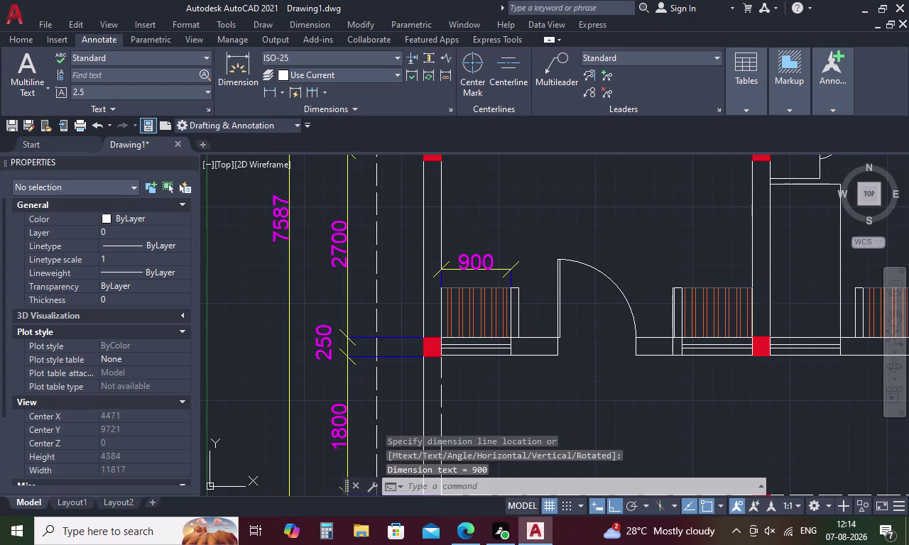
Add linear dimensions across the next two lower-wall windows, the second reading 900.
click(683, 290)
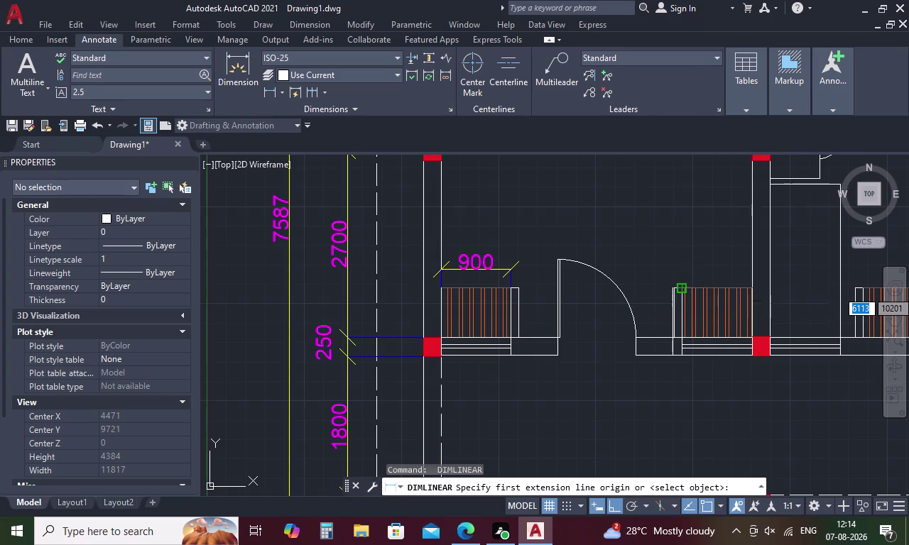
click(750, 288)
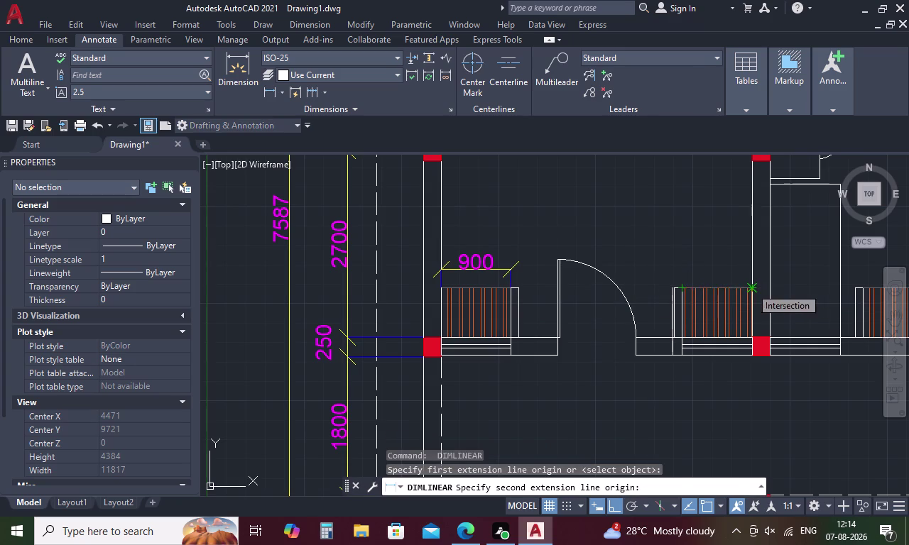
click(746, 269)
key(space)
middle_drag(730, 268, 541, 275)
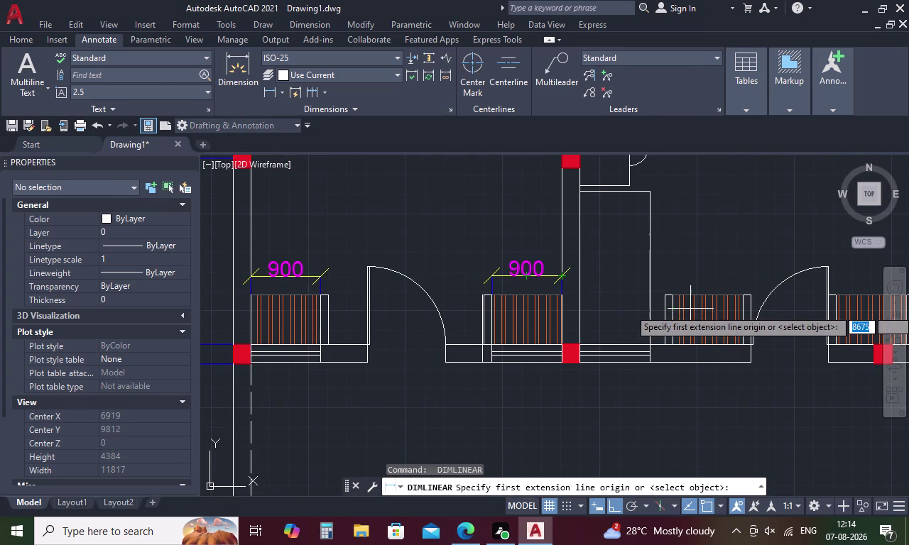
click(675, 299)
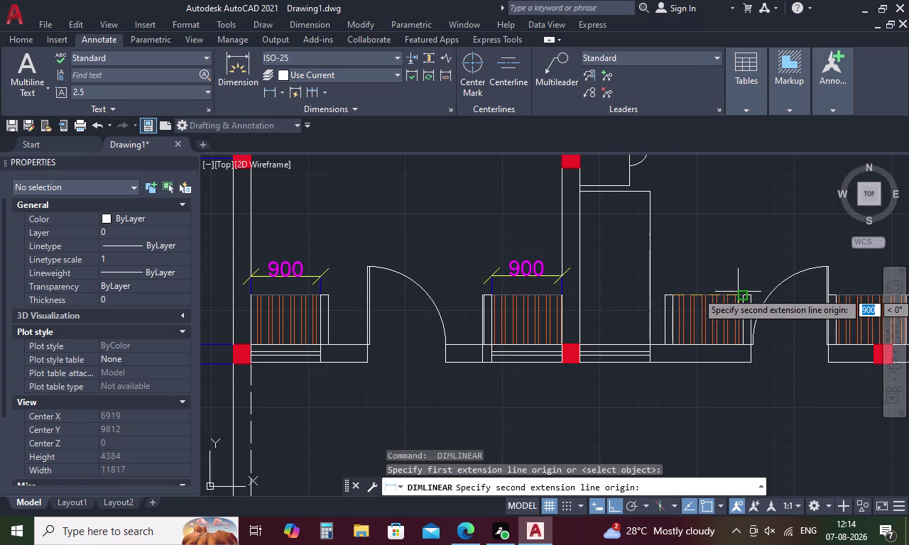
click(739, 292)
click(735, 268)
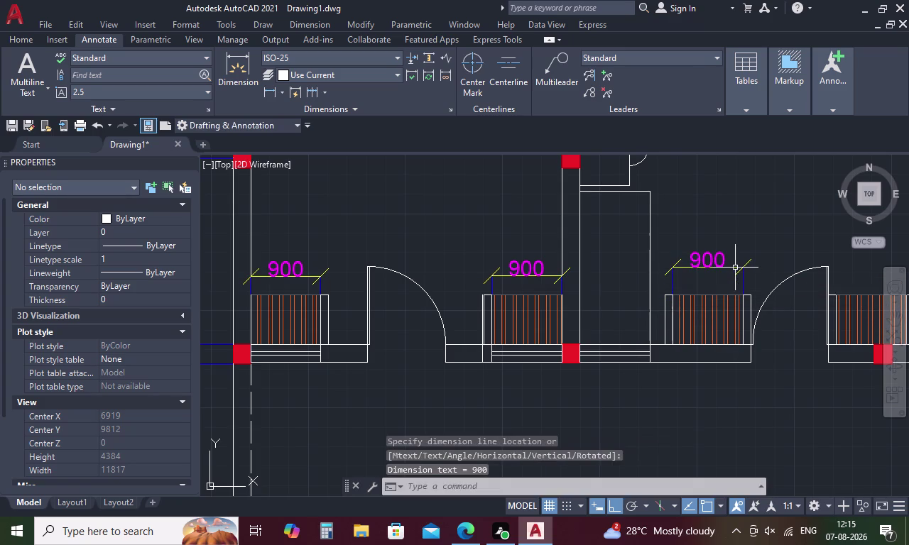
key(space)
Dimension the fourth window with a 900 dimension placed above it.
middle_drag(748, 274, 520, 289)
scroll(down, 3)
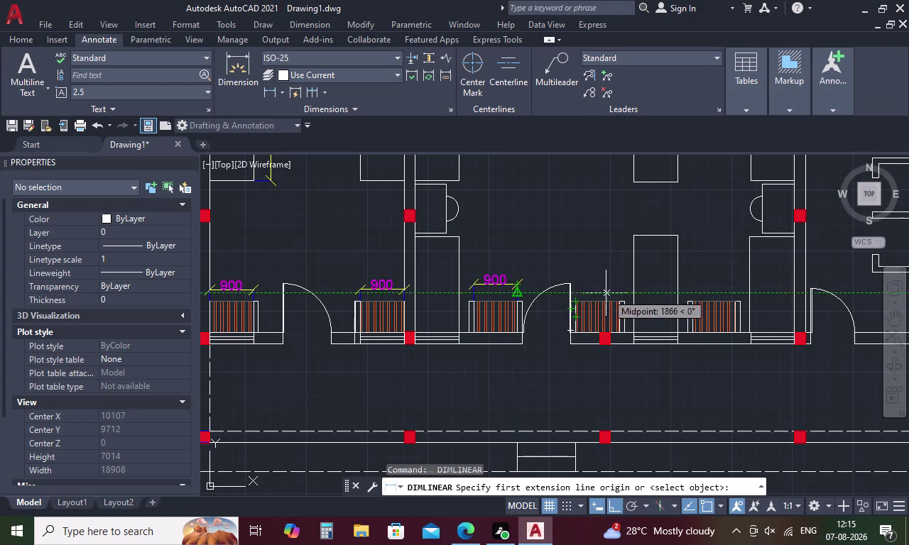
scroll(up, 3)
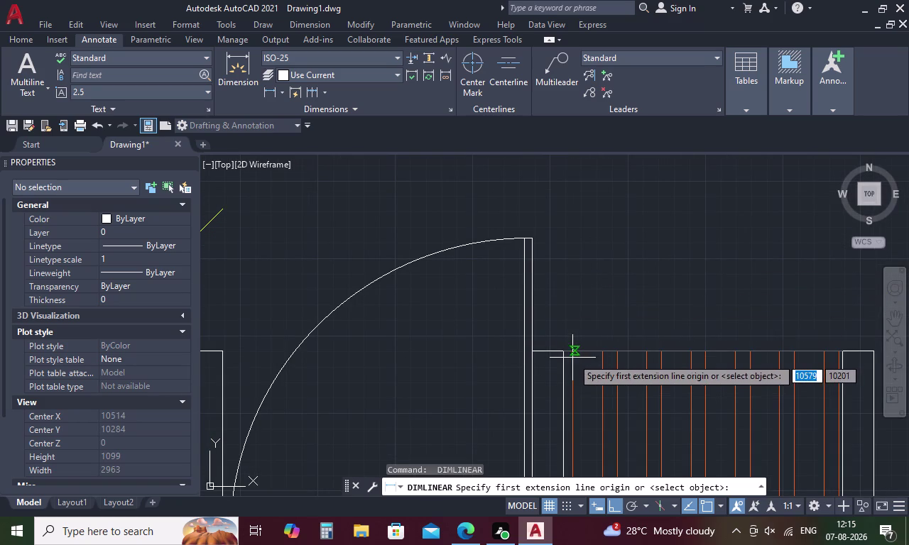
click(566, 352)
scroll(down, 3)
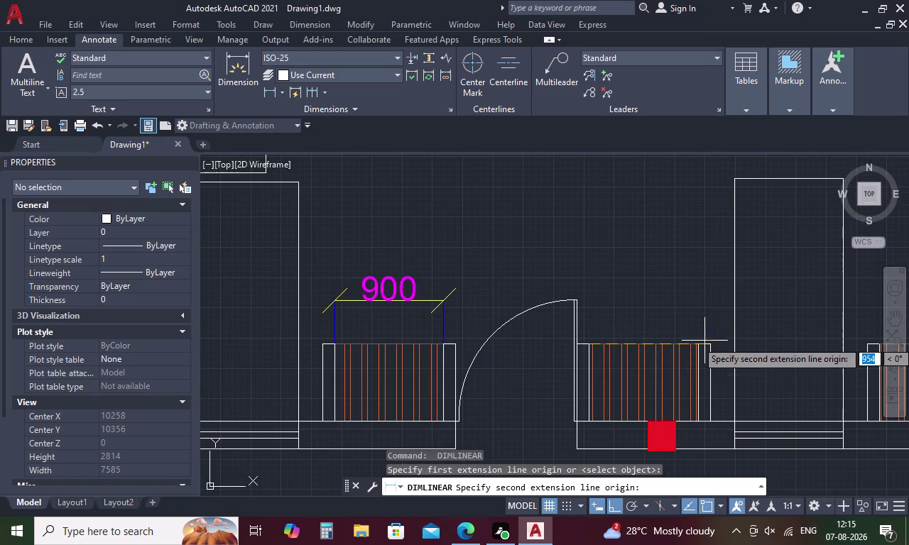
scroll(up, 3)
click(685, 358)
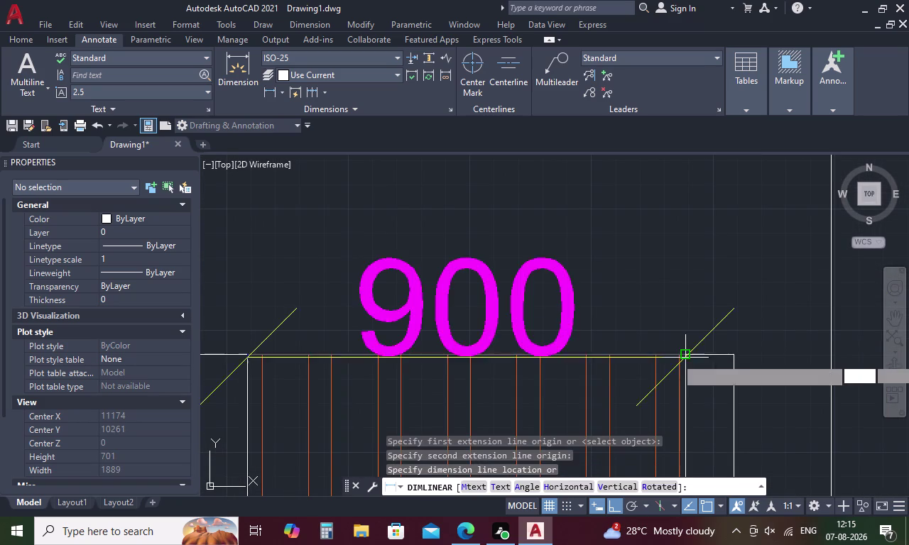
click(687, 302)
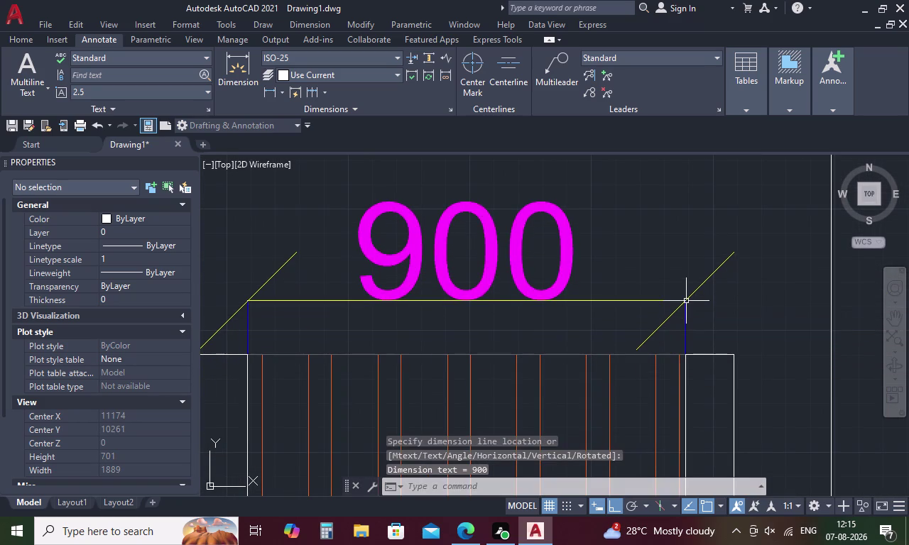
scroll(down, 3)
key(space)
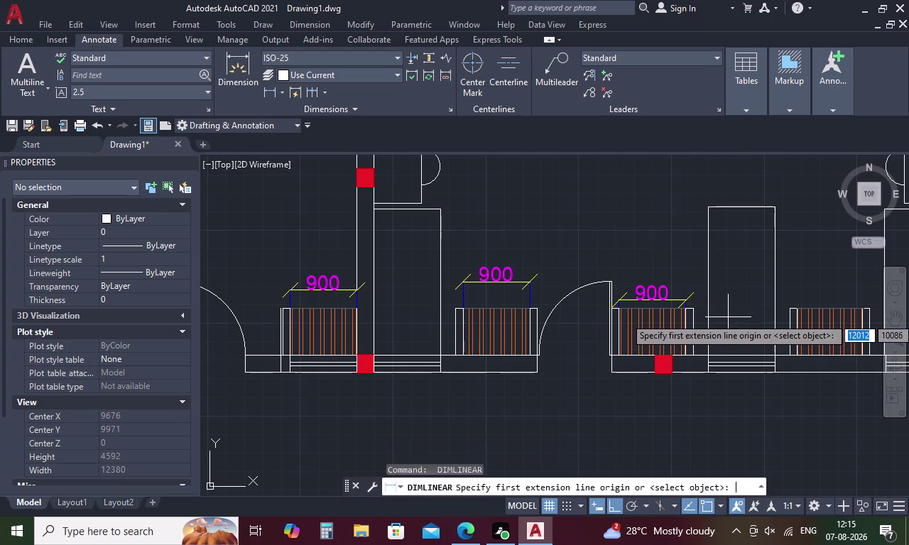
Add an 880 dimension above the next window and review the new dimensions.
middle_drag(781, 293, 581, 295)
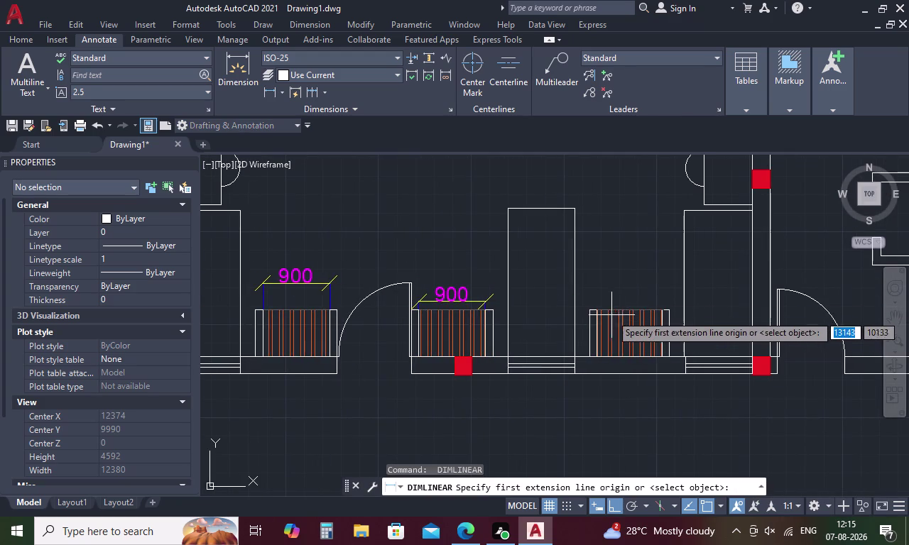
scroll(up, 3)
scroll(up, 3)
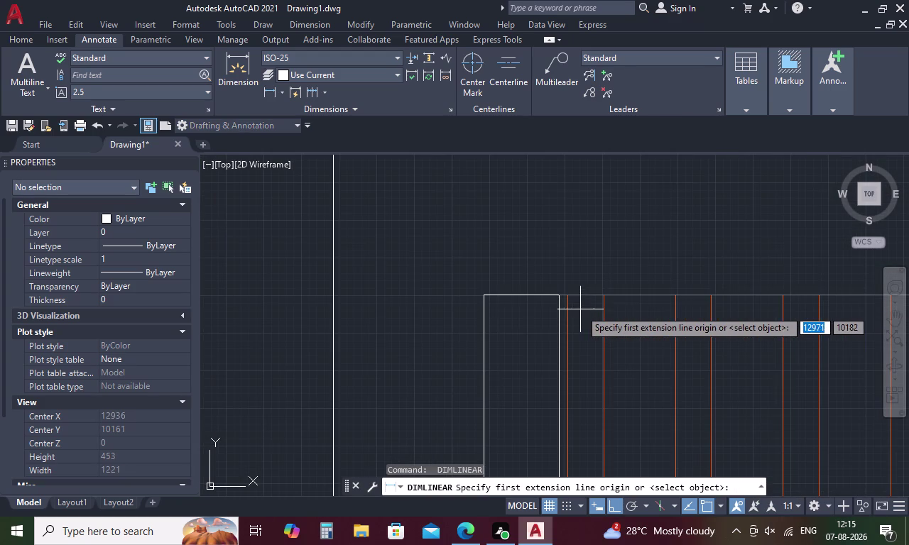
click(556, 294)
scroll(down, 3)
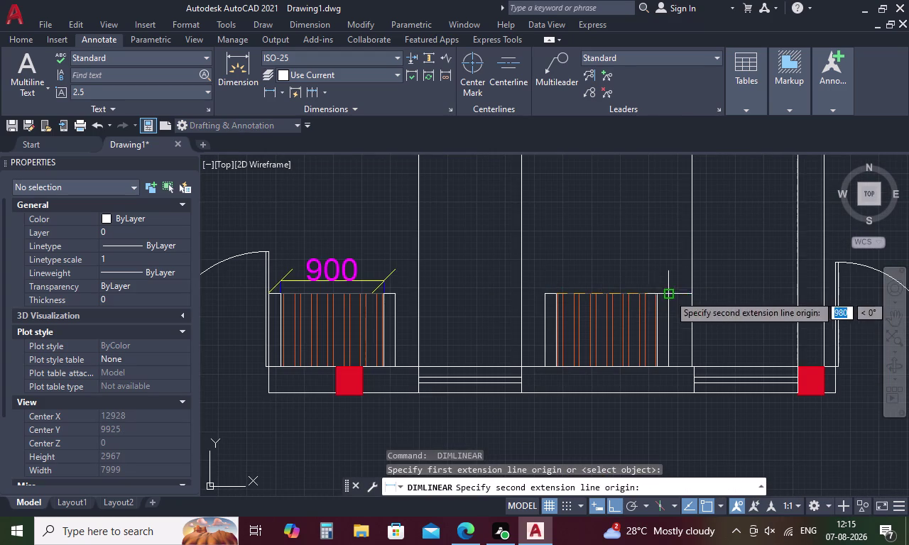
scroll(up, 3)
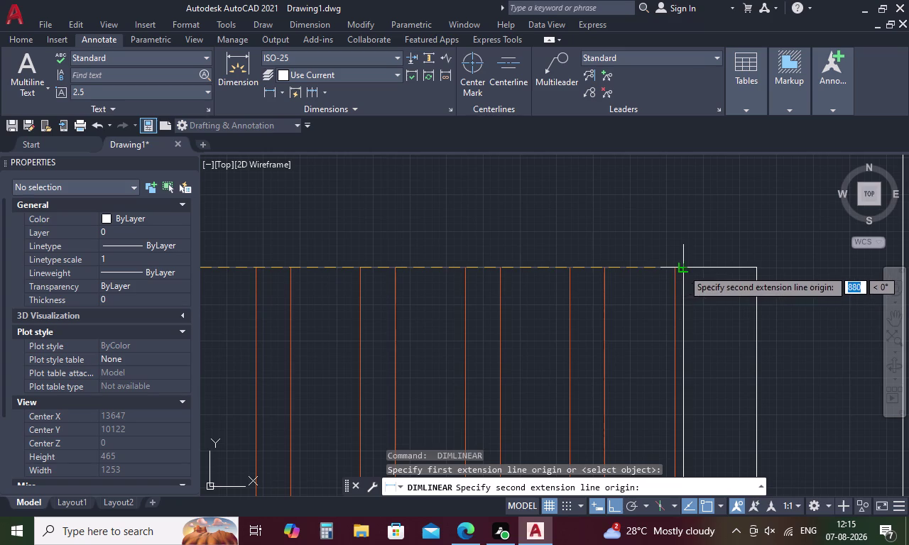
click(683, 269)
click(686, 199)
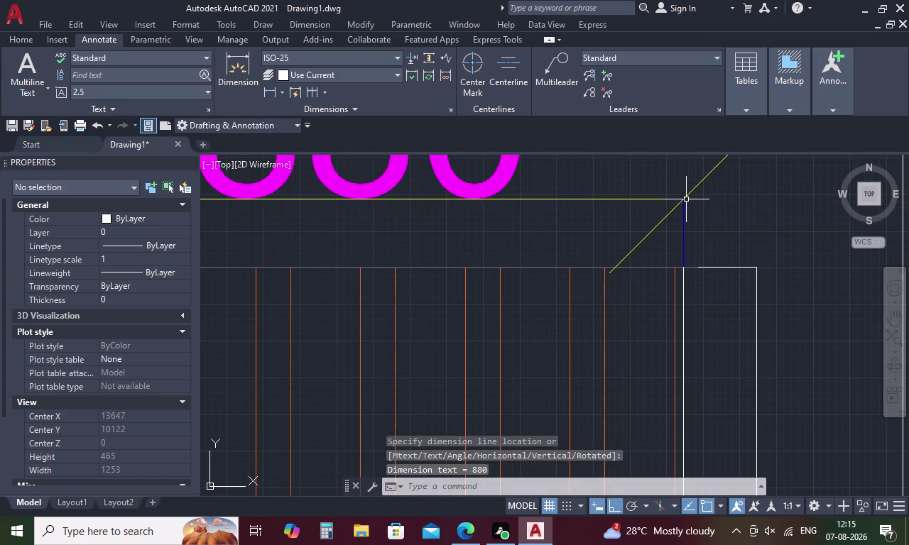
scroll(down, 3)
middle_drag(691, 203, 516, 242)
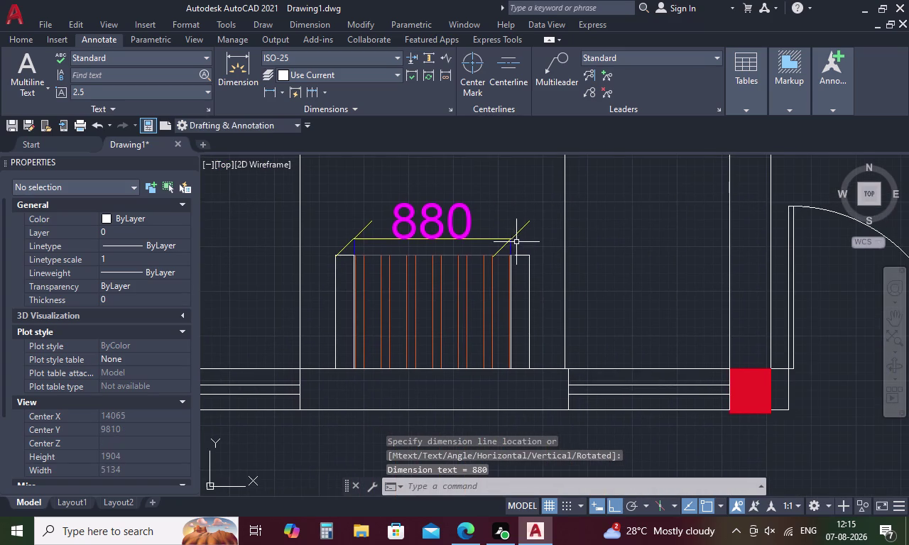
middle_drag(652, 269, 555, 255)
scroll(down, 3)
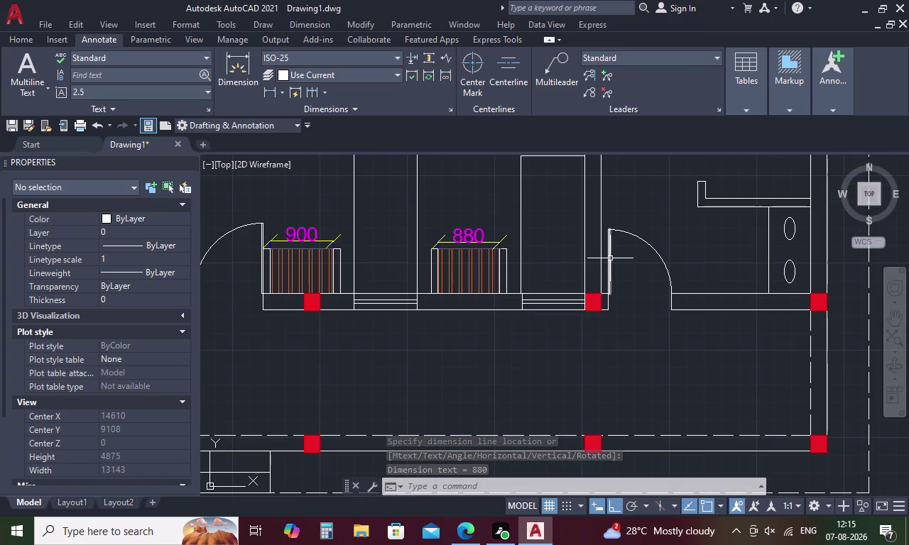
scroll(down, 3)
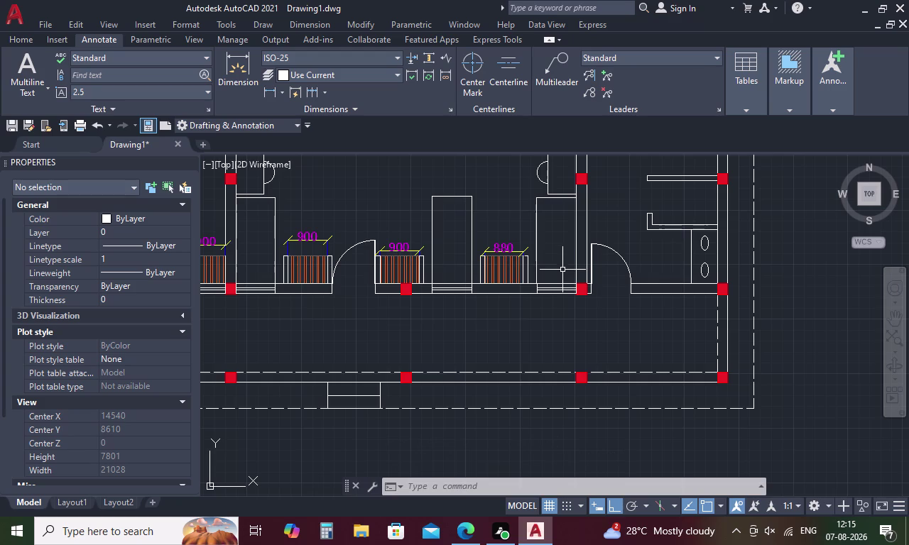
scroll(up, 3)
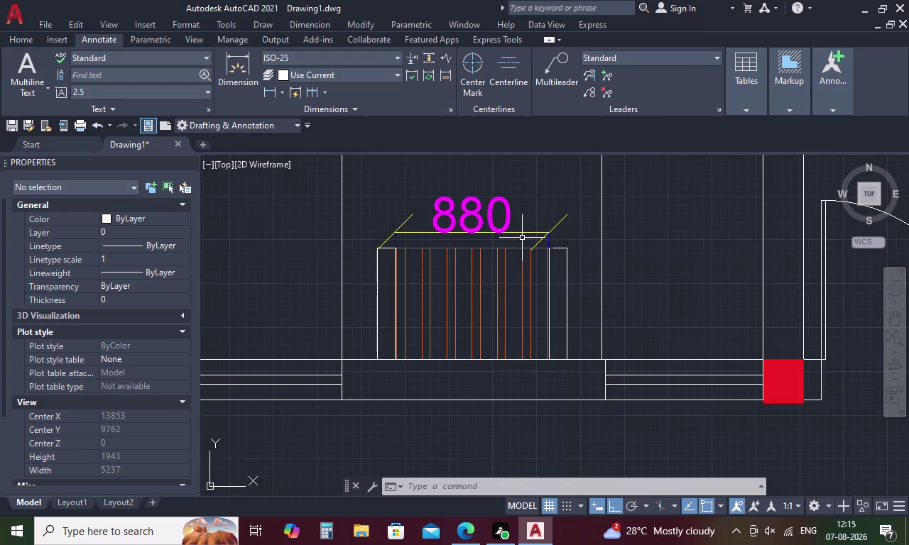
Change the 880 window dimension text to 900.
double_click(488, 213)
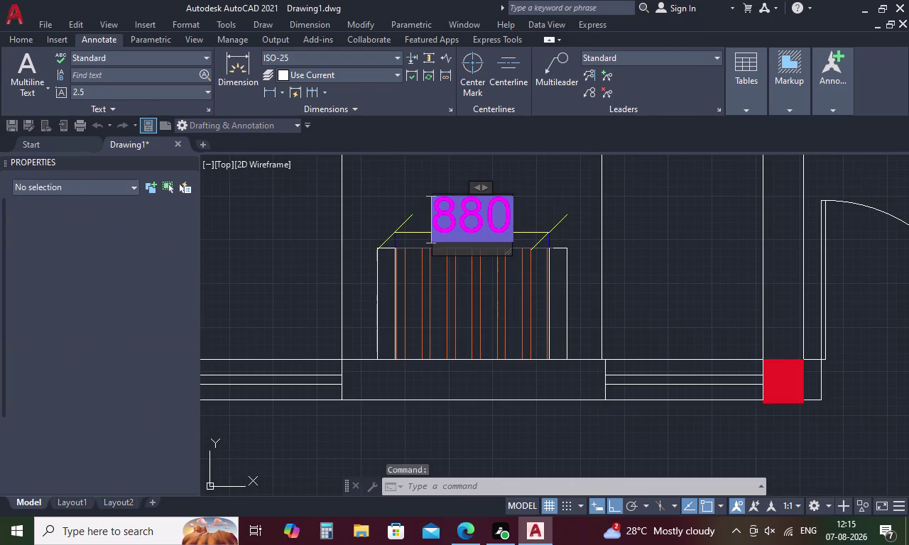
key(Right)
key(BackSpace)
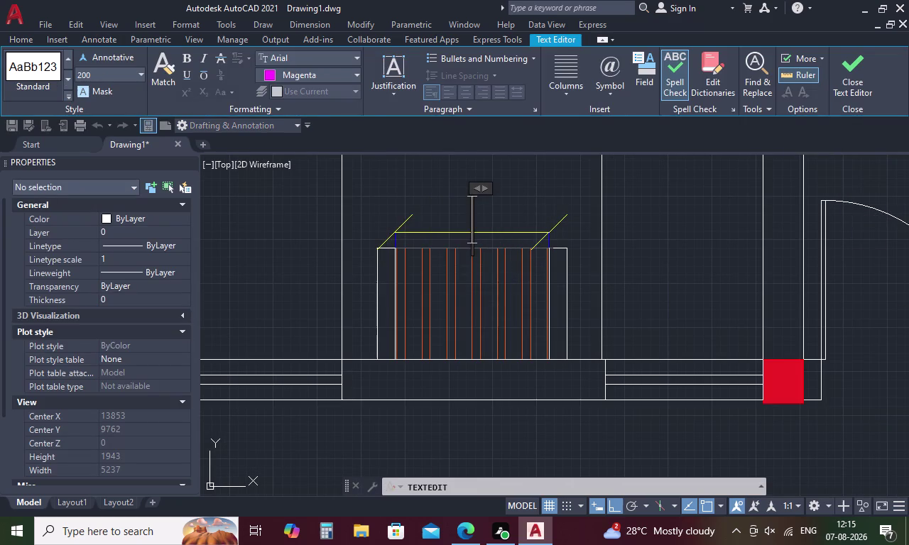
text(900)
click(554, 204)
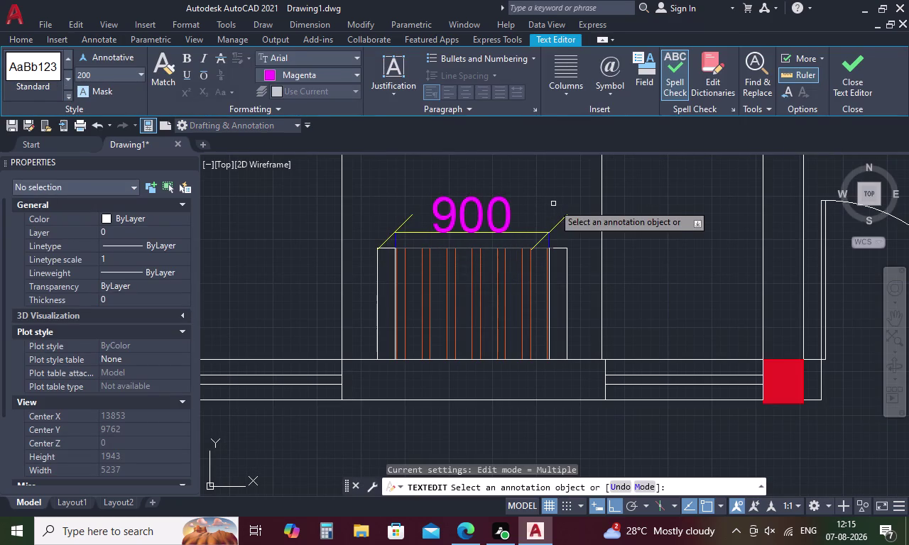
Zoom out to show the whole floor plan.
scroll(down, 3)
scroll(down, 3)
middle_drag(481, 269, 564, 288)
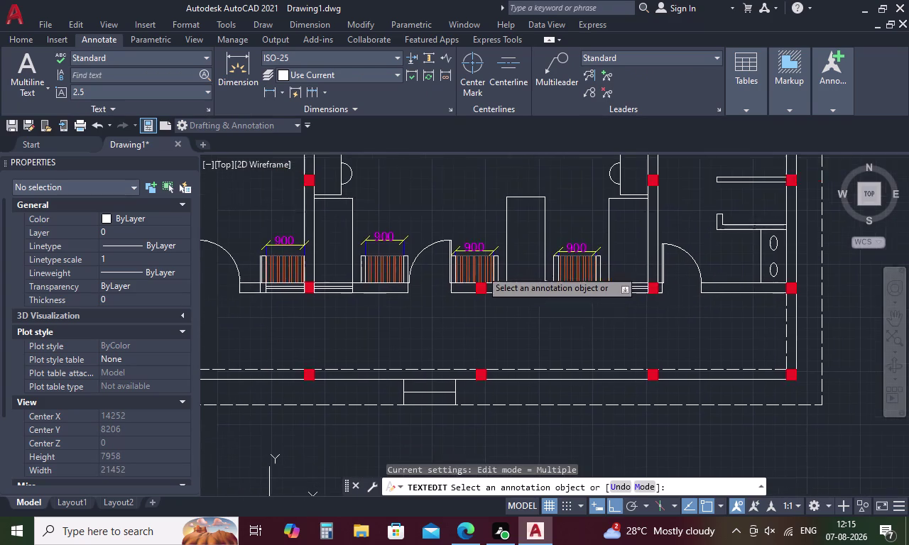
middle_drag(563, 288, 572, 291)
scroll(down, 3)
scroll(down, 3)
scroll(down, 3)
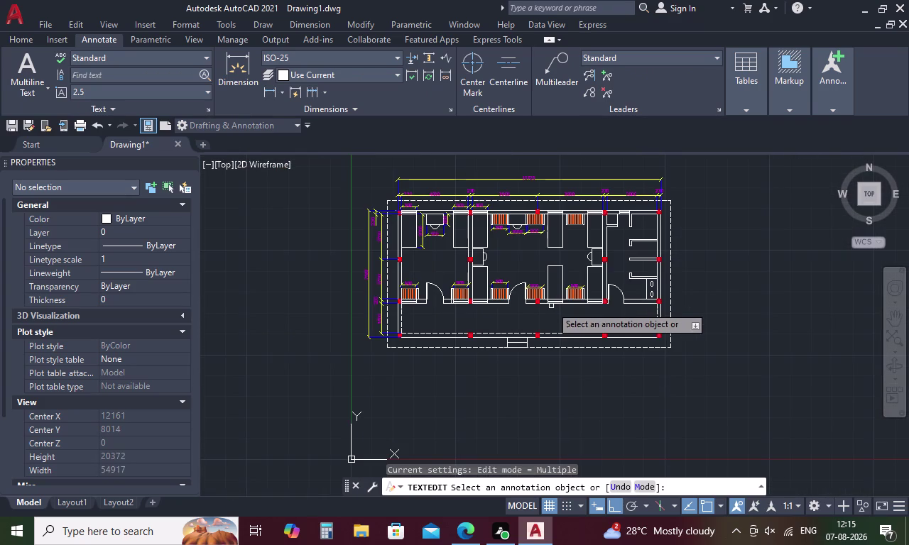
scroll(up, 3)
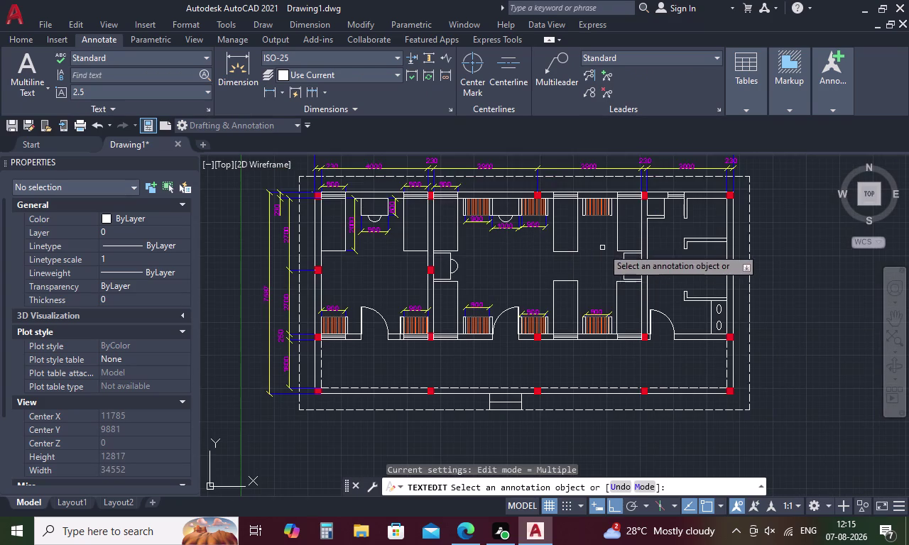
click(268, 87)
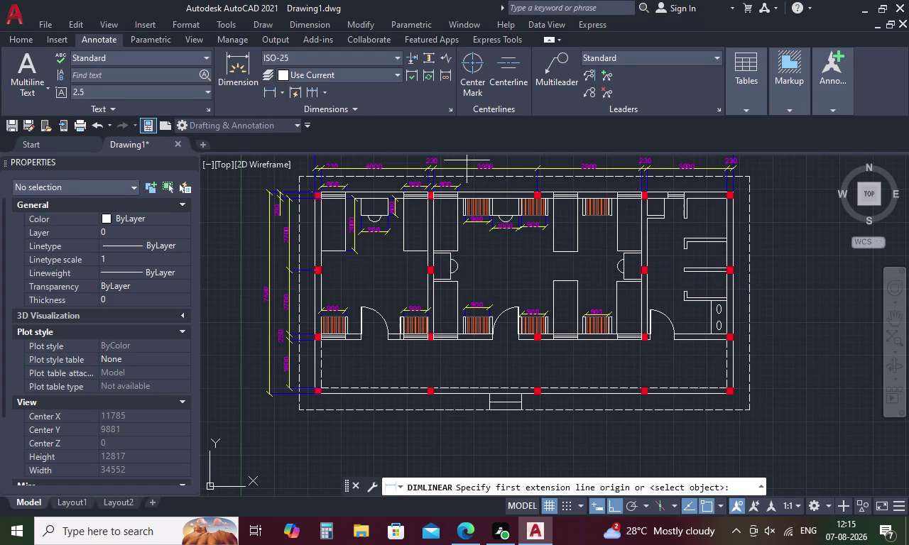
Place the 880 dimension across the upper-wall window, below the hatched block.
scroll(up, 3)
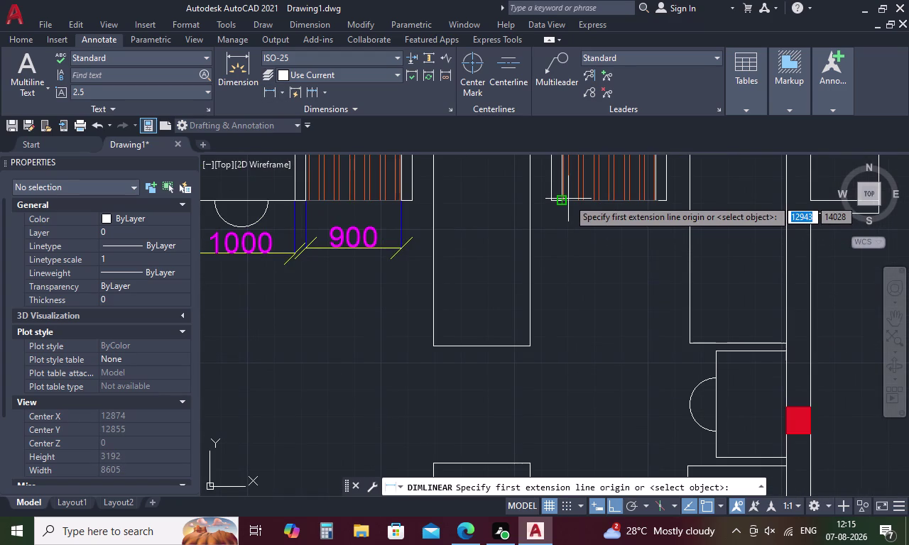
click(565, 201)
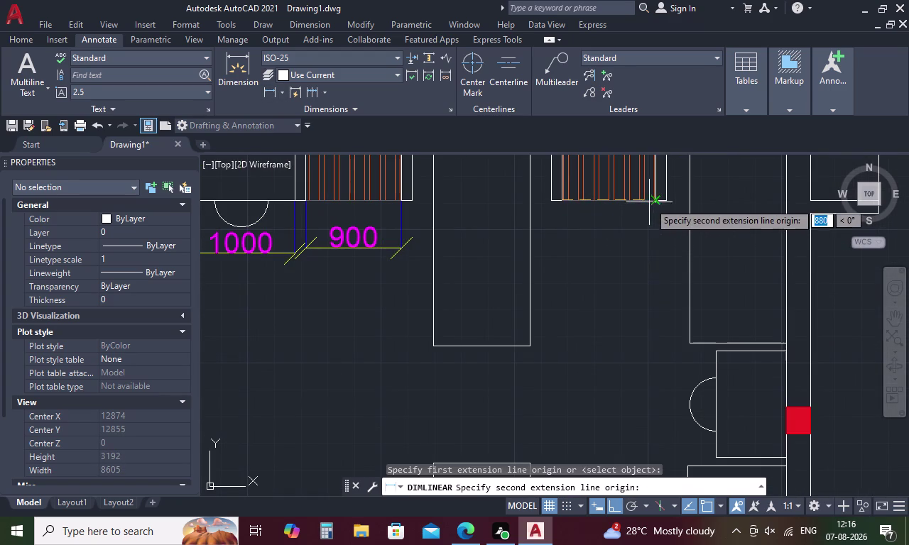
click(655, 200)
click(655, 230)
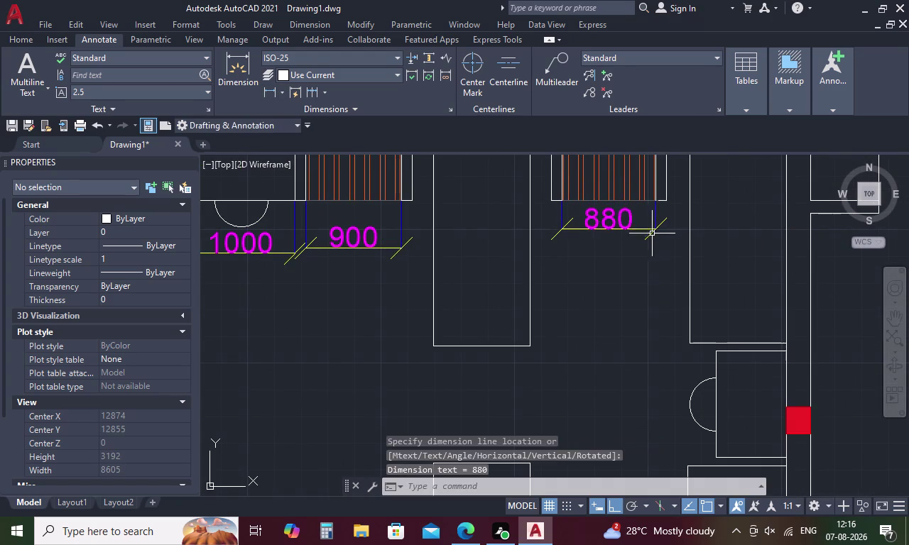
double_click(619, 200)
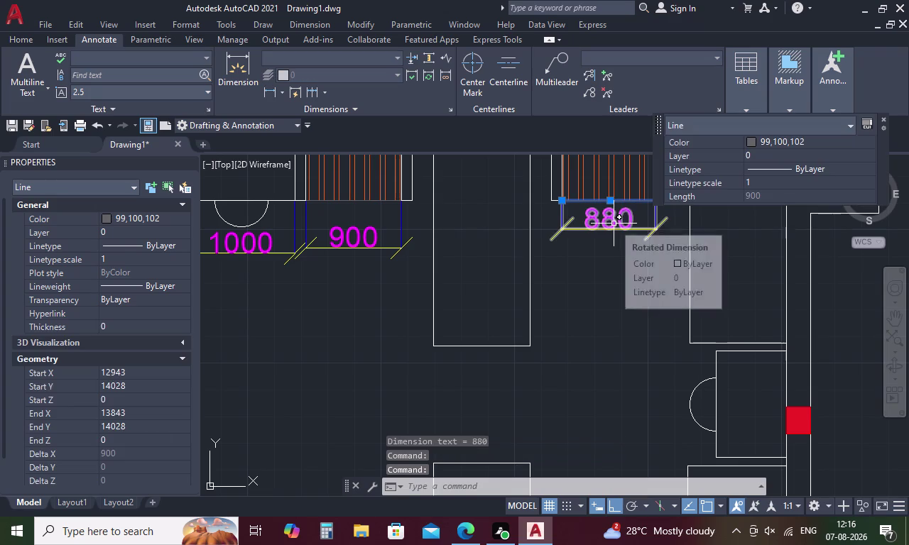
Clear the stray selections and select the 880 dimension.
key(Escape)
key(Escape)
key(Escape)
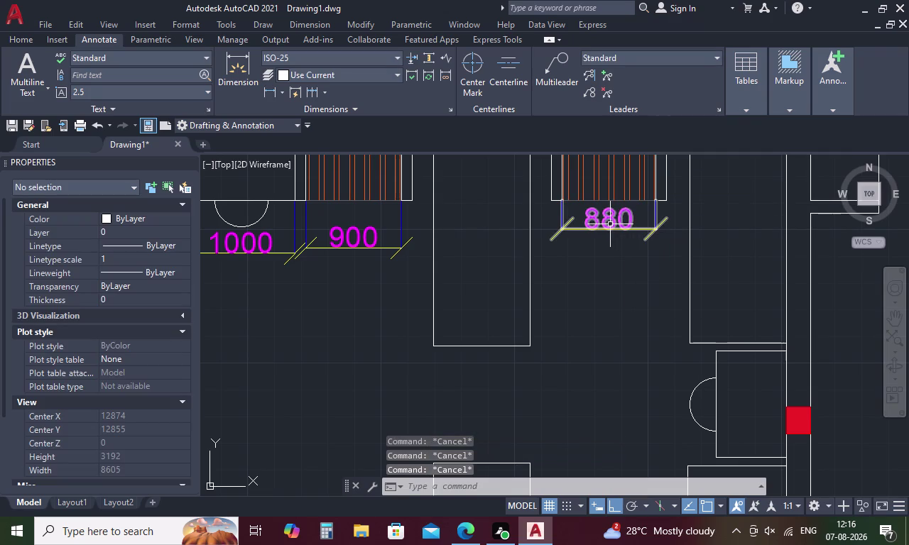
key(Escape)
key(Escape)
double_click(611, 222)
double_click(610, 221)
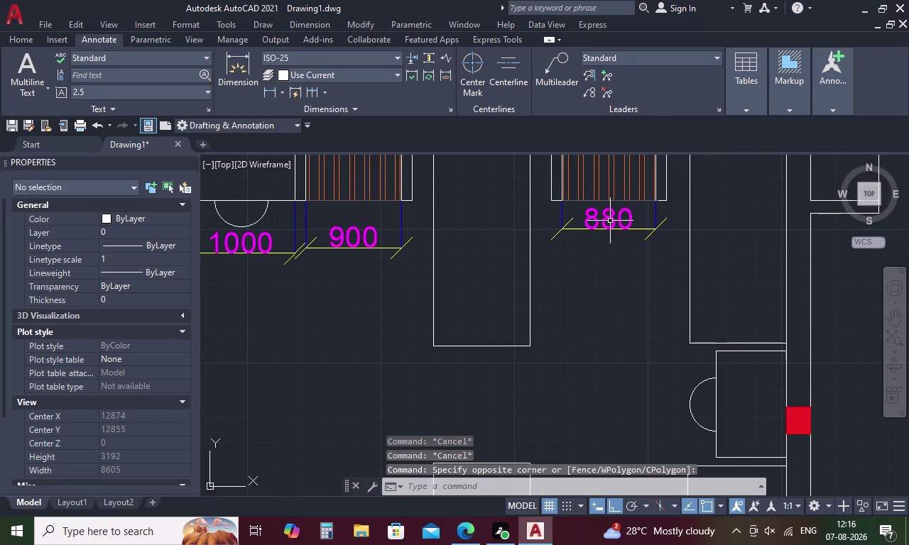
click(600, 221)
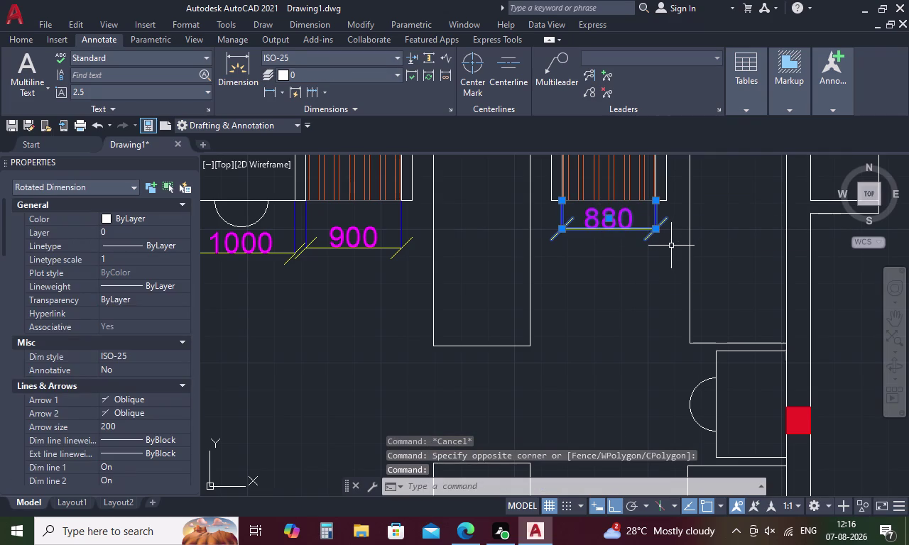
Replace the 880 label under the hatched block with 900.
double_click(623, 220)
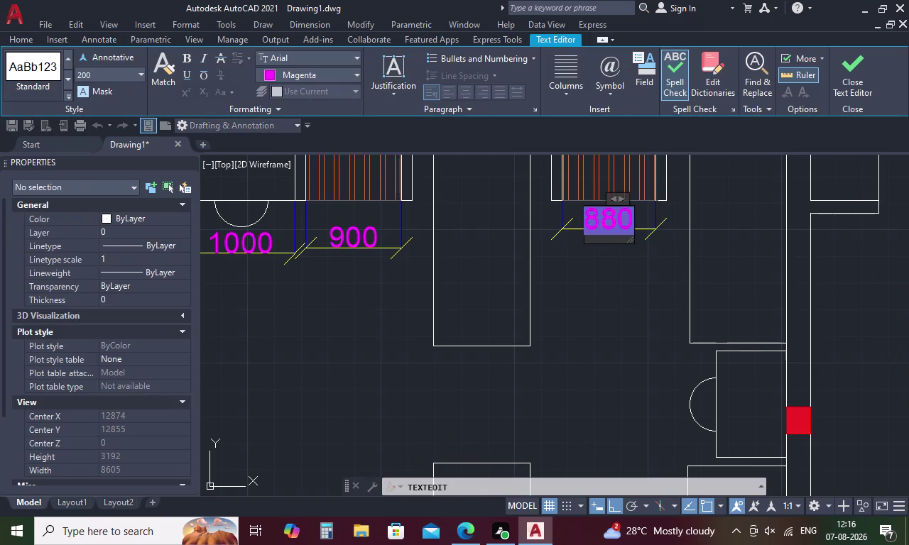
key(Right)
key(BackSpace)
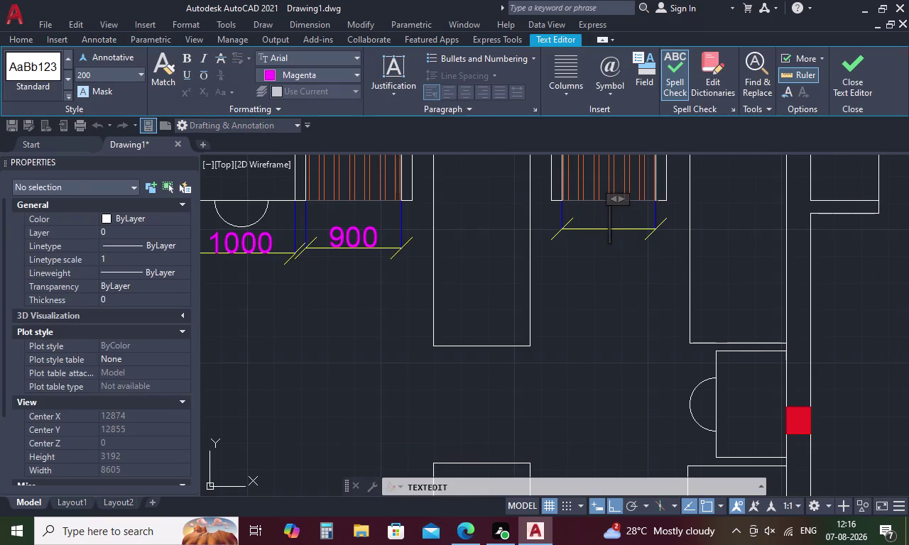
text(900)
click(602, 294)
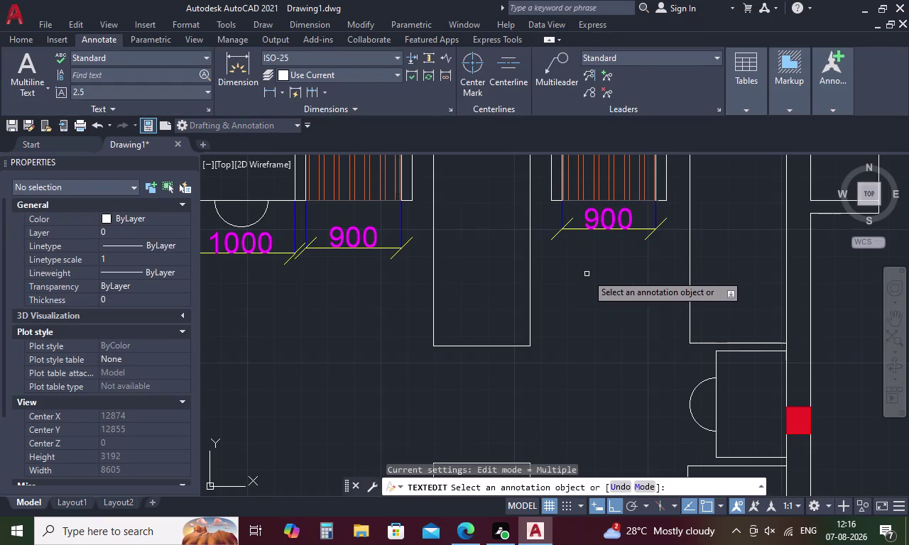
scroll(down, 3)
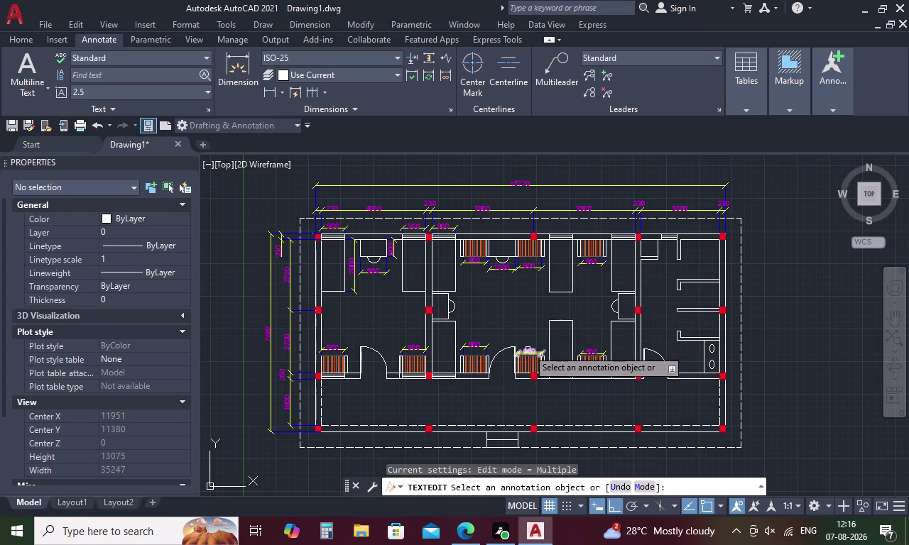
key(space)
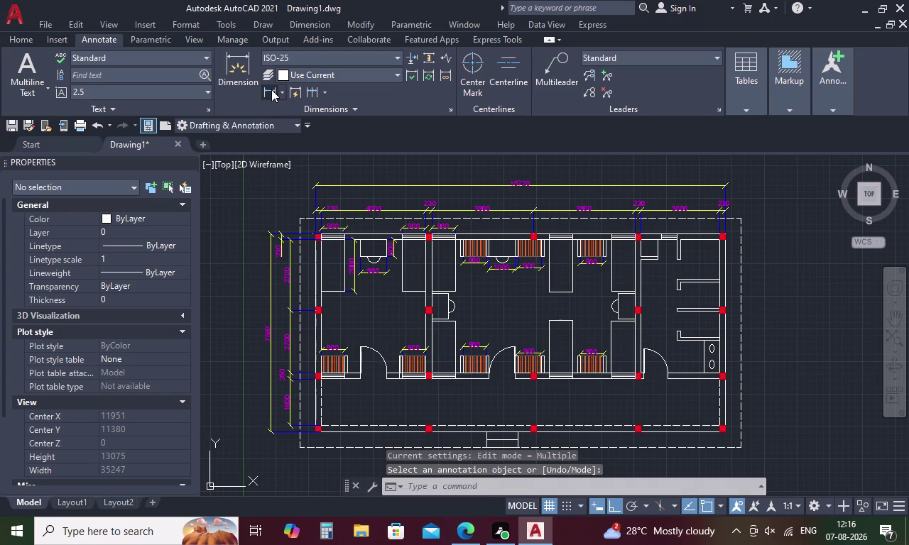
Dimension the first door opening with a 1000 dimension below the wall.
click(272, 90)
scroll(up, 3)
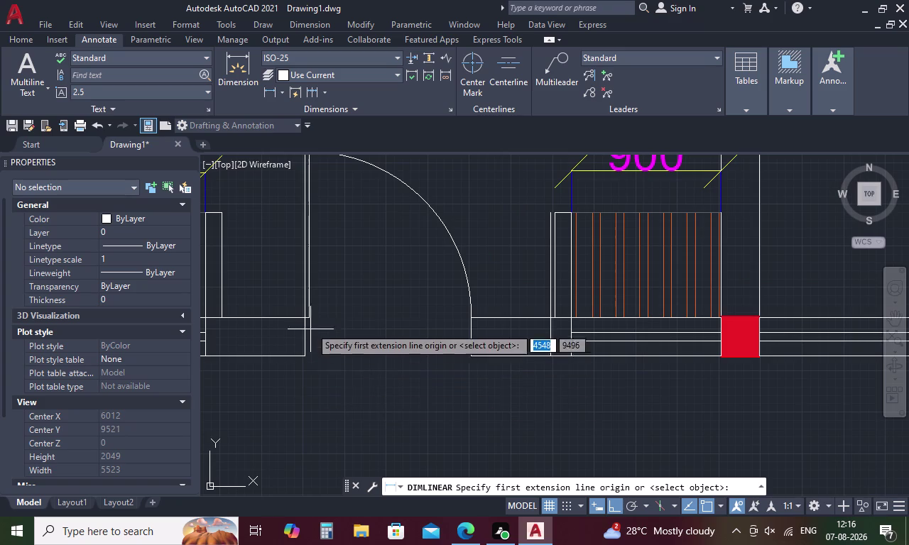
click(309, 315)
key(Escape)
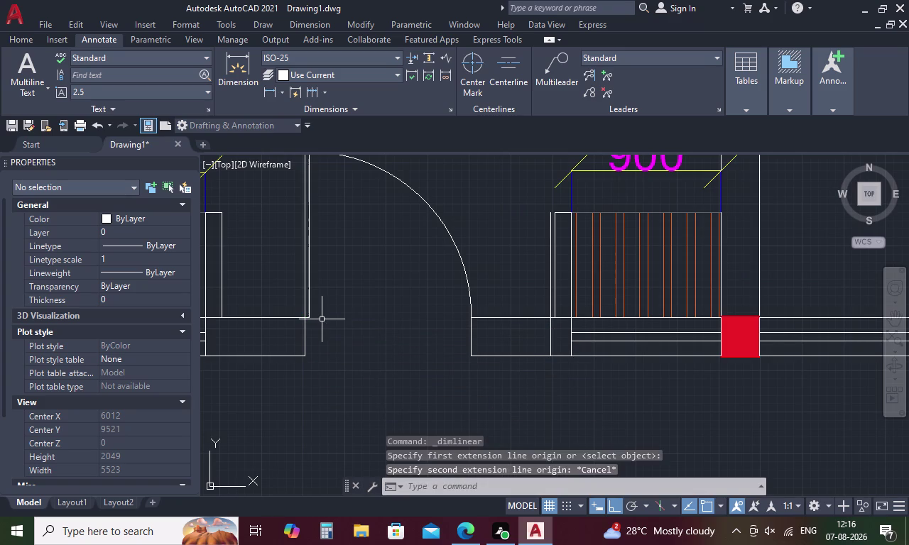
click(275, 85)
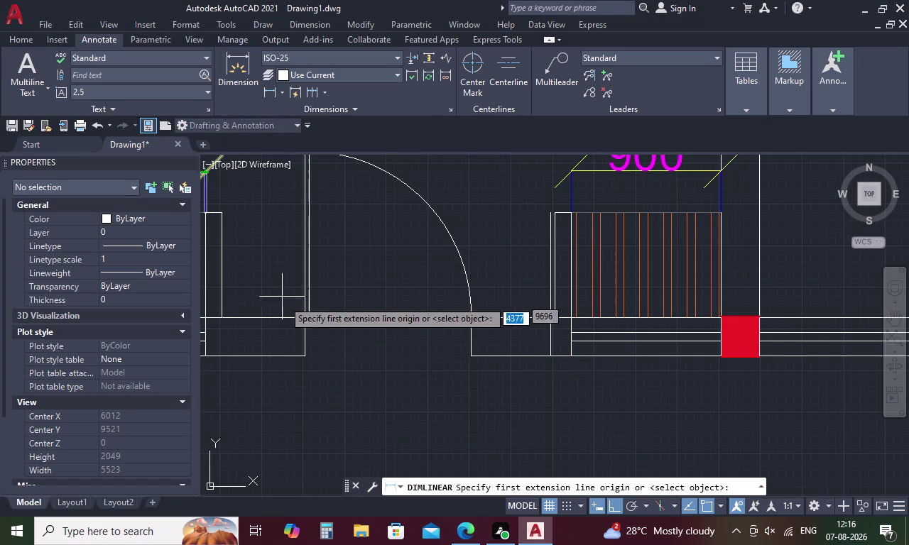
click(304, 317)
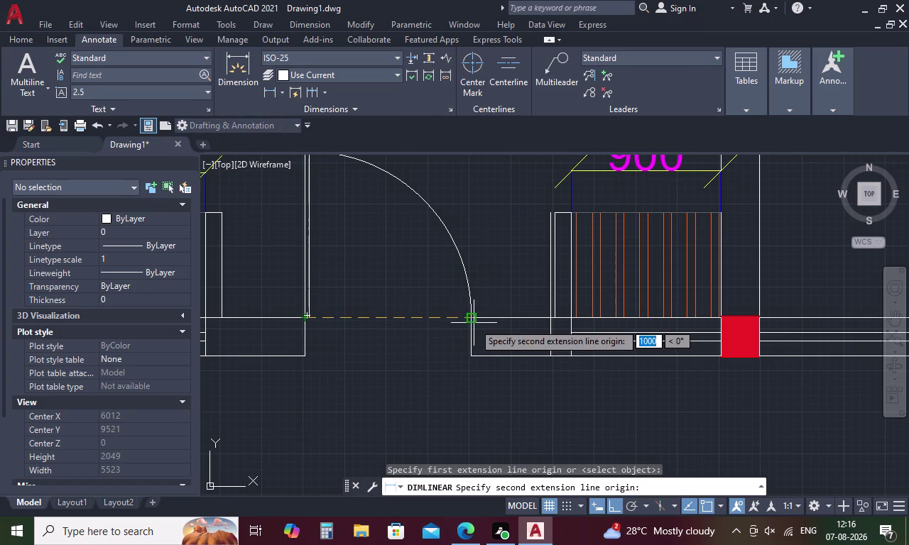
click(468, 318)
click(452, 404)
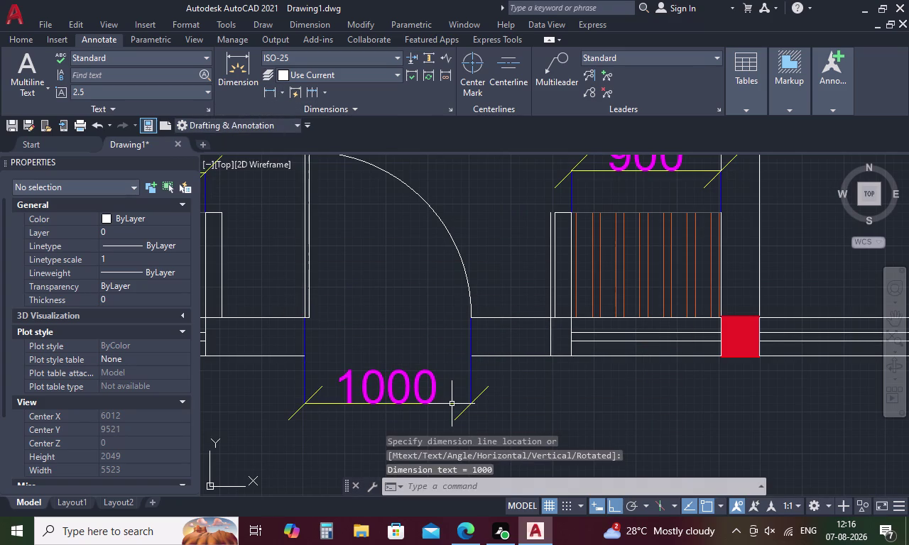
Dimension the next door opening with a second 1000 dimension.
key(space)
scroll(down, 3)
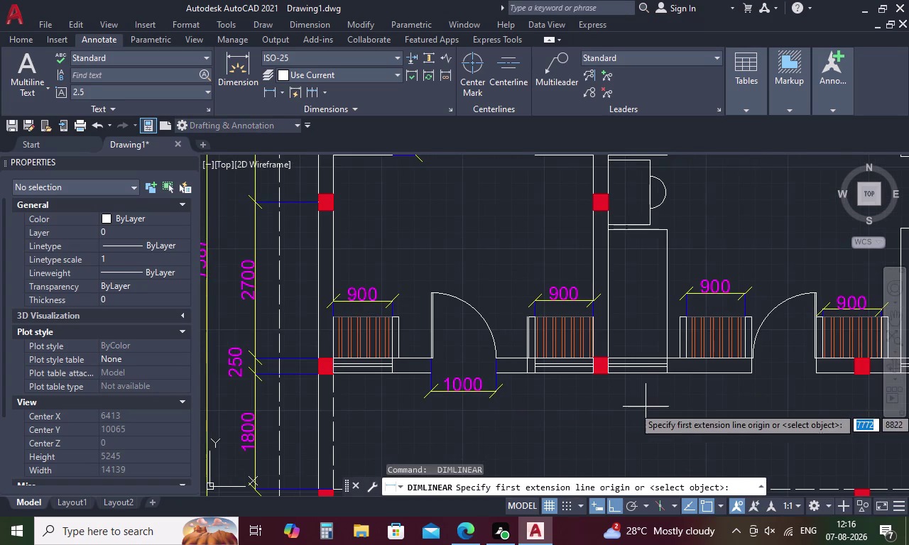
middle_drag(687, 394, 386, 367)
scroll(up, 3)
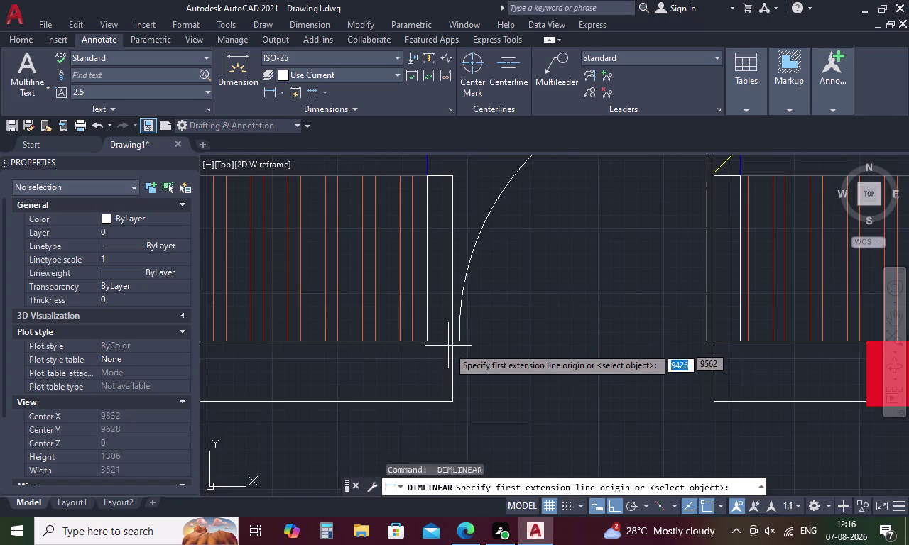
click(453, 343)
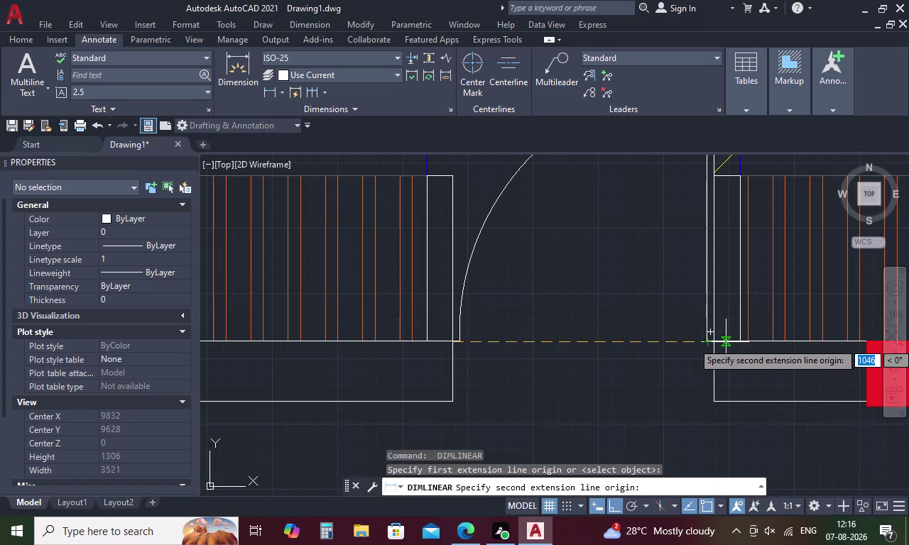
click(715, 341)
click(679, 416)
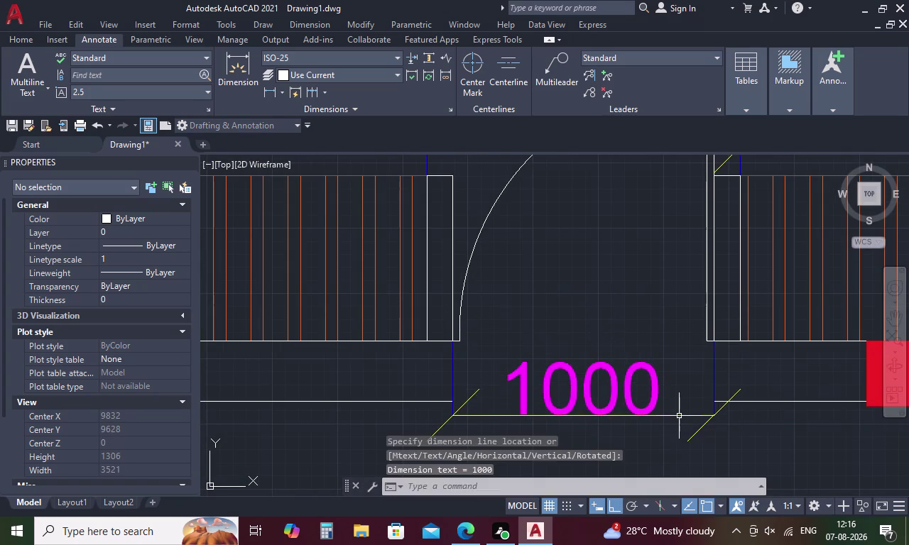
scroll(down, 3)
middle_drag(692, 409, 365, 335)
Place an 885 dimension across the next door's jambs, below the door.
key(space)
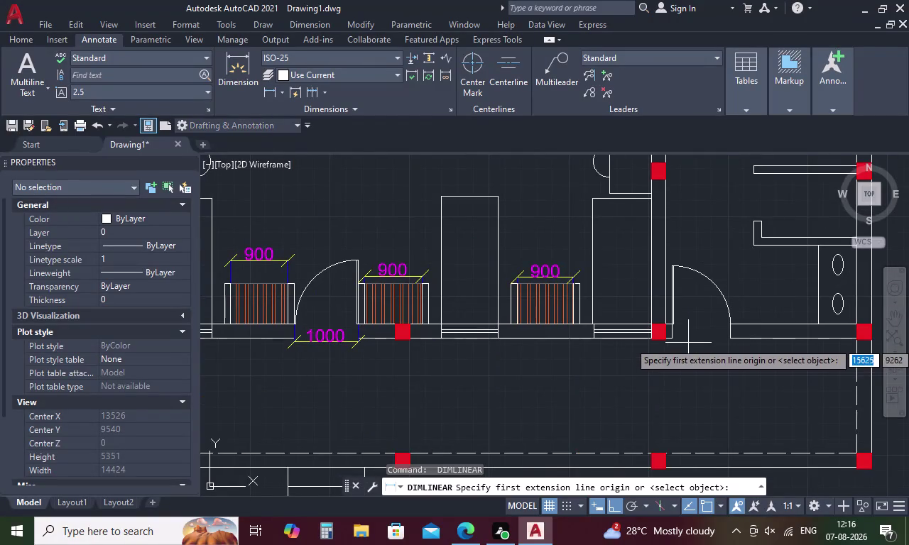
scroll(up, 3)
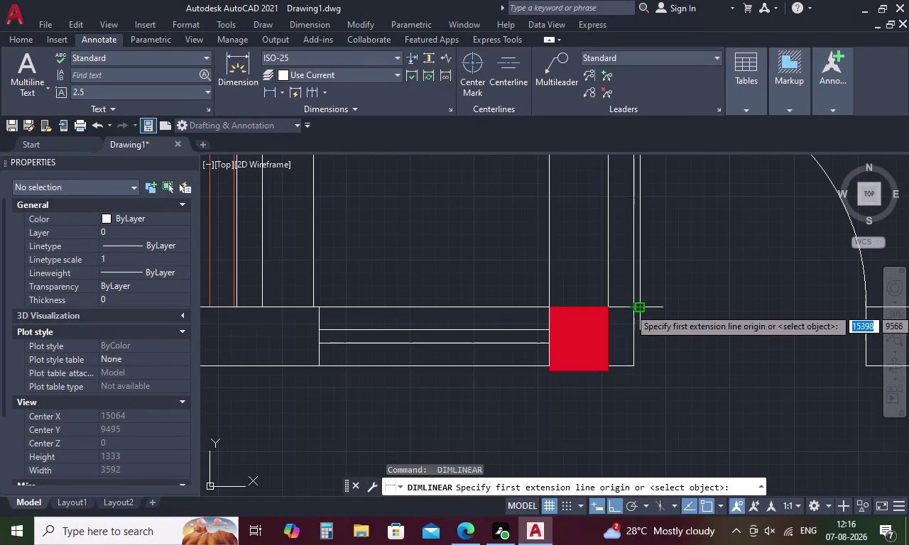
click(643, 306)
middle_drag(750, 304, 620, 309)
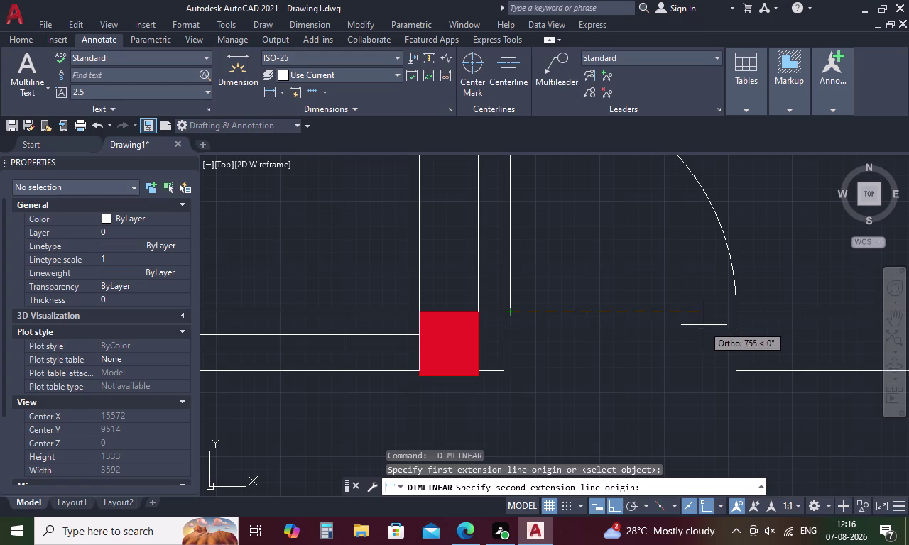
click(734, 316)
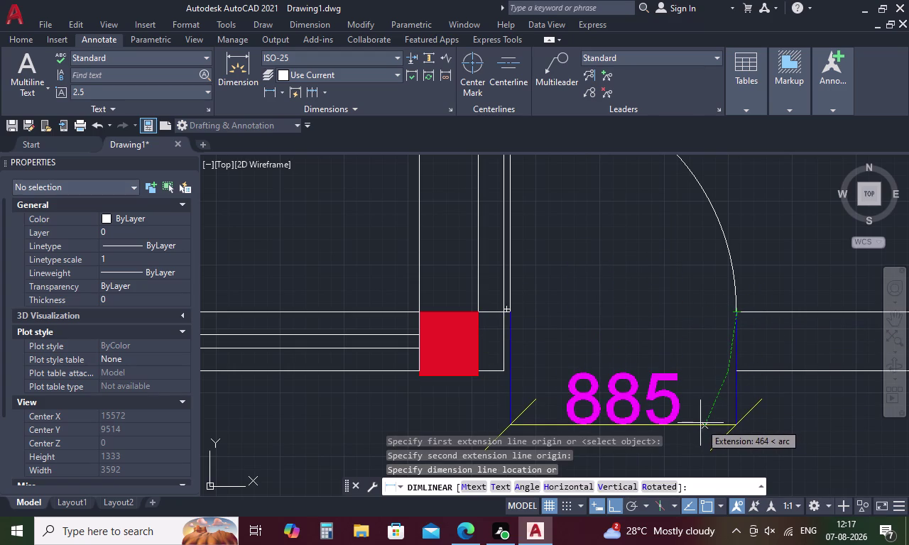
click(701, 423)
Change the 885 dimension label to 910.
double_click(653, 403)
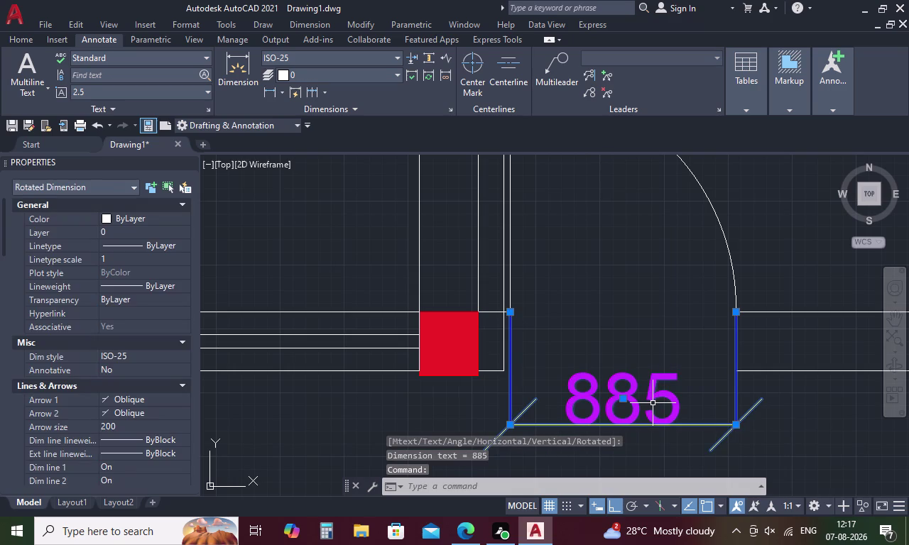
double_click(619, 405)
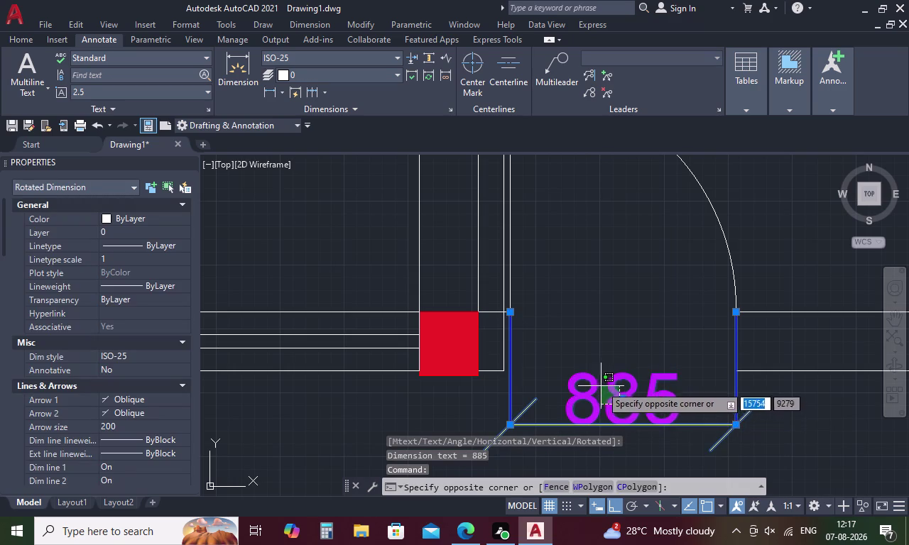
click(605, 384)
double_click(612, 381)
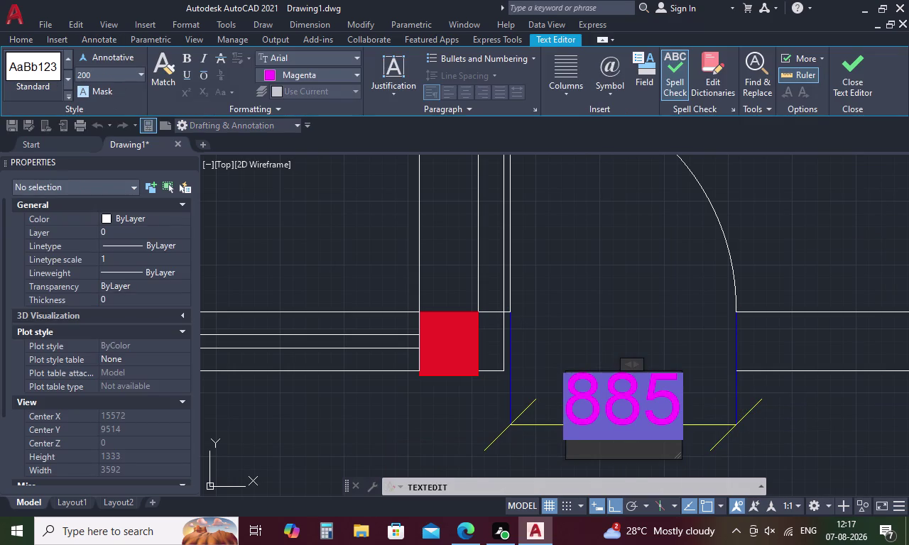
key(Right)
key(BackSpace)
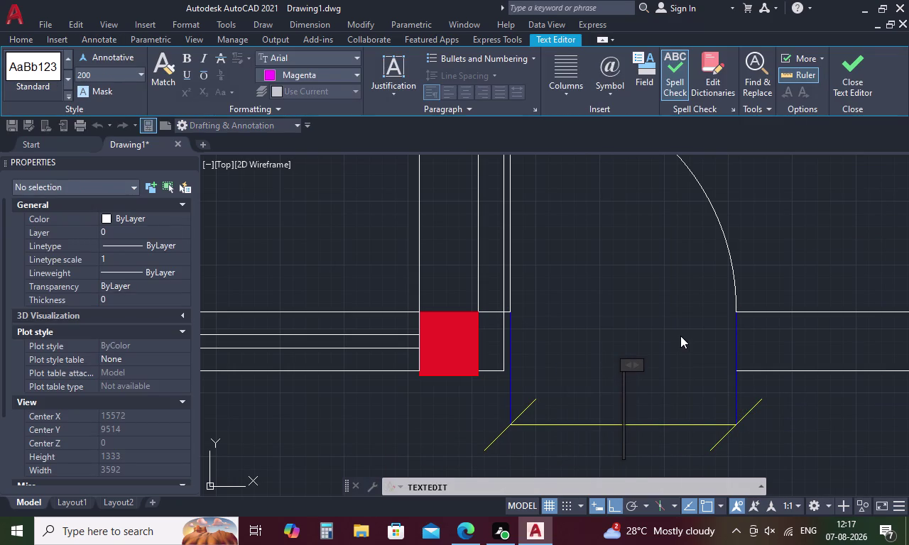
text(910)
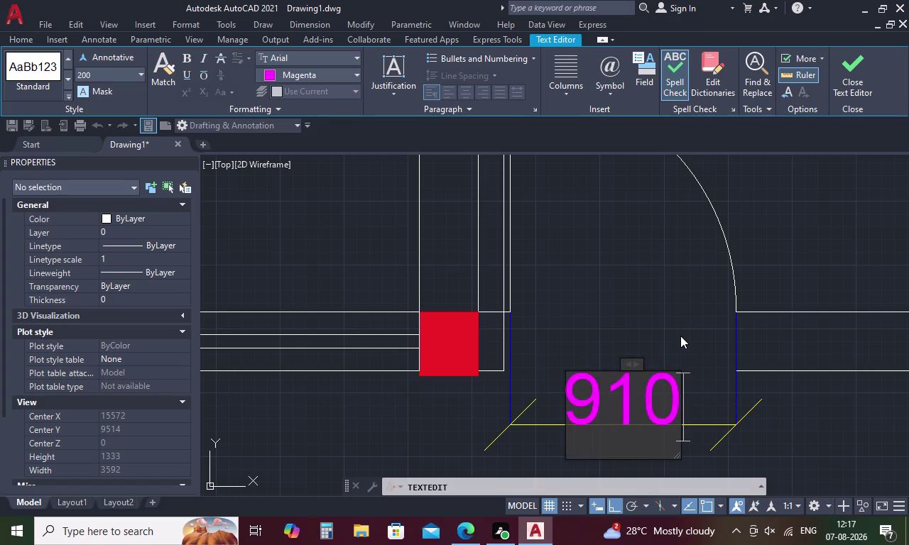
click(637, 292)
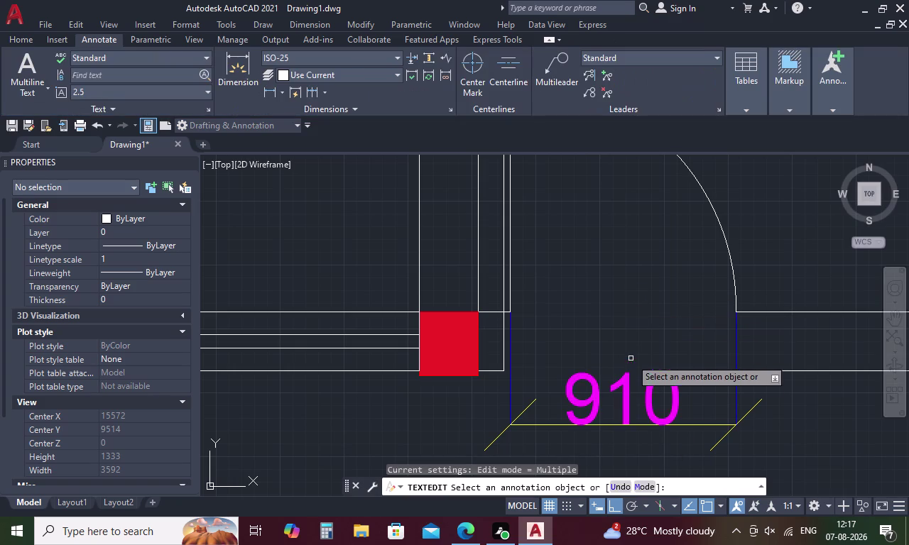
scroll(down, 3)
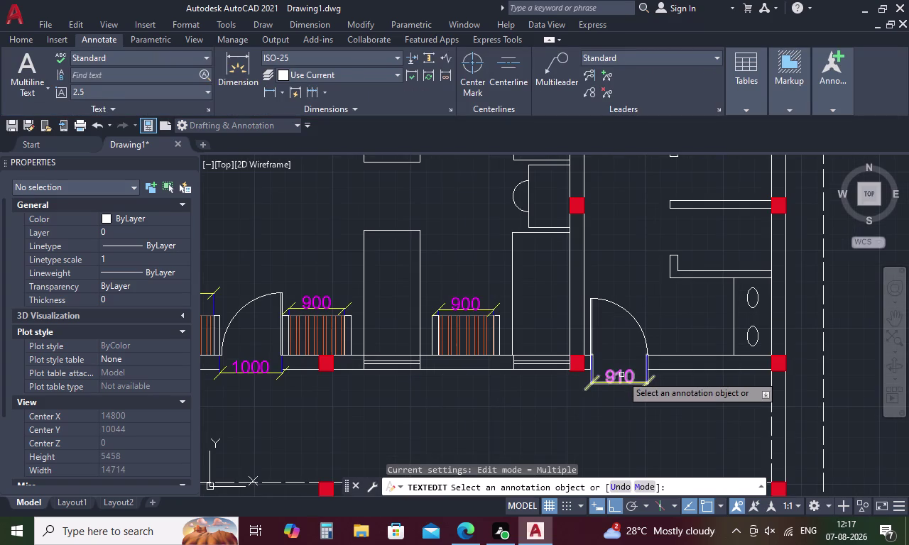
scroll(down, 3)
middle_drag(569, 417, 634, 404)
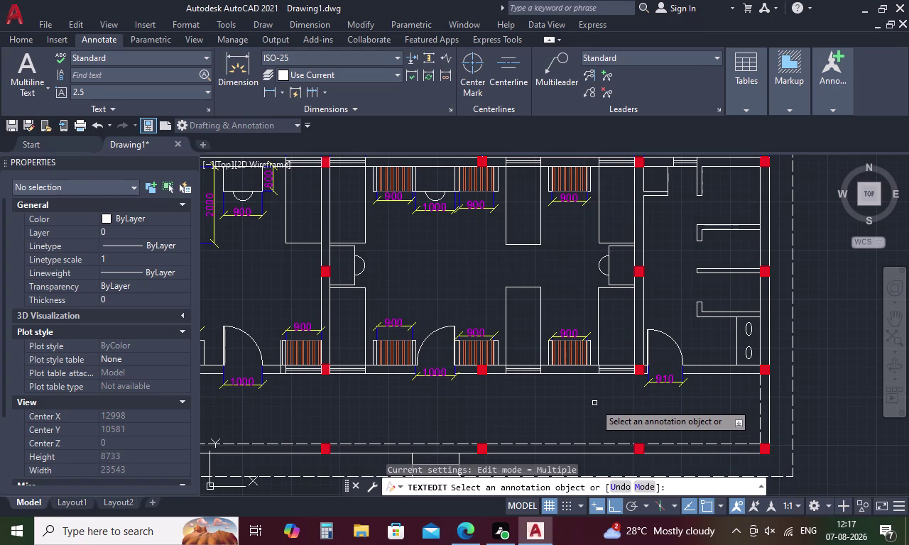
scroll(down, 3)
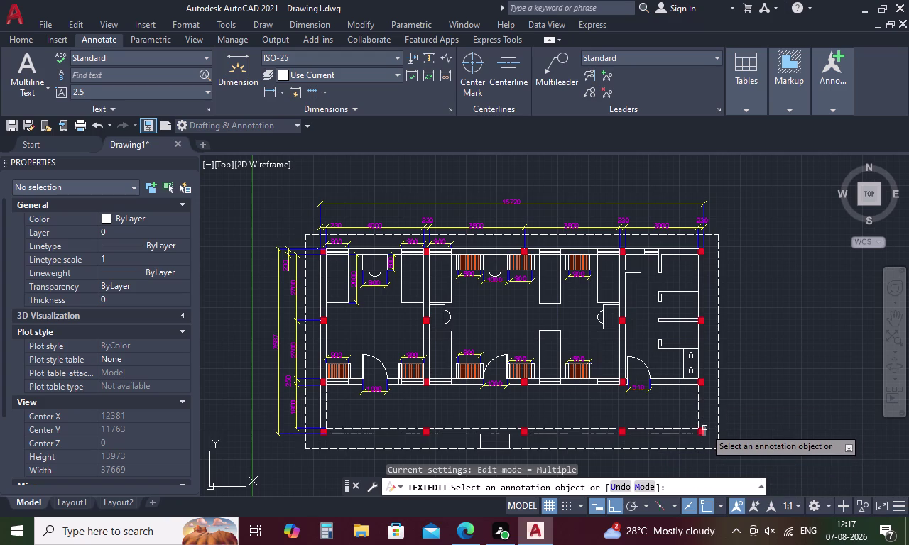
scroll(up, 3)
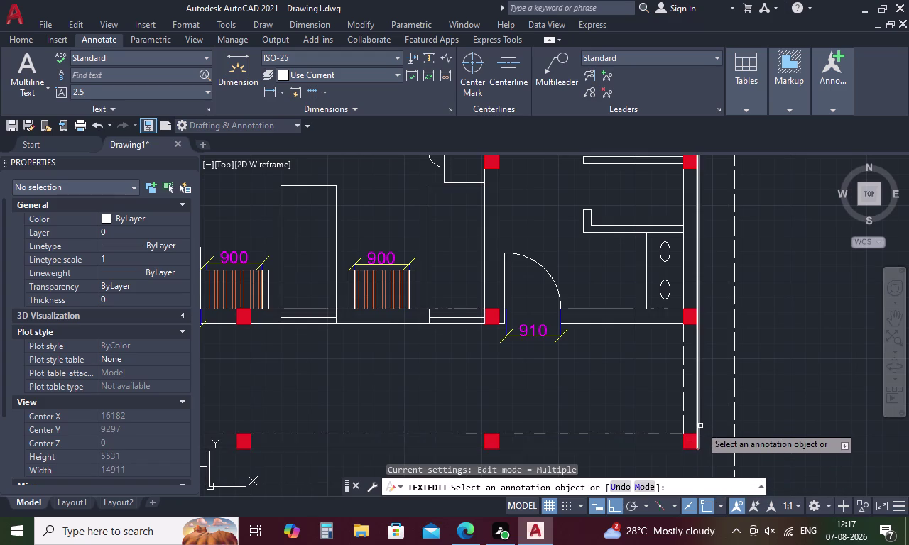
scroll(down, 3)
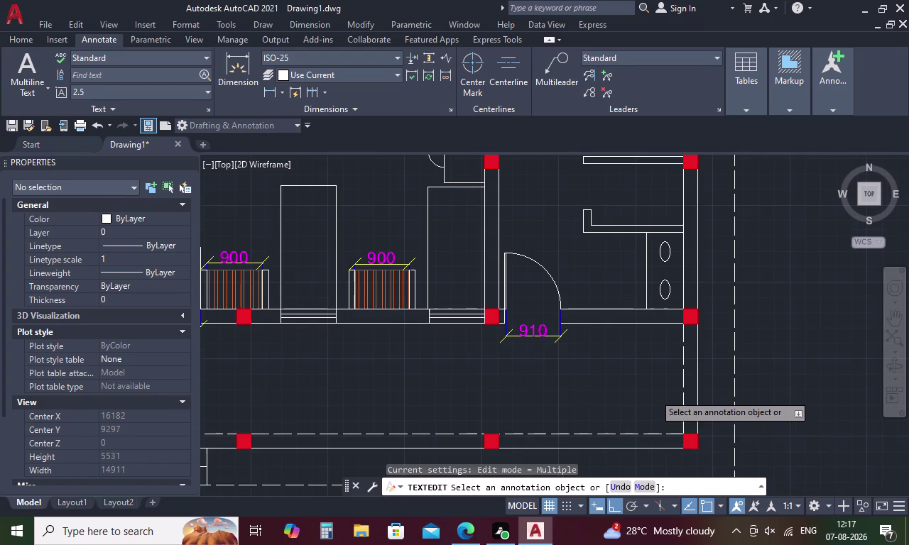
scroll(down, 3)
middle_drag(621, 278, 618, 316)
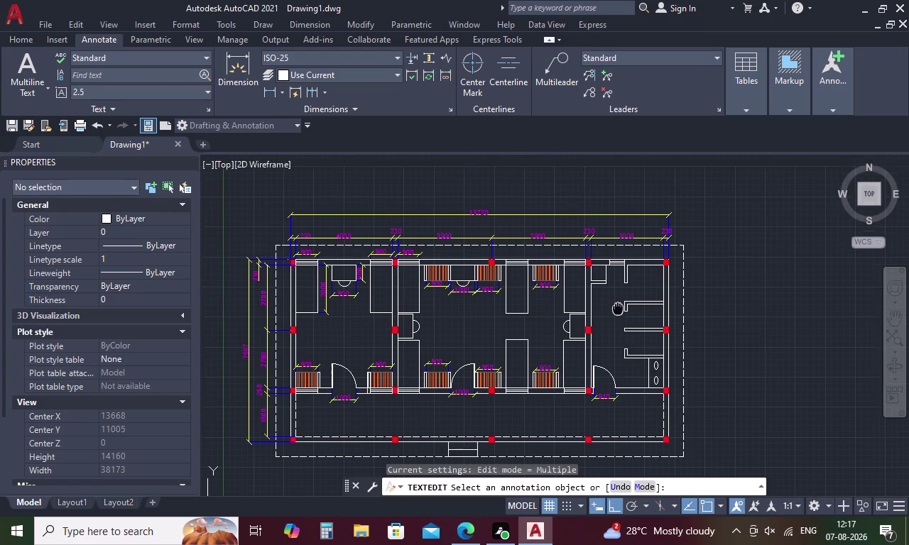
middle_drag(618, 316, 619, 330)
scroll(up, 3)
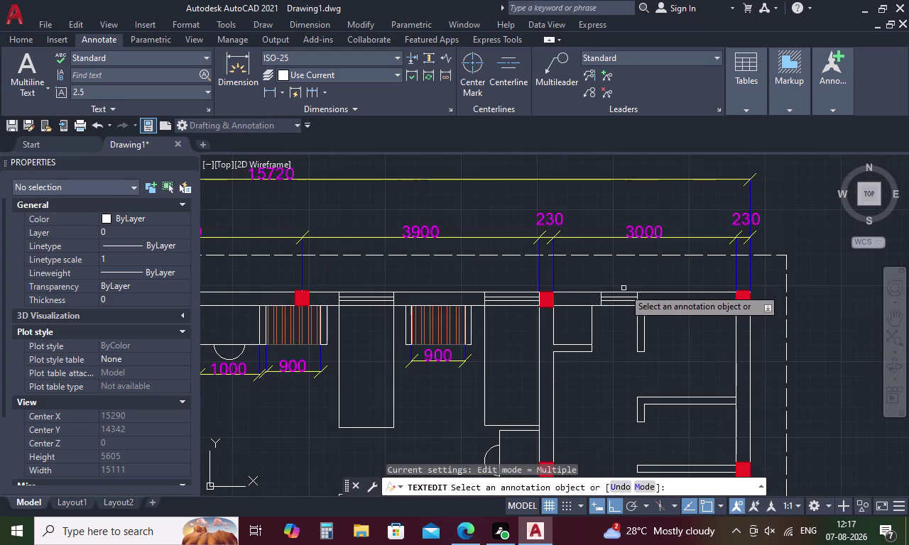
scroll(up, 3)
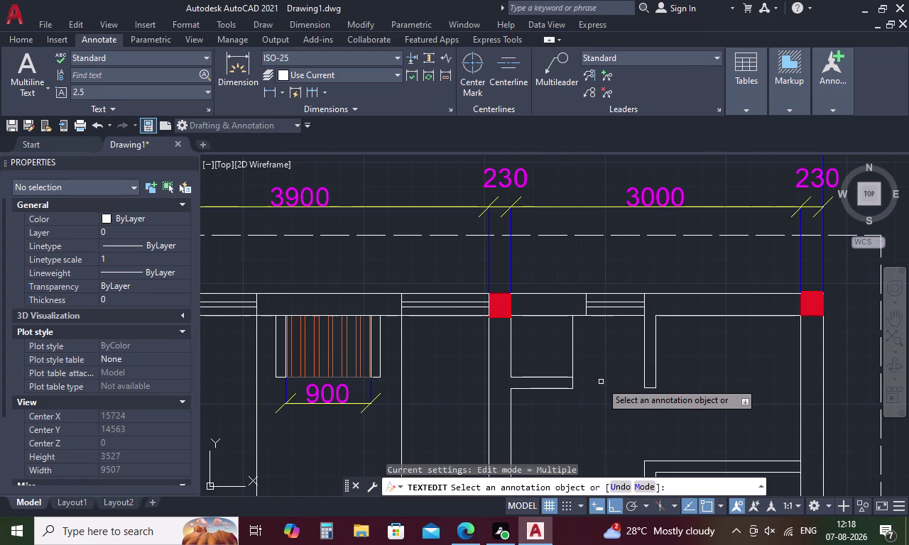
key(Escape)
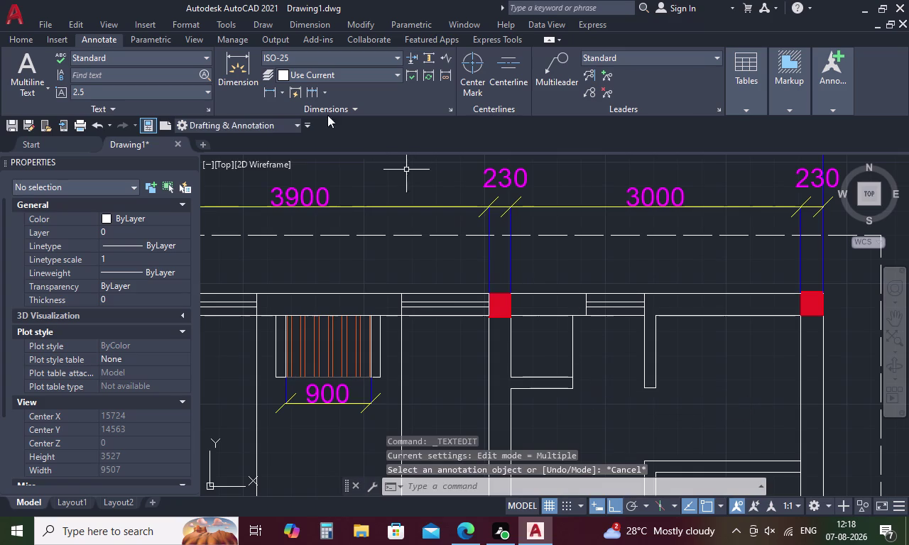
Place a 600 dimension above the narrow top-wall opening.
click(269, 90)
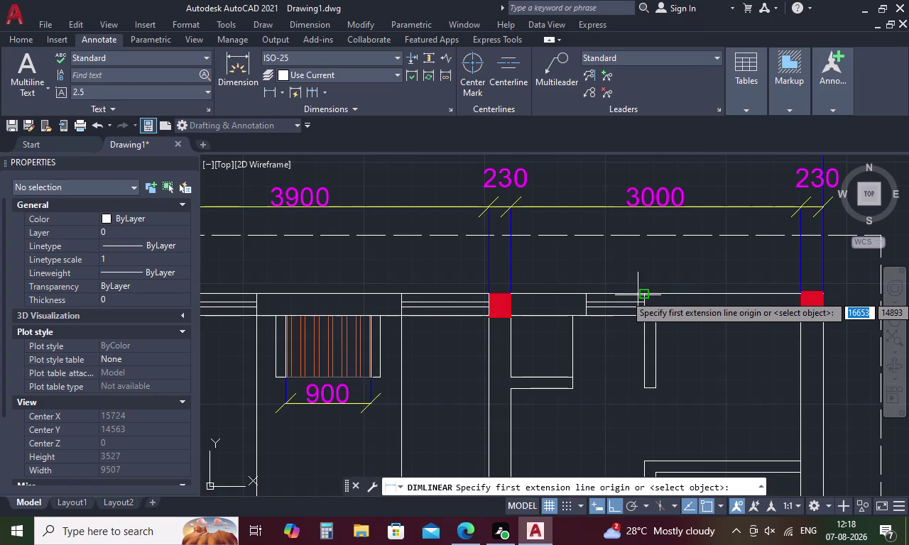
click(643, 294)
click(584, 293)
click(577, 273)
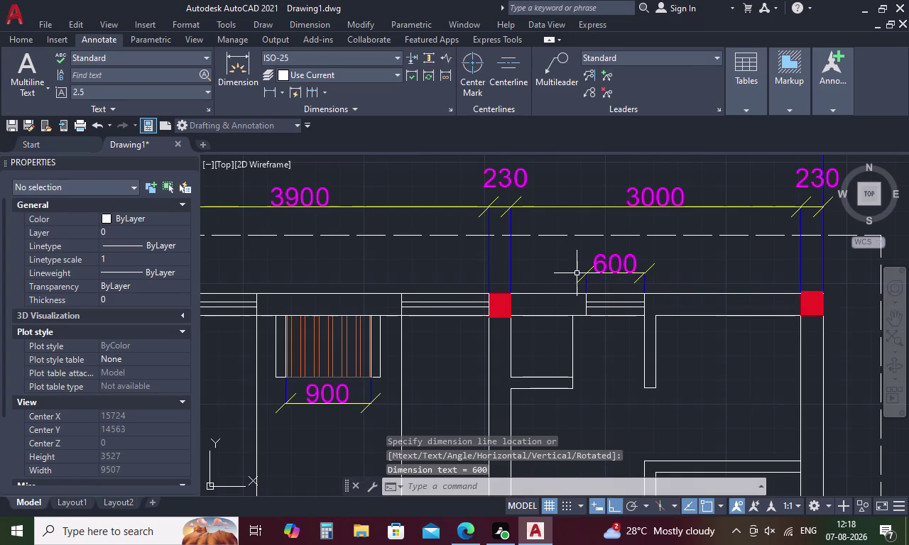
scroll(down, 3)
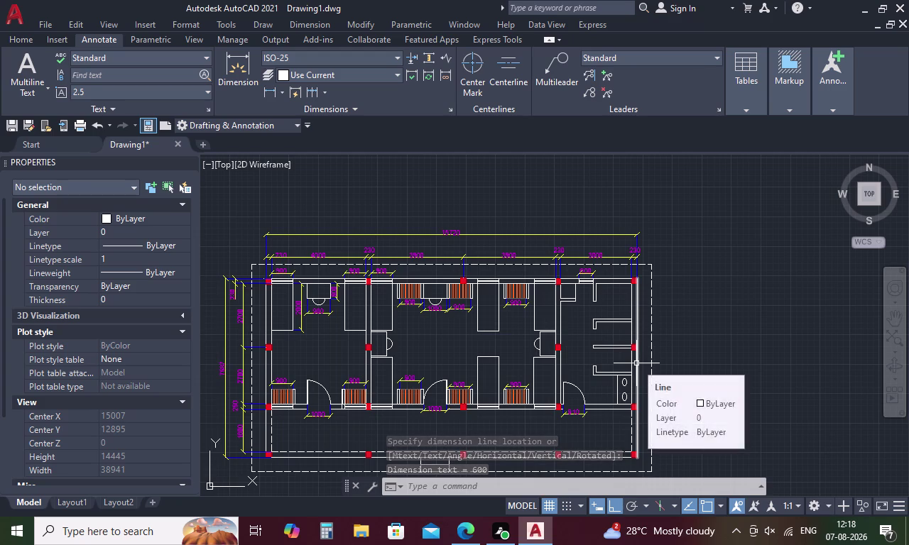
scroll(up, 3)
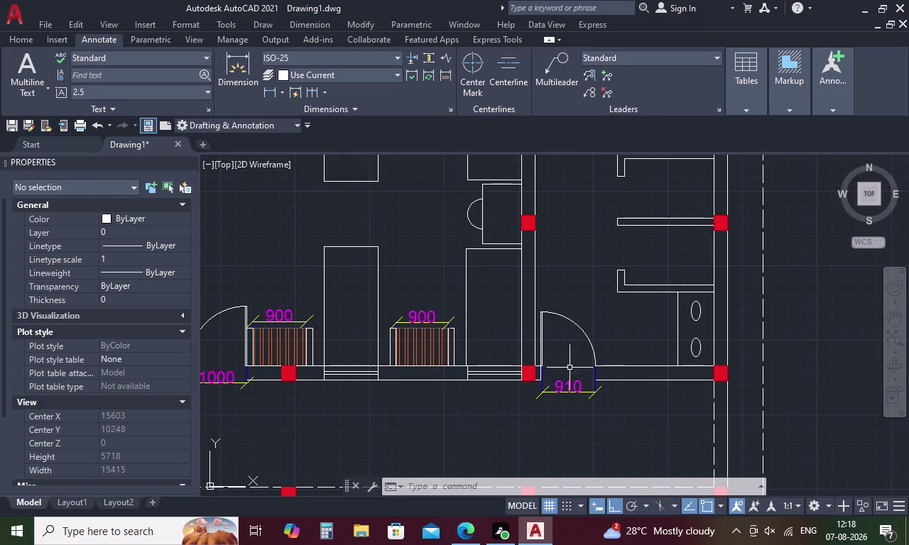
scroll(up, 3)
Delete the existing 910 door dimension.
key(Escape)
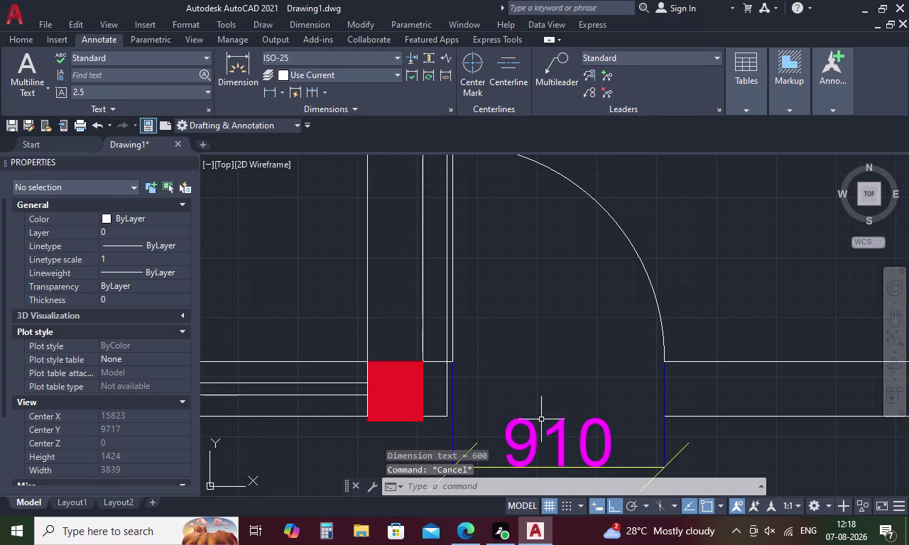
click(539, 431)
click(520, 446)
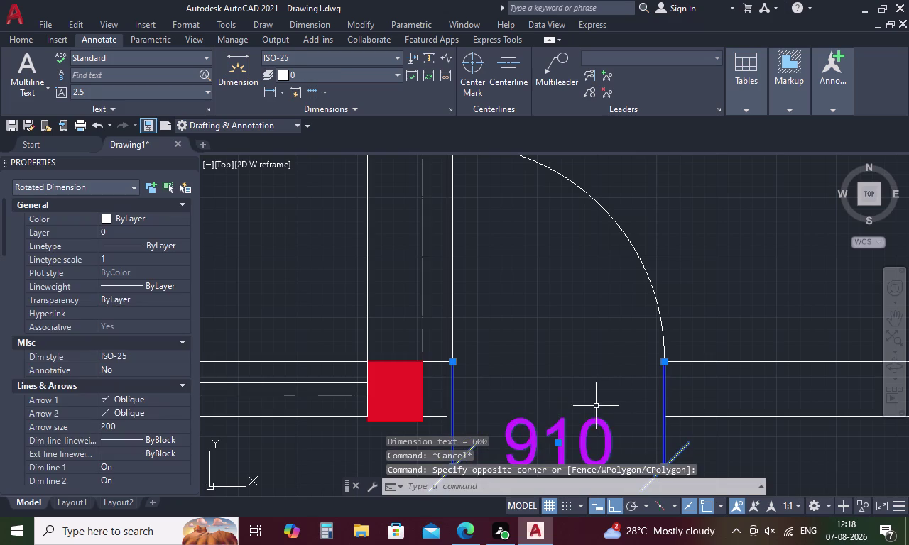
key(Delete)
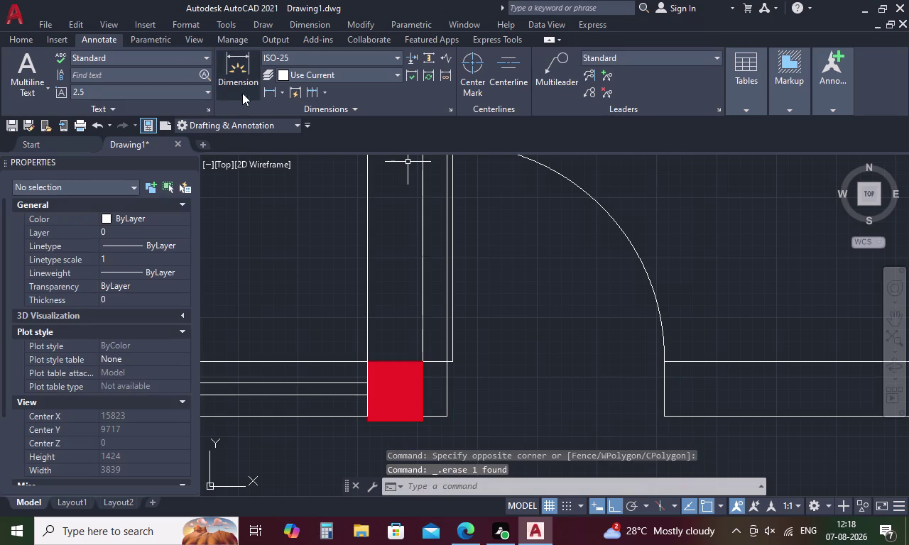
Redraw the 910 dimension between the door jambs, below the opening.
click(267, 89)
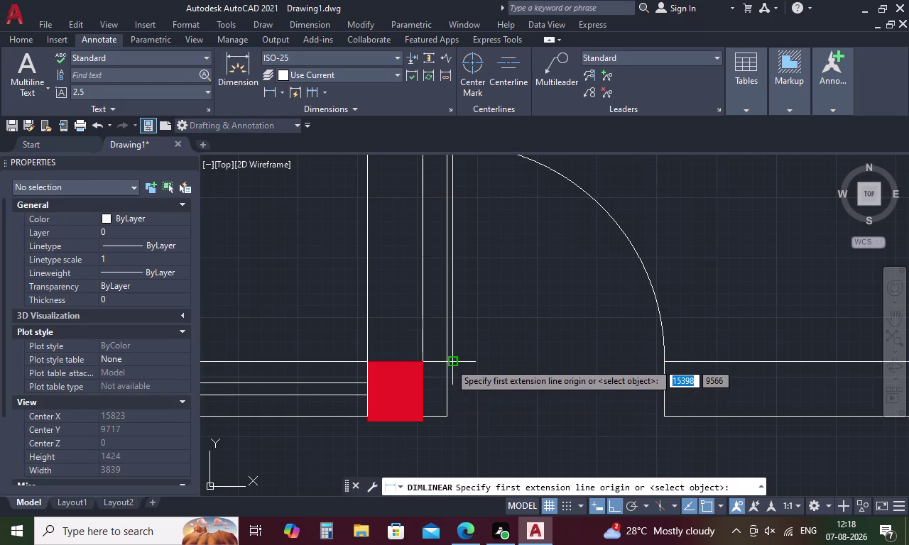
click(444, 366)
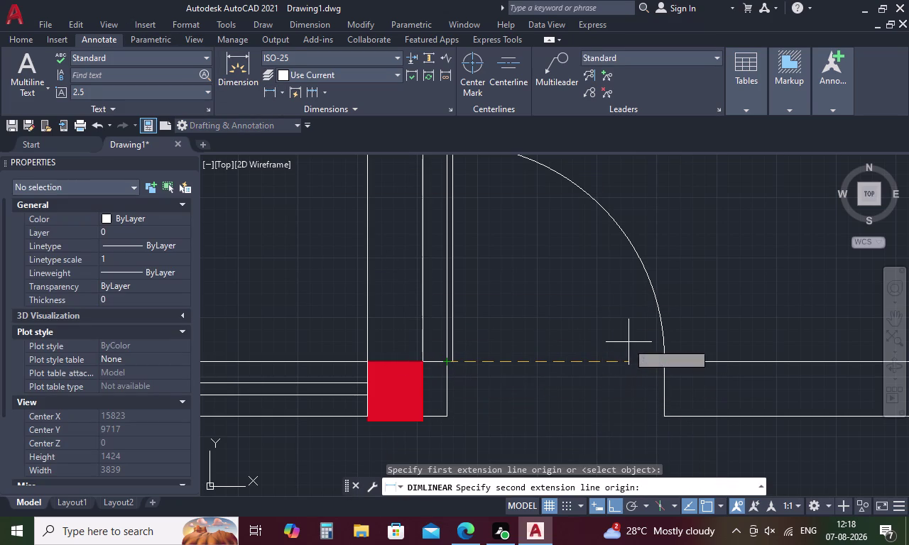
click(666, 362)
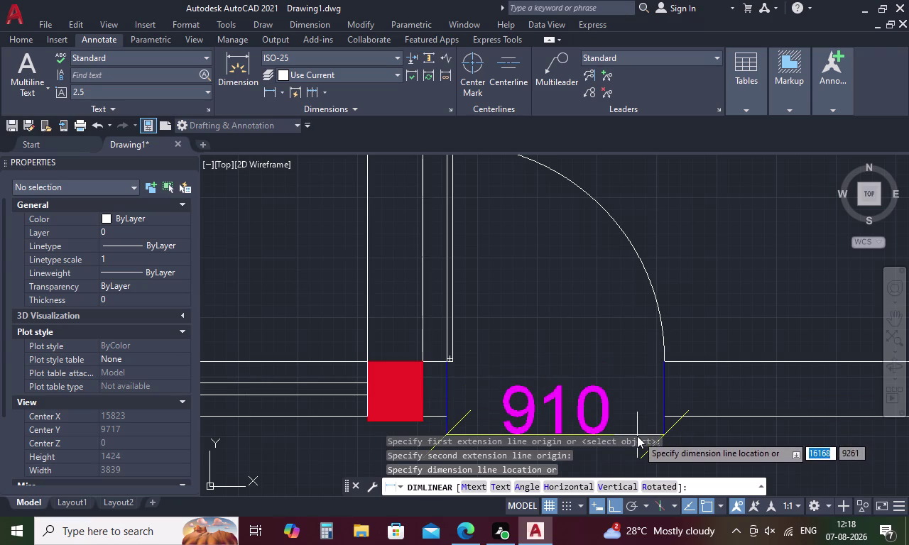
click(637, 436)
click(613, 432)
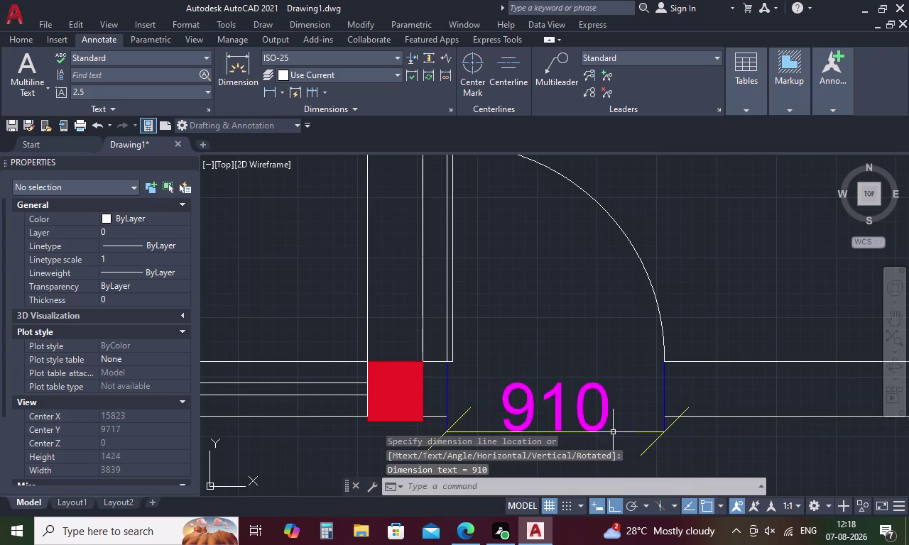
scroll(down, 3)
middle_drag(592, 347, 460, 293)
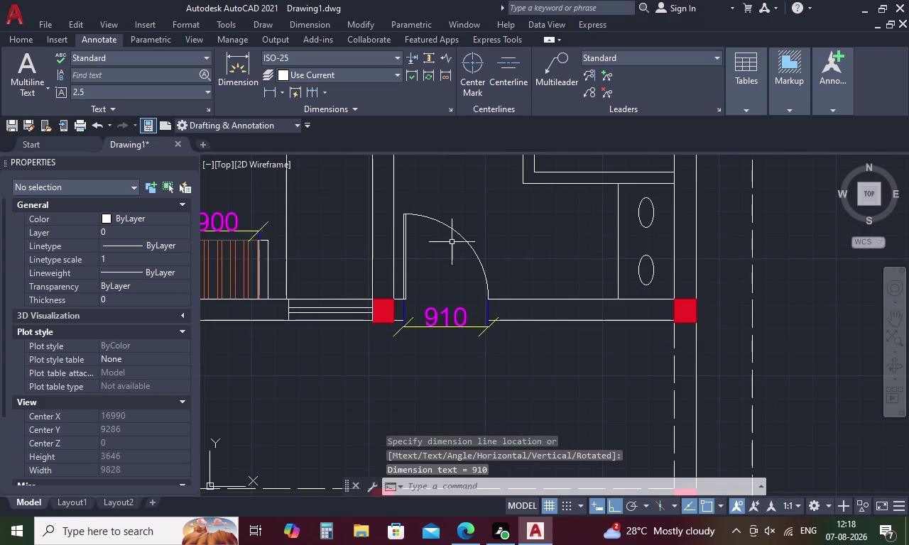
scroll(down, 3)
scroll(down, 3)
middle_drag(470, 277, 613, 328)
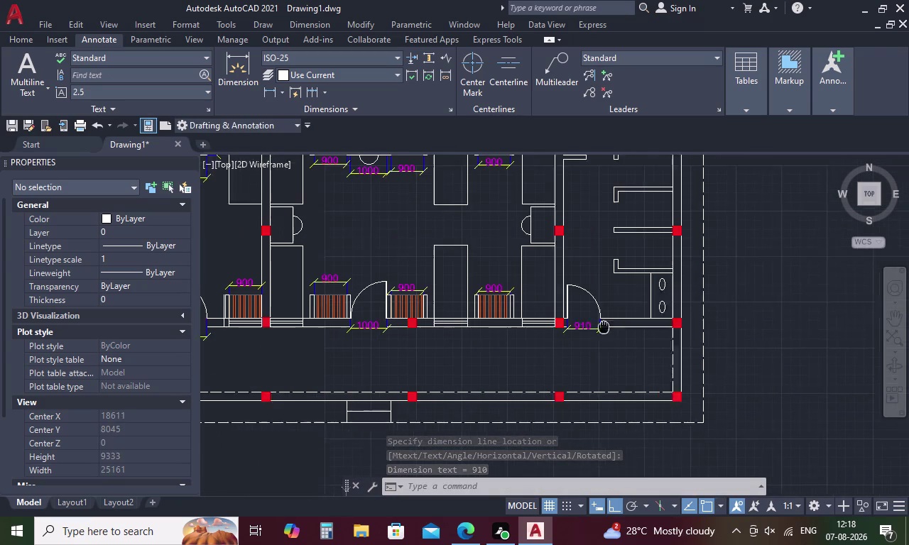
middle_drag(613, 328, 628, 334)
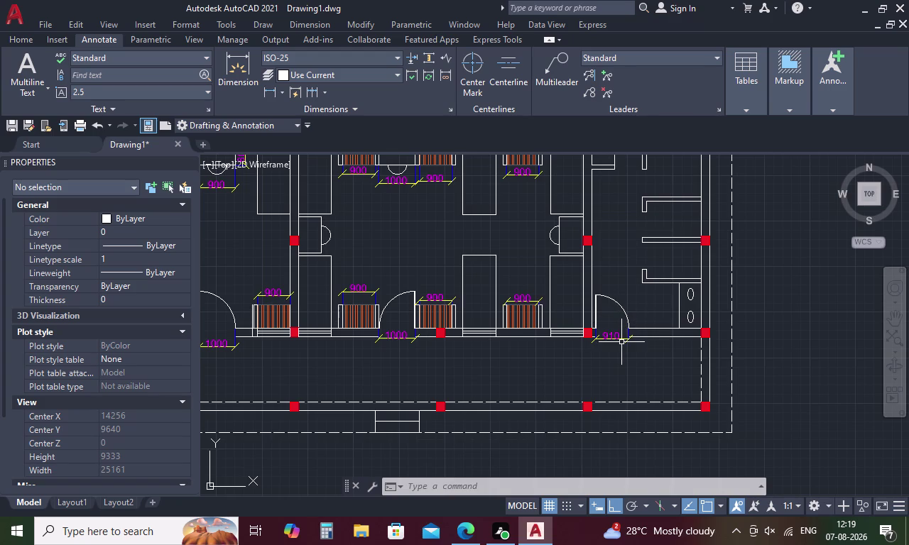
key(space)
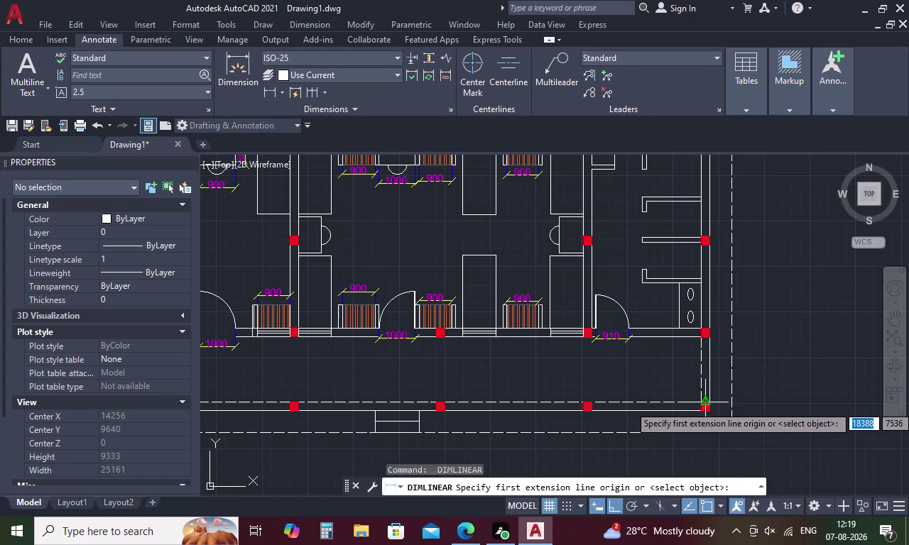
Add a vertical 600 dimension across the gap at the plan's lower-right corner.
middle_drag(686, 417, 654, 351)
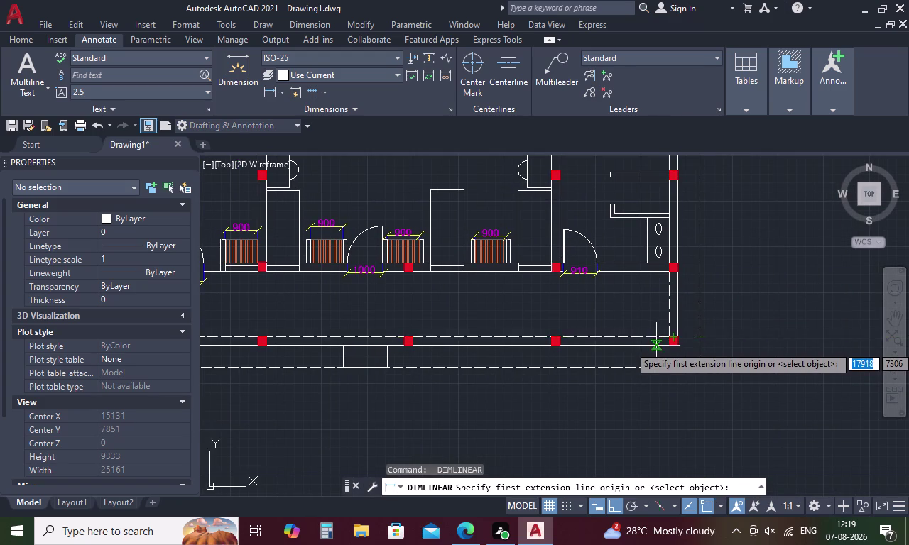
scroll(up, 3)
click(654, 347)
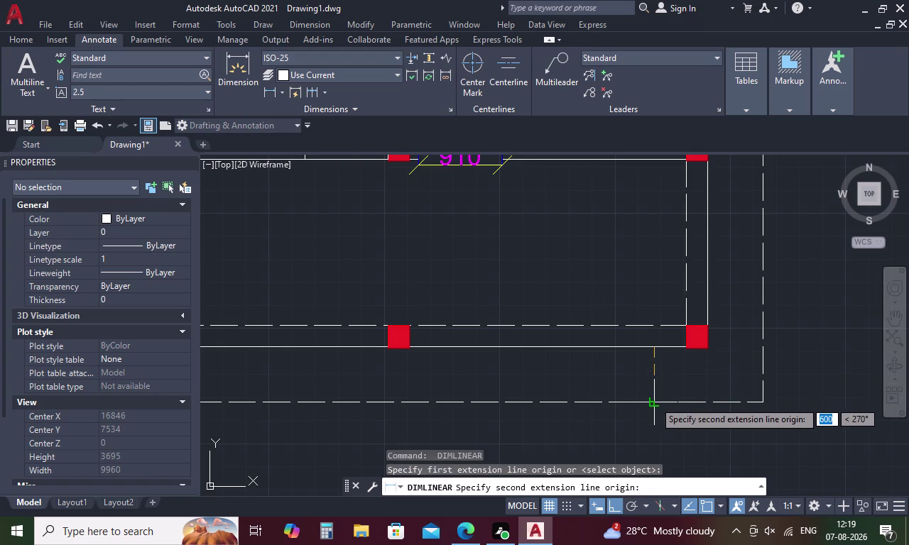
click(654, 402)
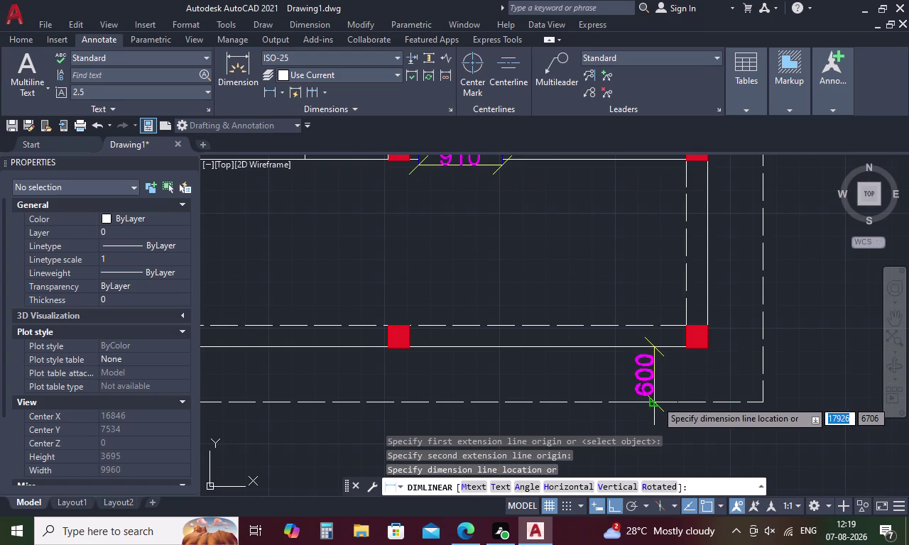
click(657, 400)
key(space)
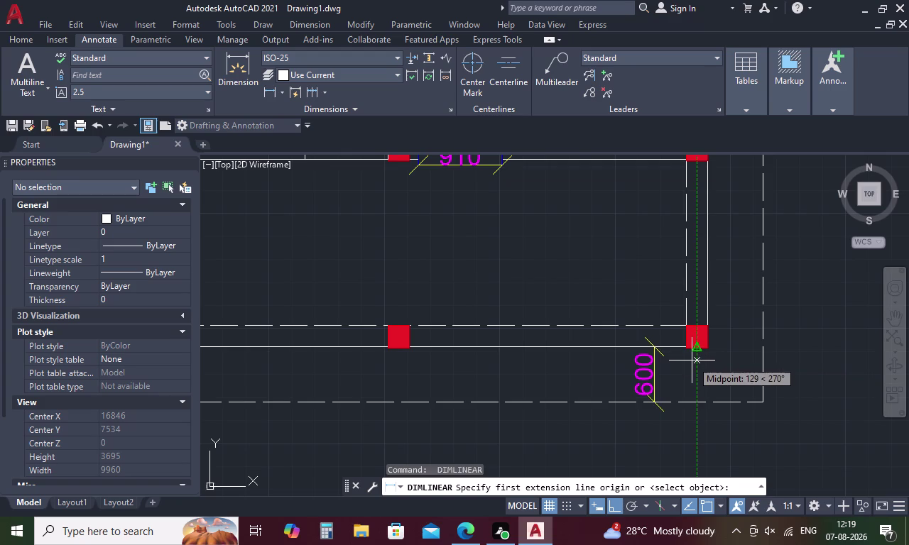
Dimension the right-wall opening with another 600 dimension beside the wall.
key(space)
key(space)
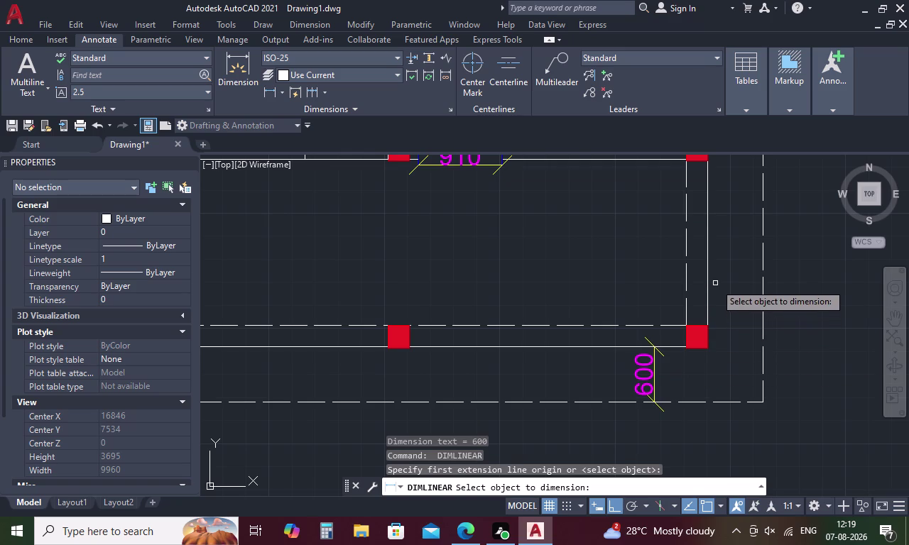
key(space)
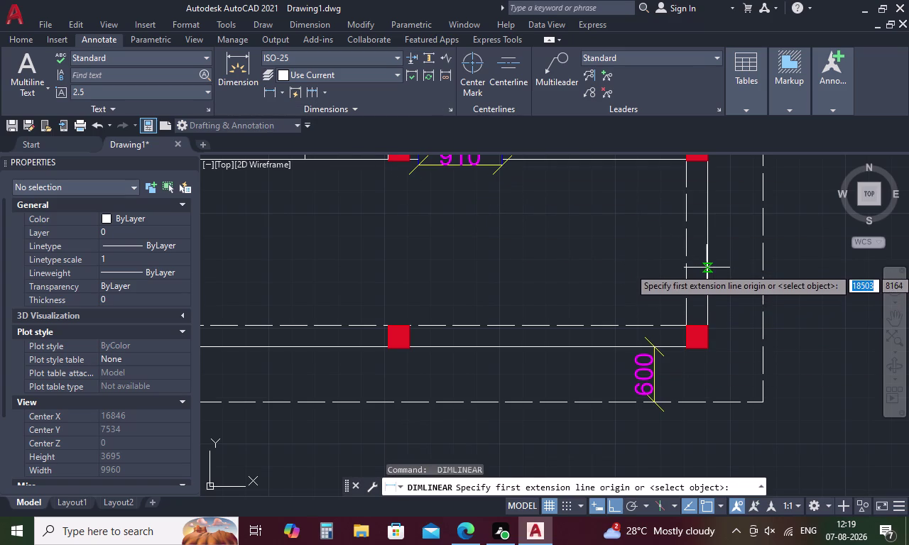
scroll(down, 3)
middle_drag(709, 257, 693, 357)
scroll(up, 3)
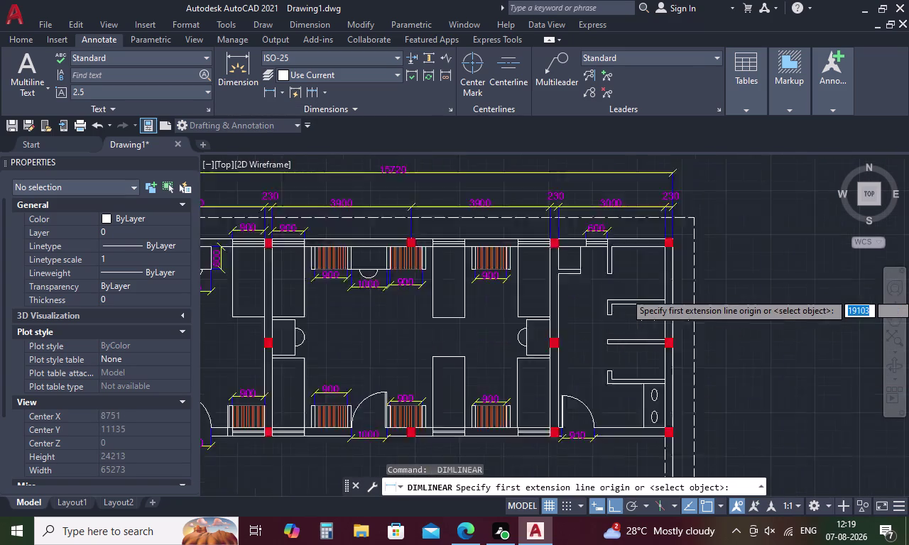
click(625, 272)
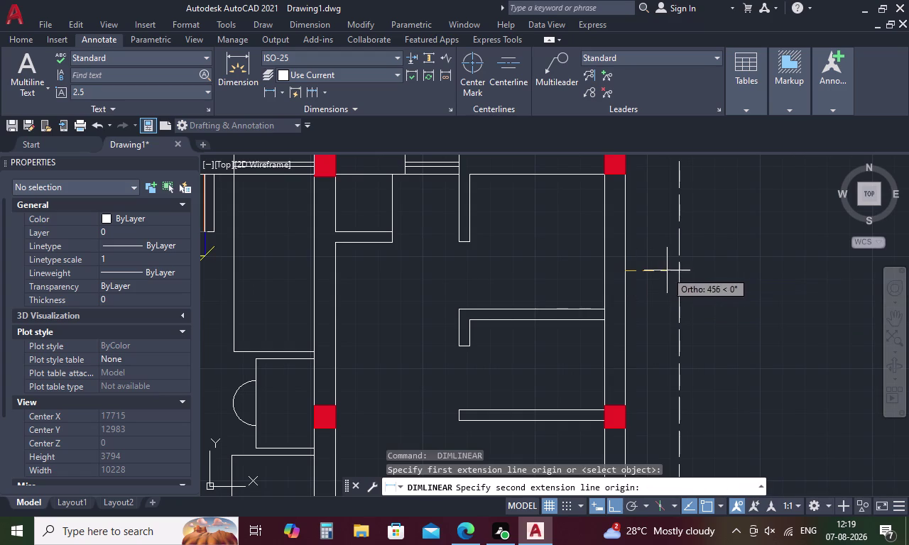
click(678, 268)
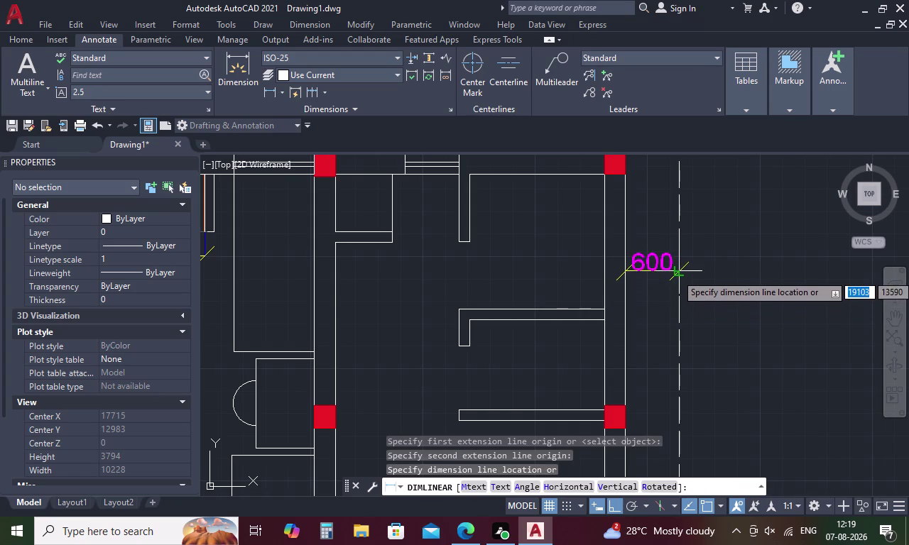
click(679, 274)
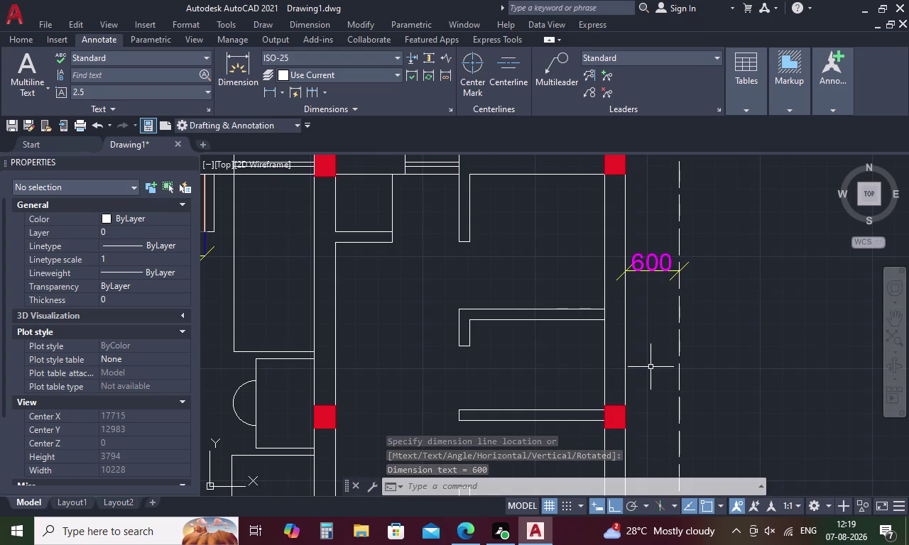
scroll(down, 3)
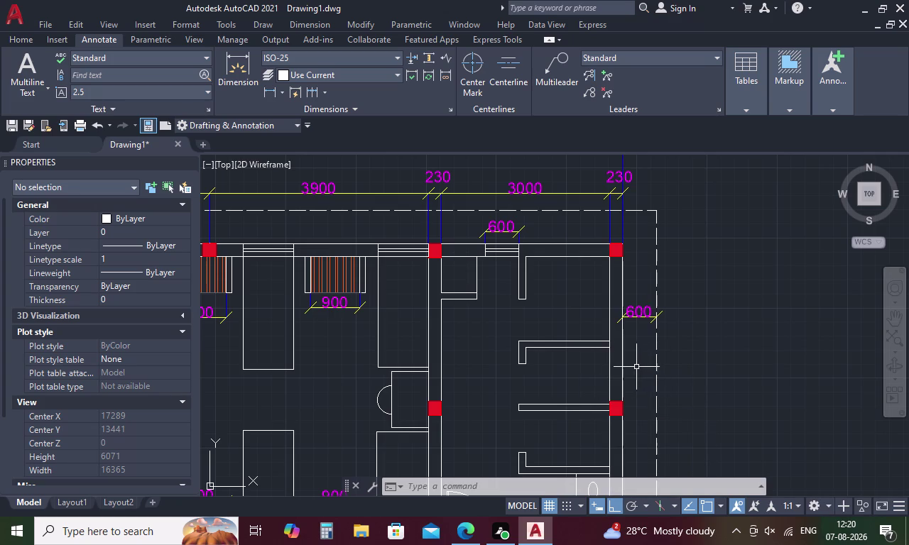
key(Escape)
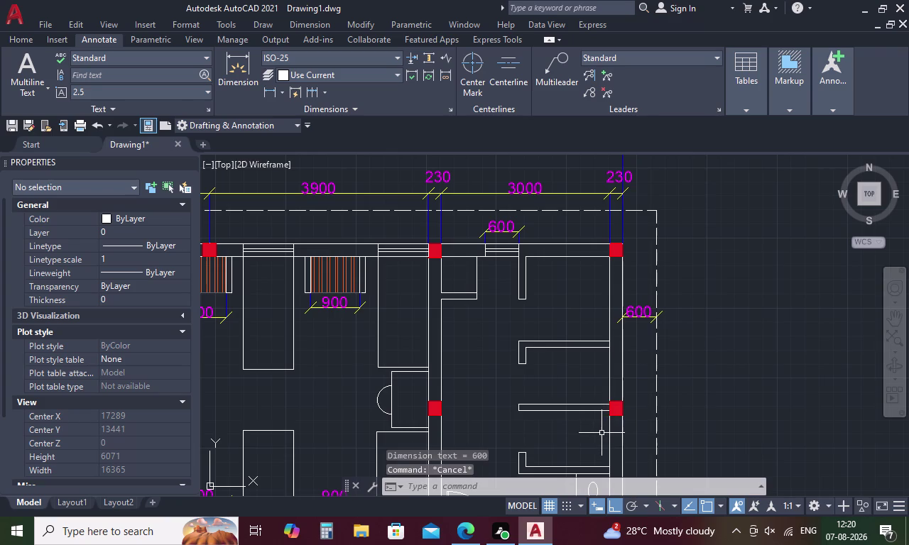
scroll(down, 3)
middle_drag(397, 332, 576, 355)
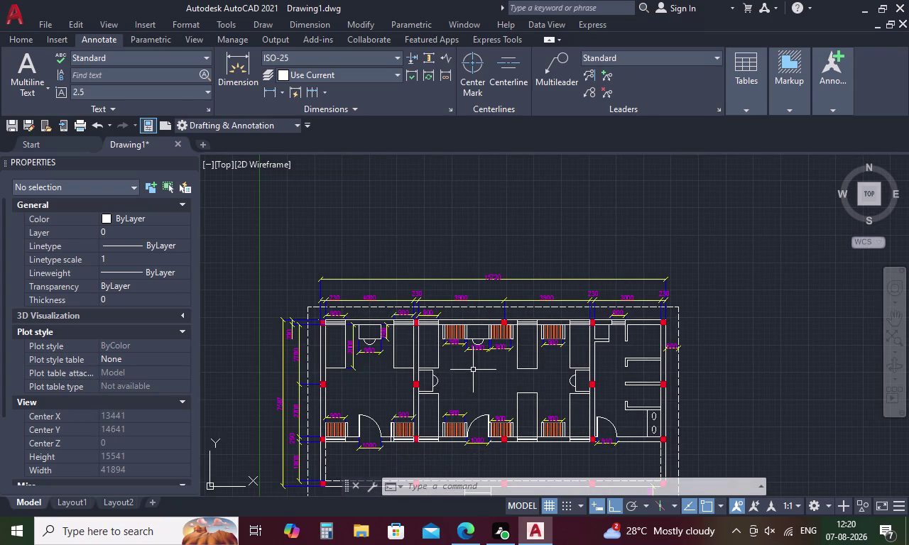
middle_drag(435, 358, 435, 318)
middle_drag(434, 317, 434, 270)
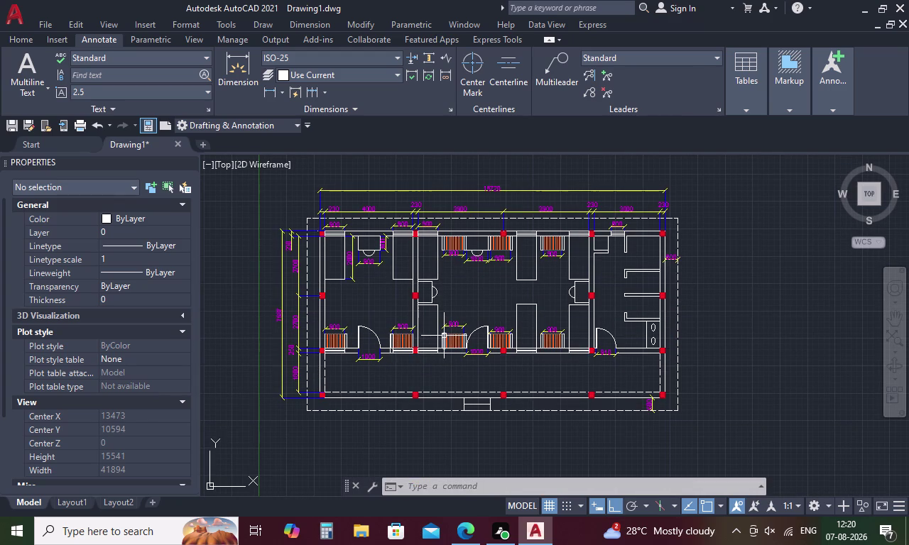
key(space)
Dimension the two upper-wall windows at 900 each.
scroll(up, 3)
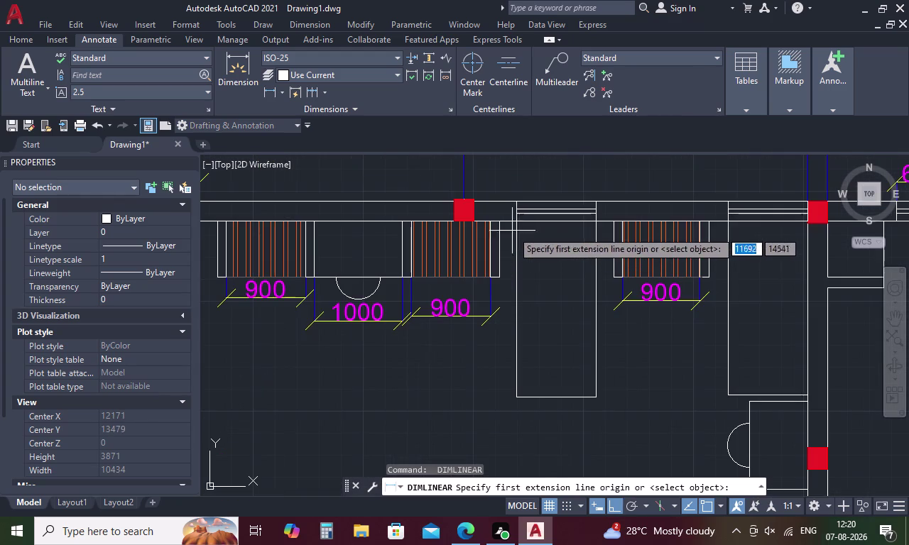
click(519, 200)
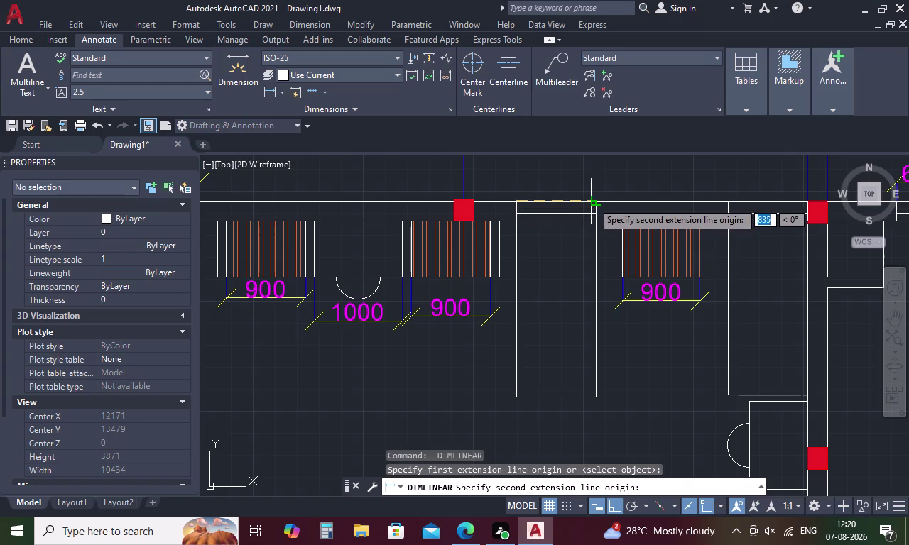
click(597, 201)
click(602, 186)
key(space)
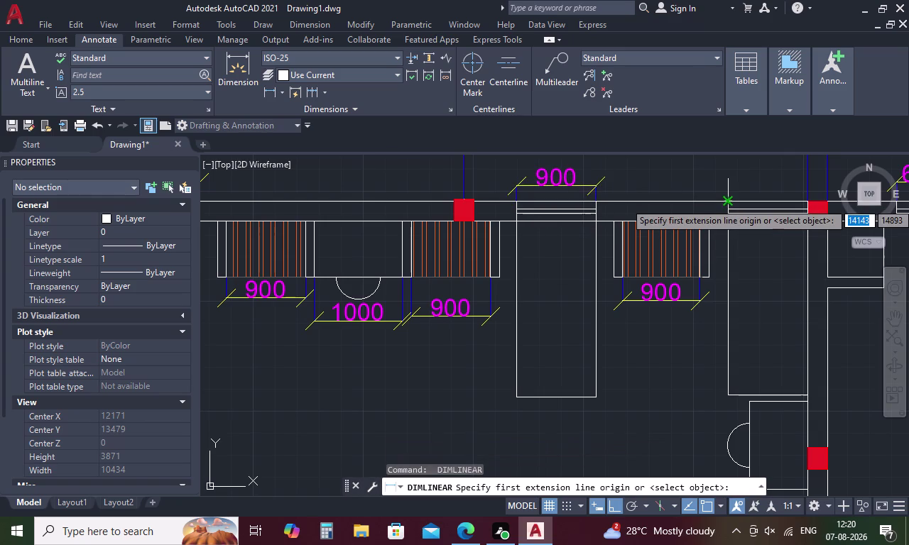
click(730, 203)
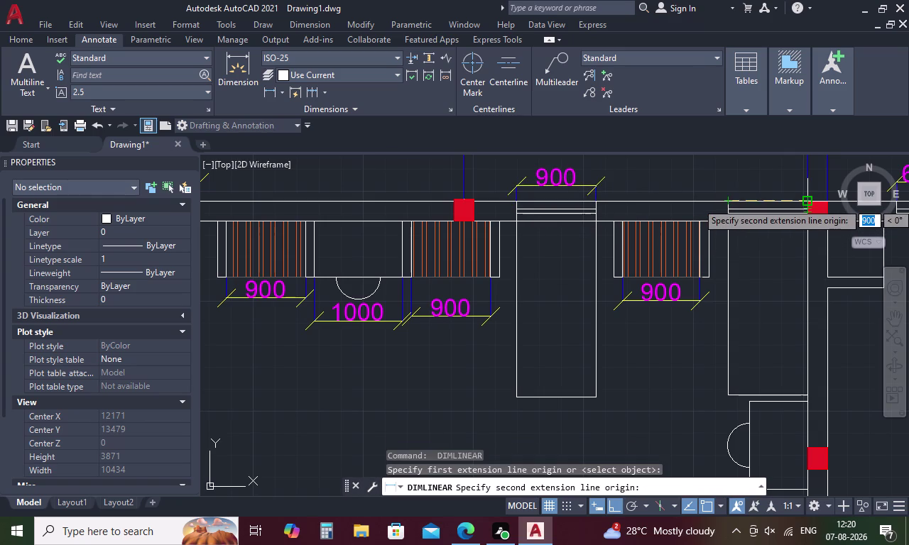
click(812, 202)
click(810, 185)
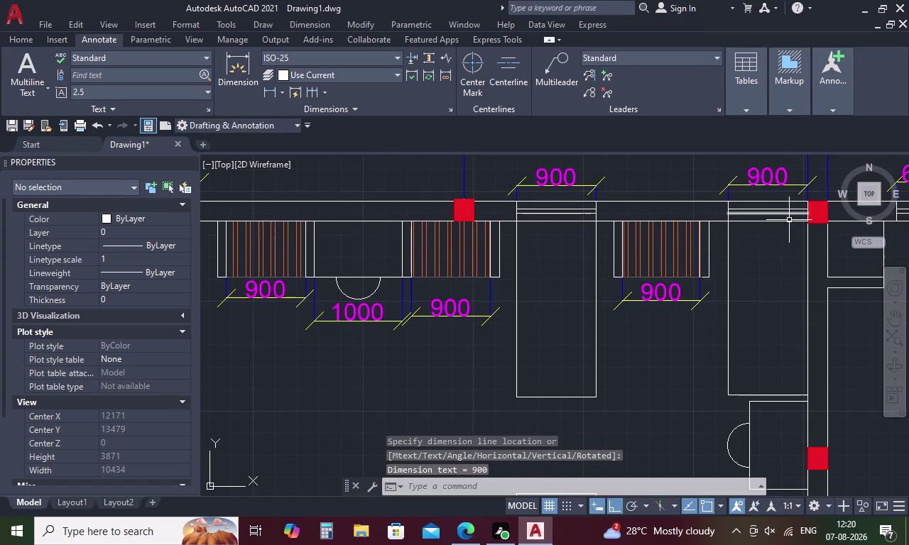
Dimension the first three lower-wall windows at 900 each.
scroll(down, 3)
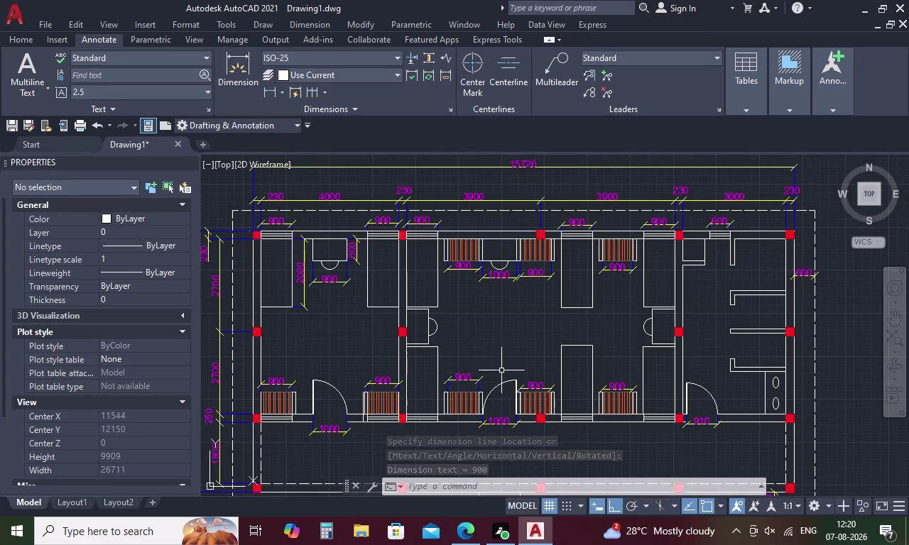
middle_drag(441, 437, 493, 306)
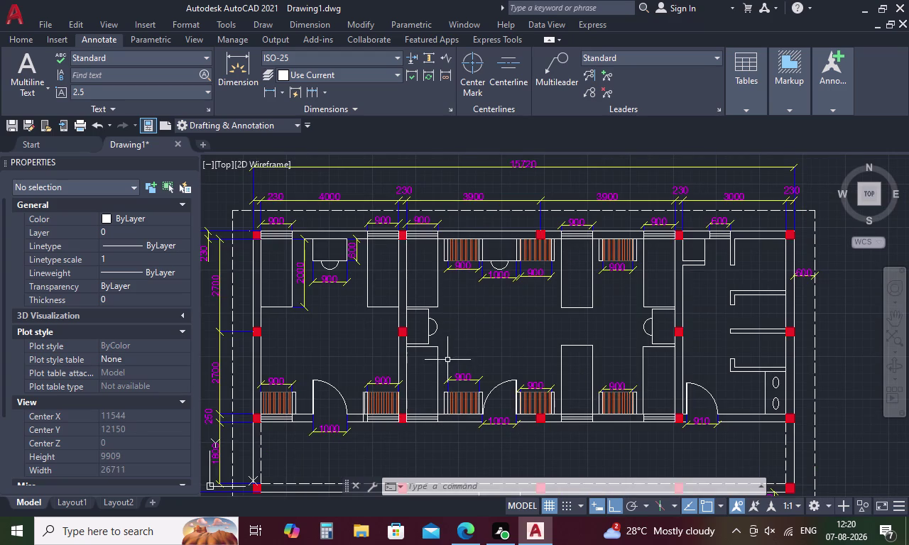
middle_drag(425, 375, 465, 239)
key(space)
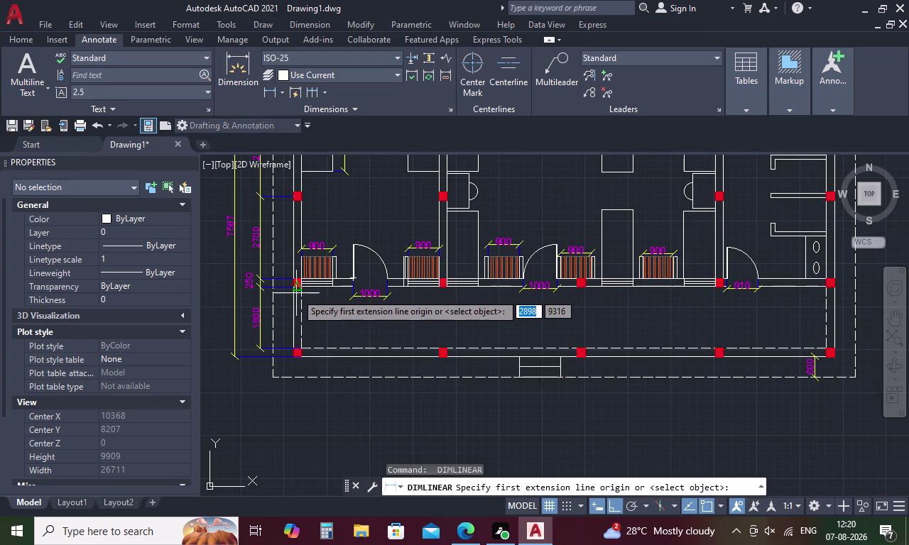
click(303, 286)
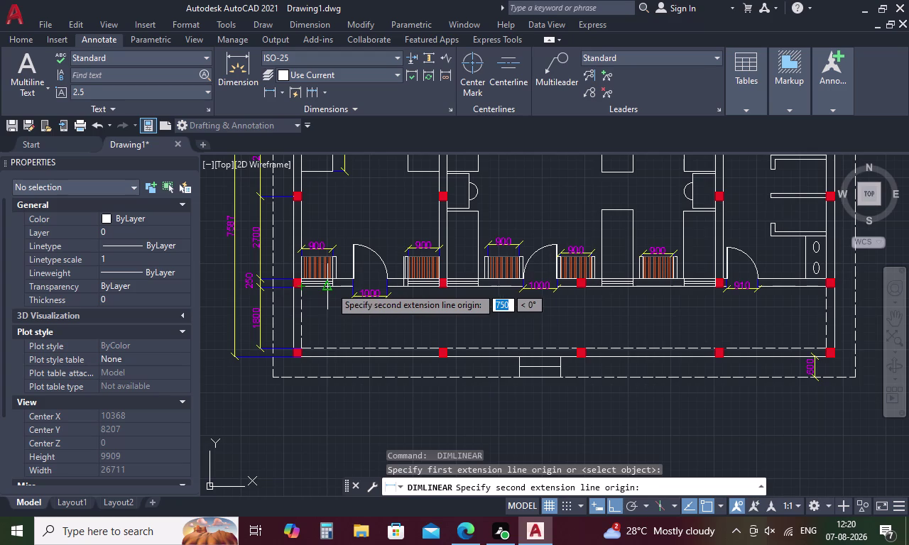
click(338, 288)
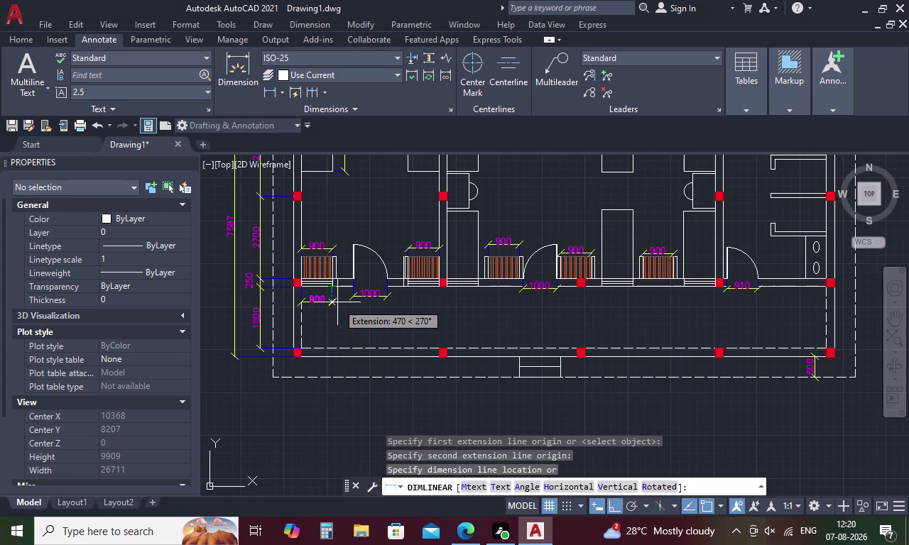
scroll(up, 3)
scroll(up, 3)
drag(338, 297, 339, 290)
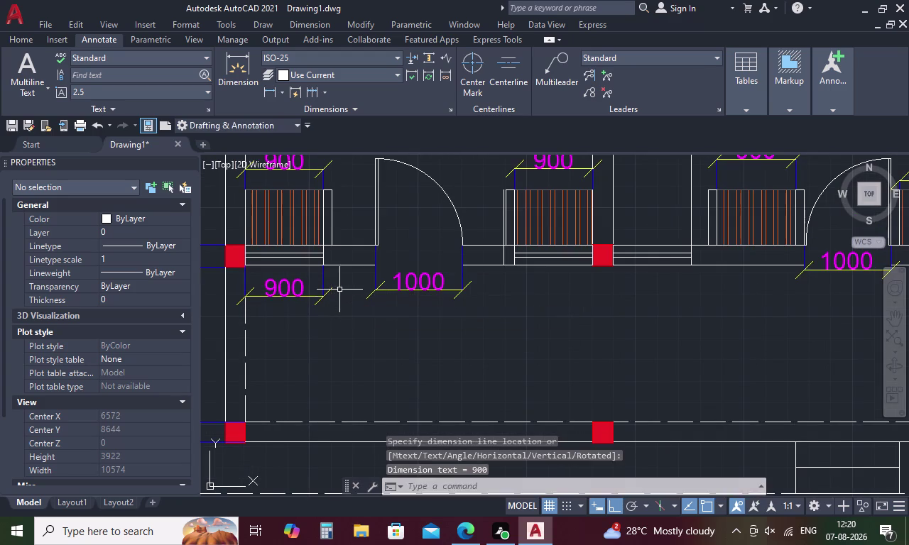
drag(340, 290, 339, 289)
key(space)
click(515, 268)
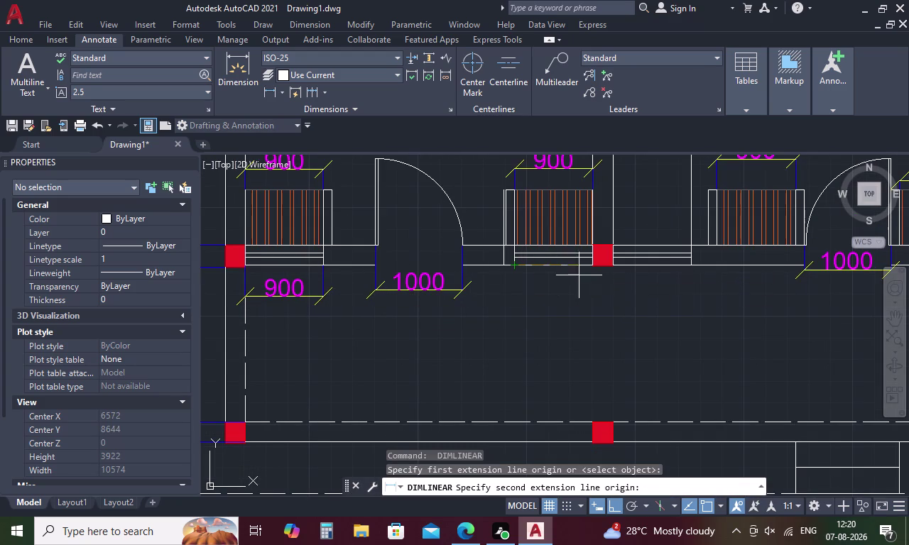
click(597, 266)
click(593, 304)
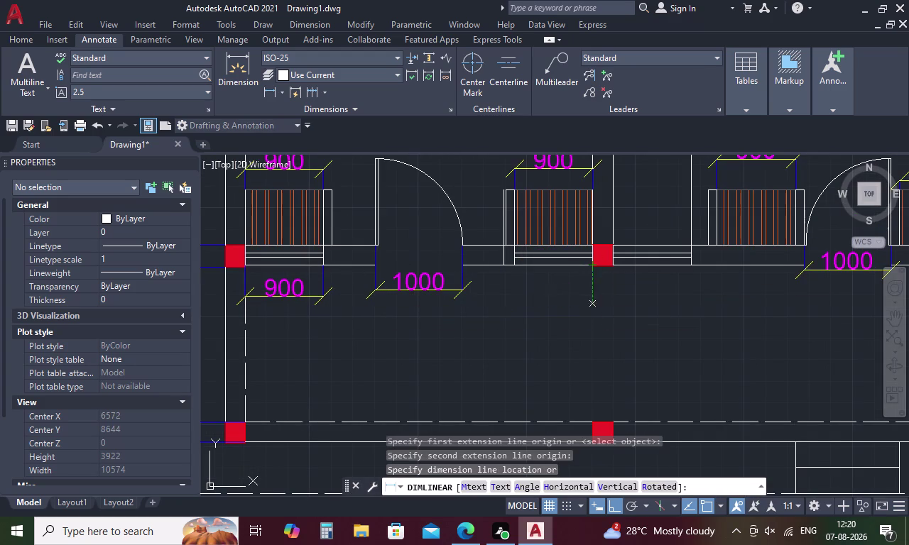
key(space)
click(616, 267)
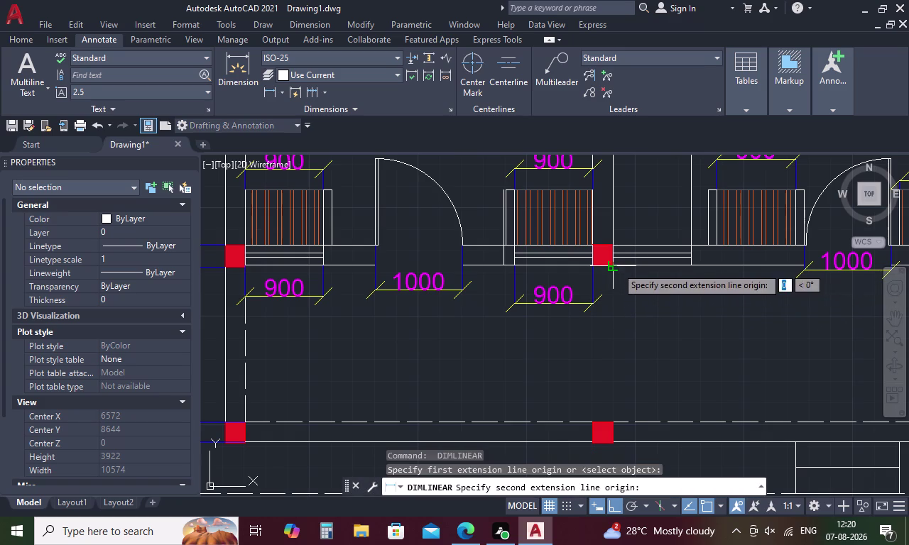
click(693, 269)
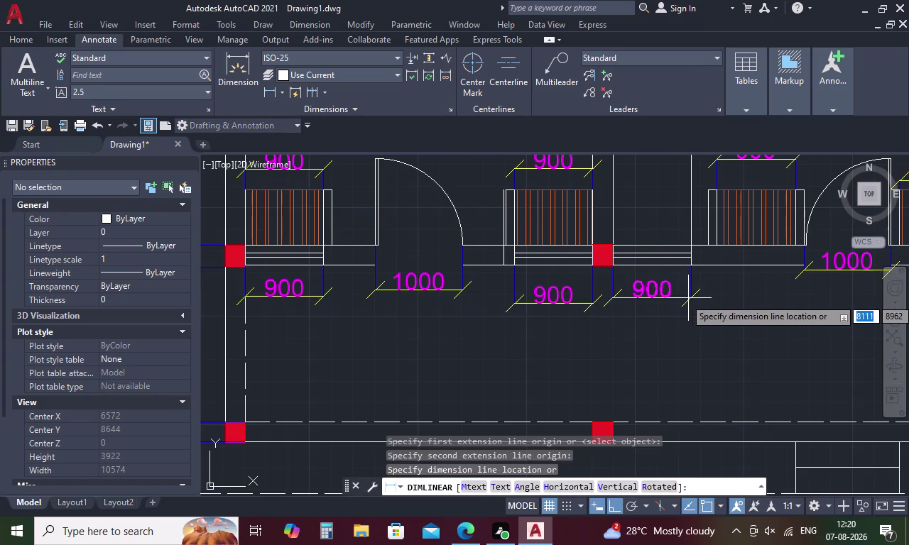
click(688, 299)
Dimension the last two lower-wall windows at 900, then end the command and recentre the plan.
key(space)
middle_drag(752, 289, 528, 282)
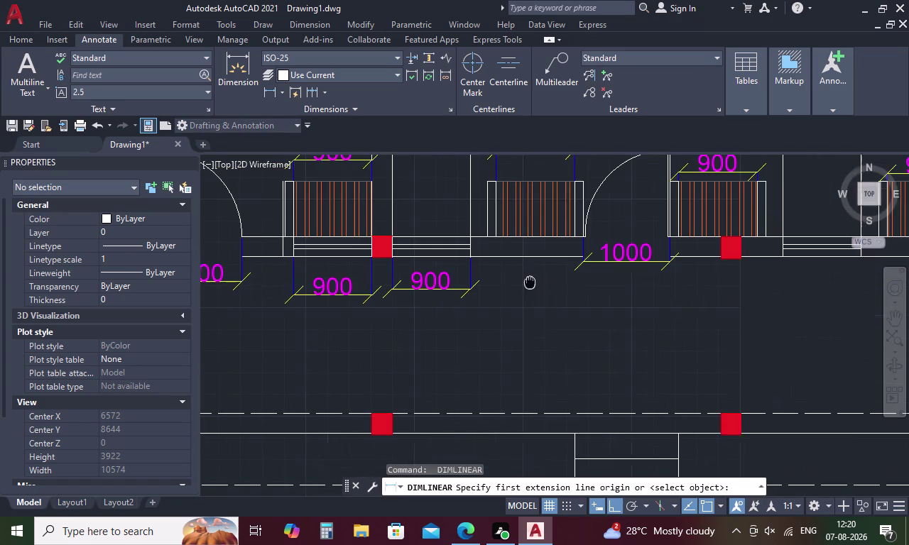
middle_drag(528, 281, 526, 282)
scroll(down, 3)
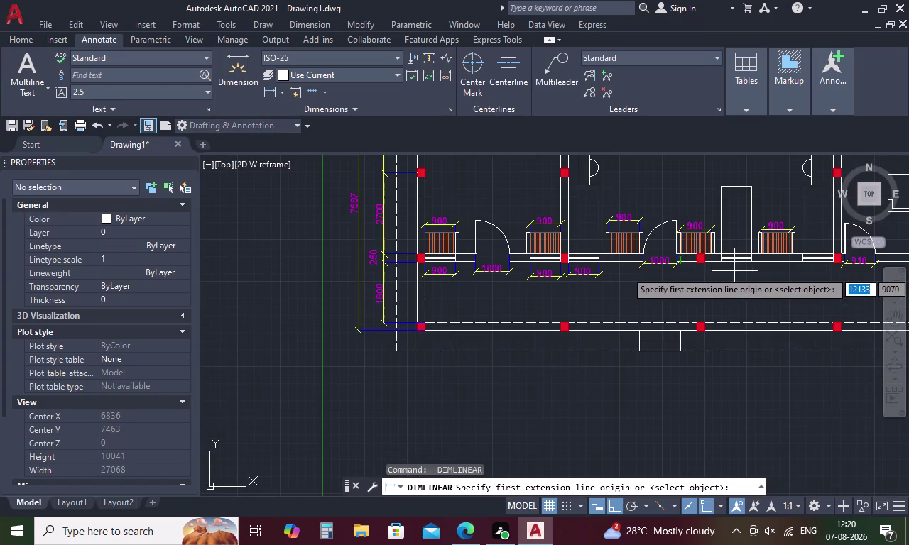
middle_drag(734, 271, 619, 274)
scroll(up, 3)
click(600, 257)
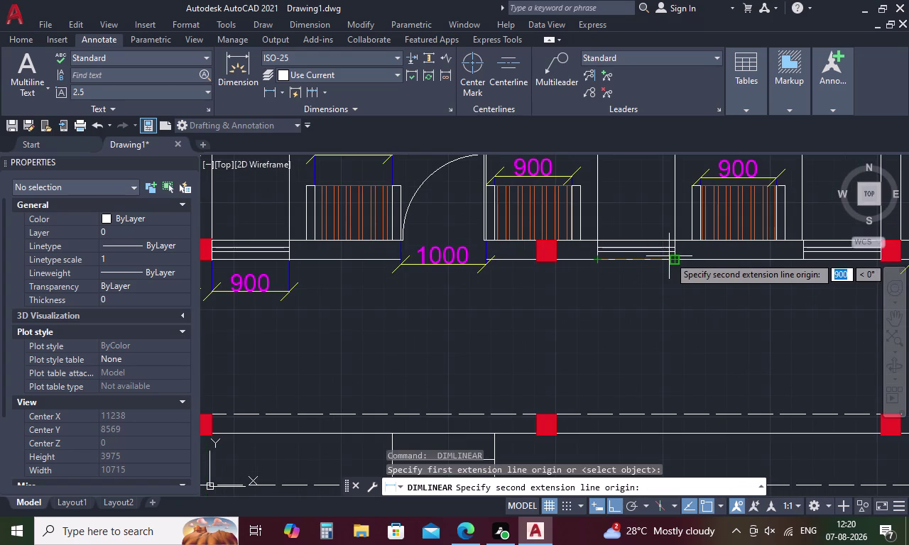
click(673, 257)
click(675, 285)
key(space)
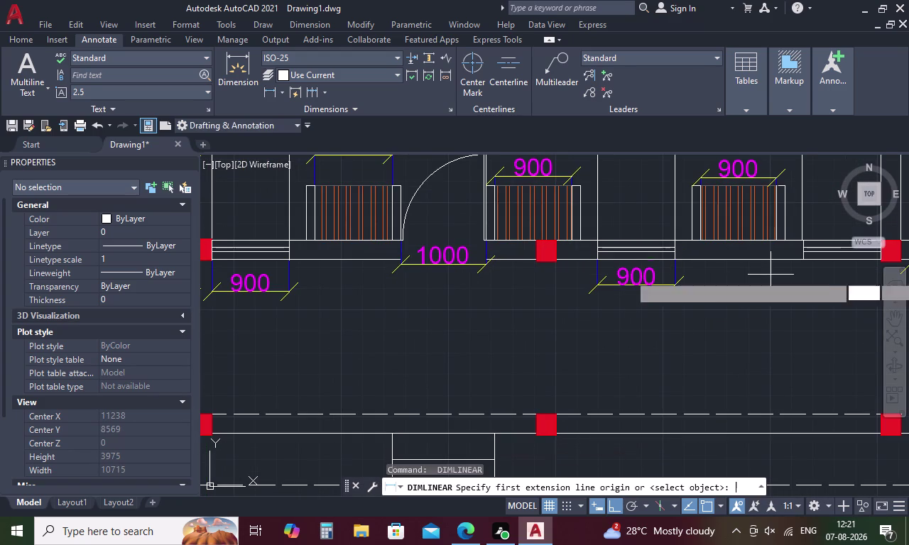
middle_drag(791, 269, 579, 285)
click(594, 277)
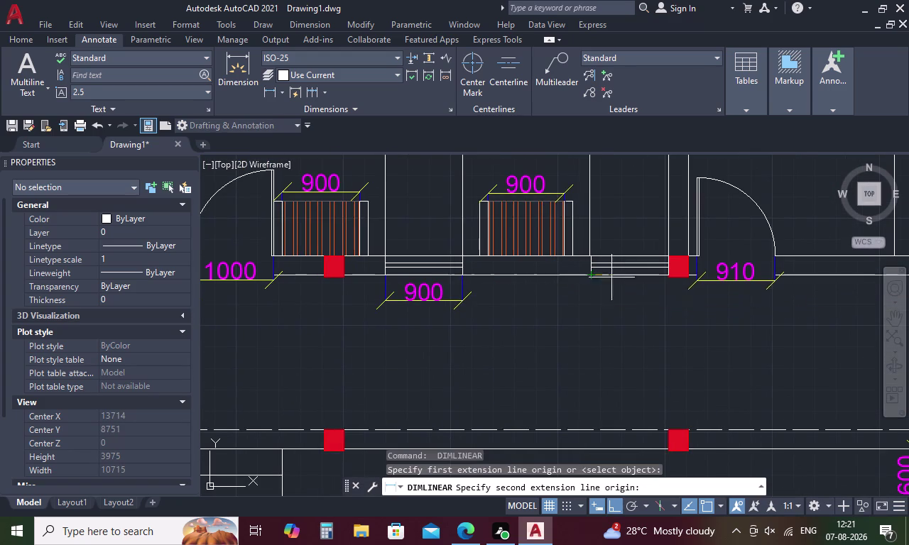
click(669, 279)
click(669, 314)
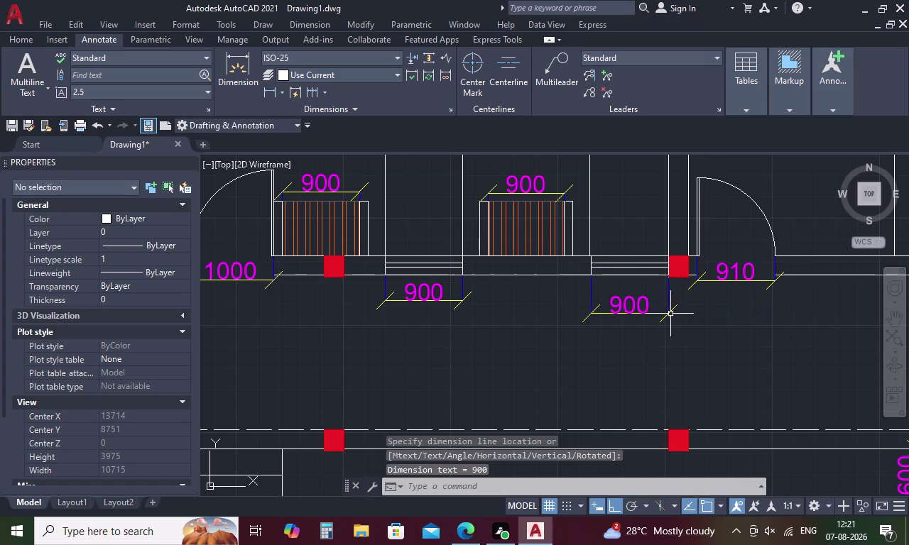
scroll(down, 3)
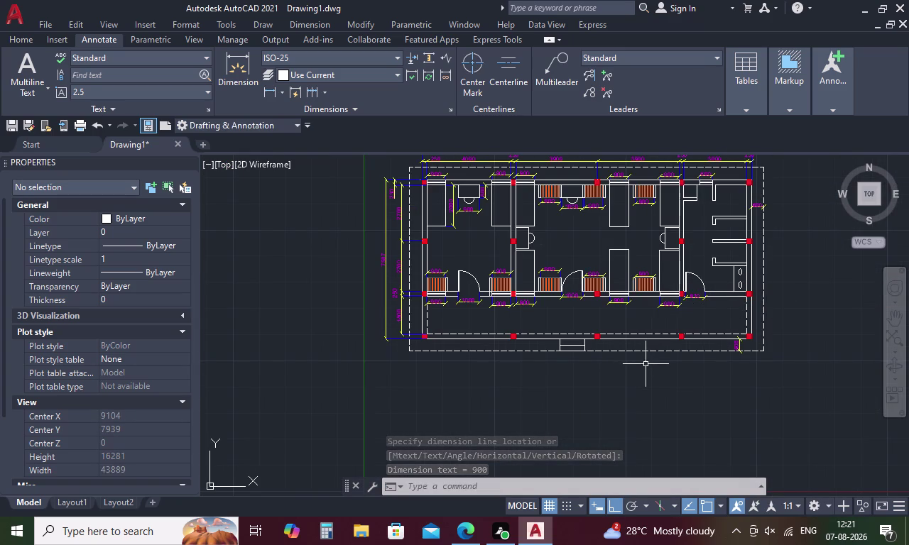
key(Escape)
middle_drag(570, 309, 568, 343)
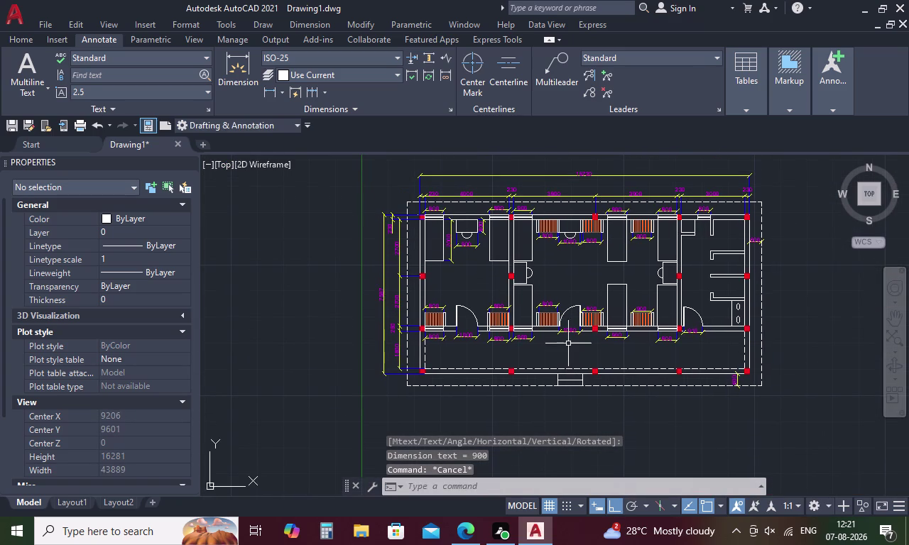
Start multiline text (T) and draw its box inside the writing table rectangle.
key(Escape)
text(T)
key(space)
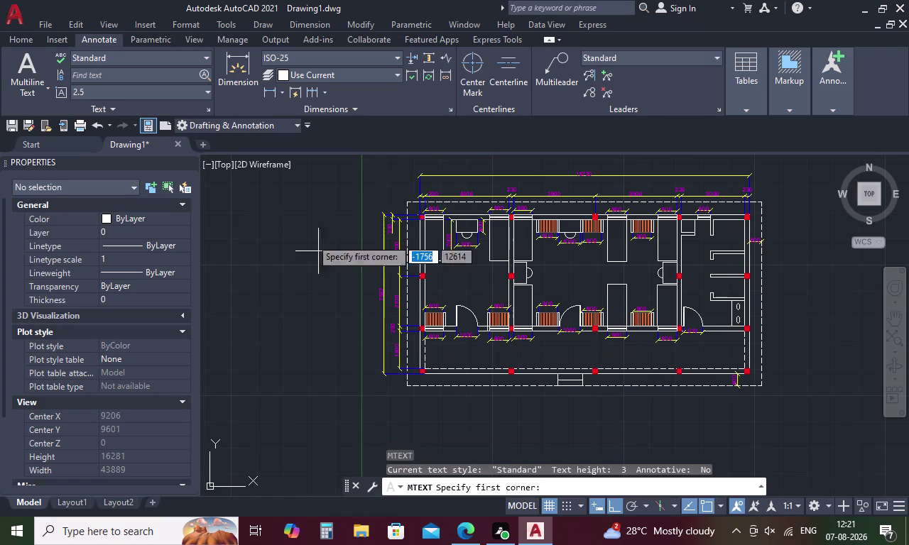
click(119, 87)
click(118, 87)
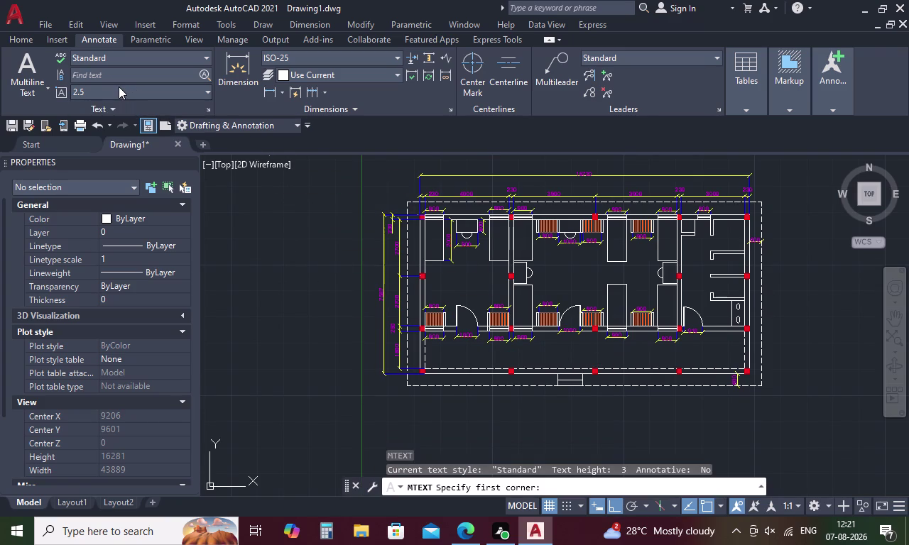
click(118, 96)
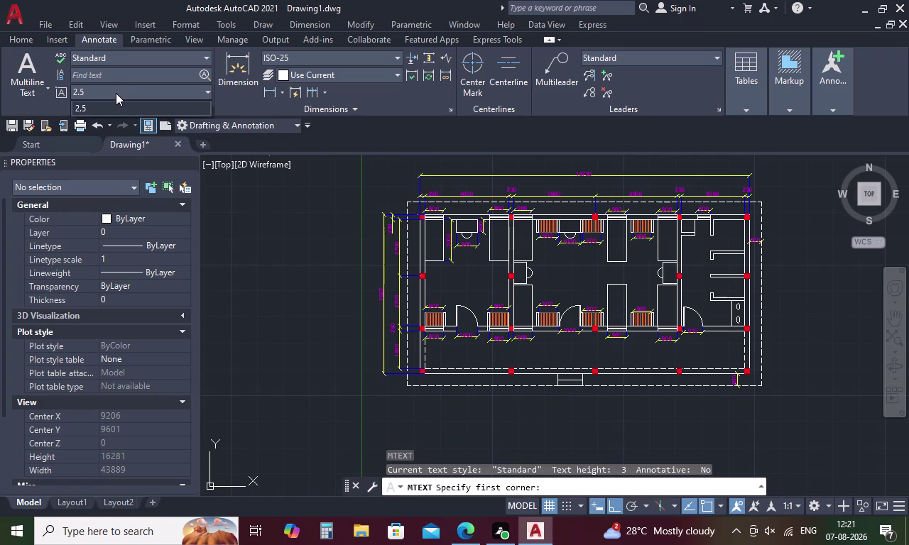
click(115, 93)
key(BackSpace)
double_click(78, 88)
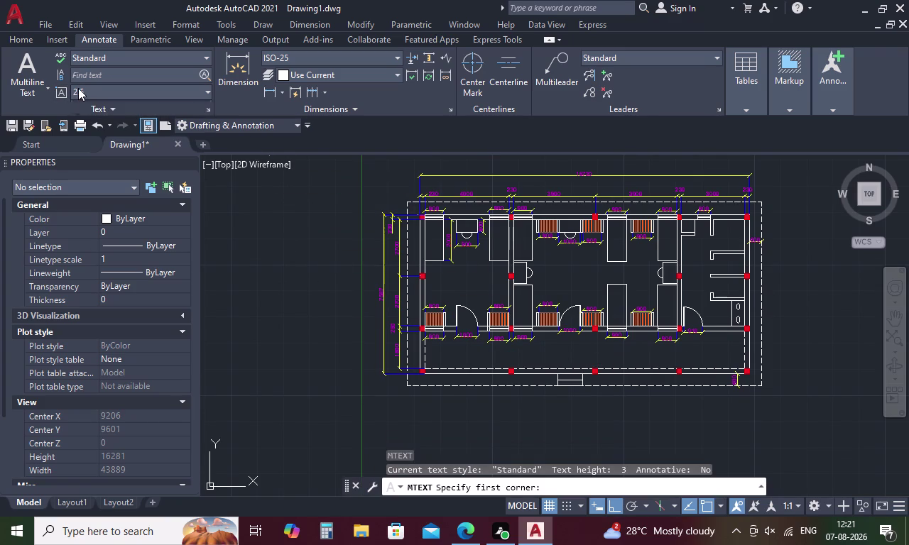
click(81, 88)
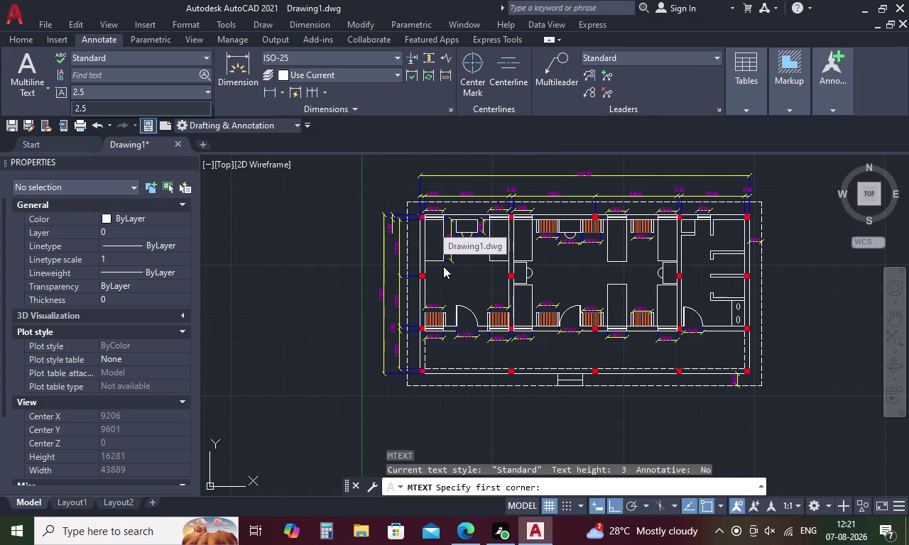
scroll(up, 3)
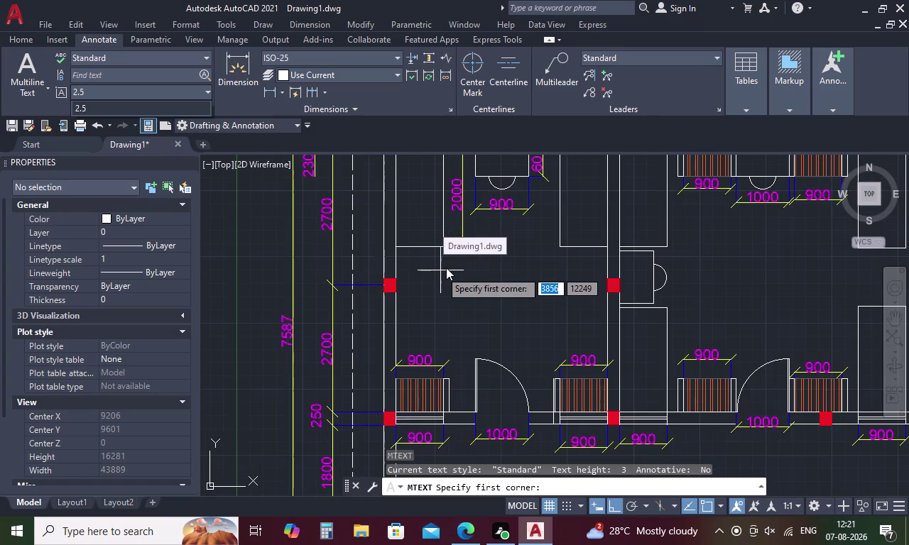
scroll(down, 3)
scroll(up, 3)
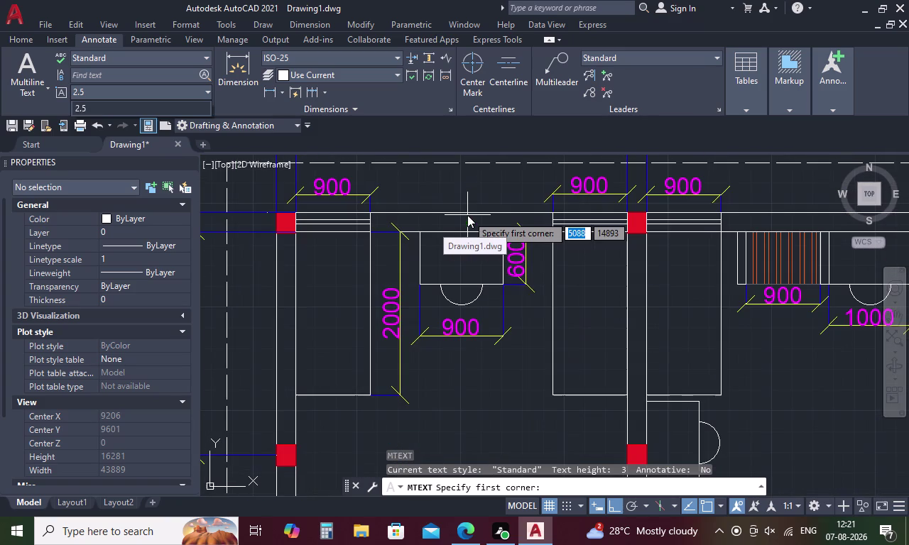
drag(433, 243, 453, 247)
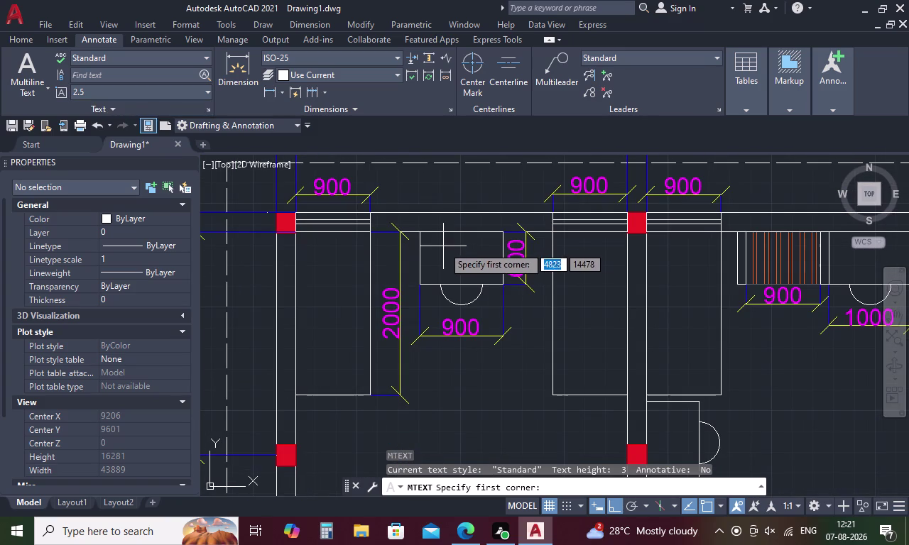
drag(424, 242, 490, 270)
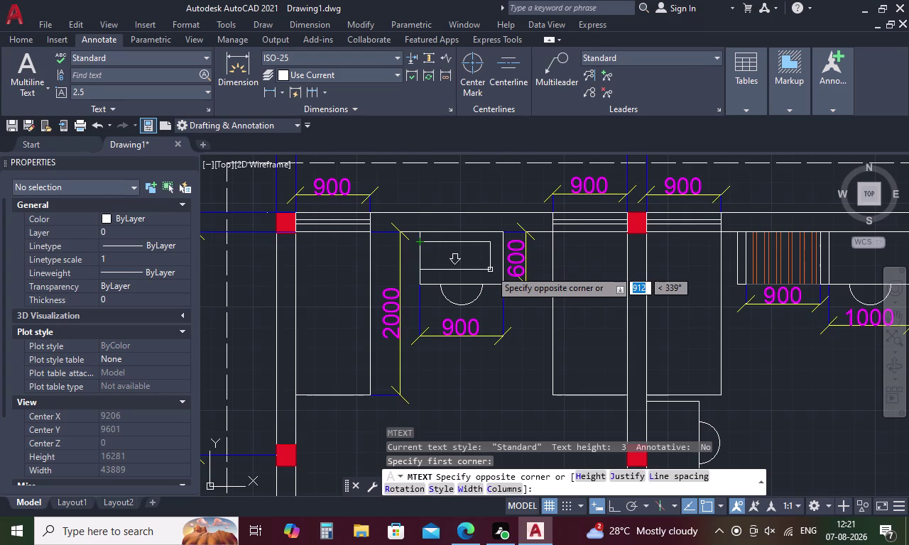
drag(490, 270, 494, 272)
click(486, 272)
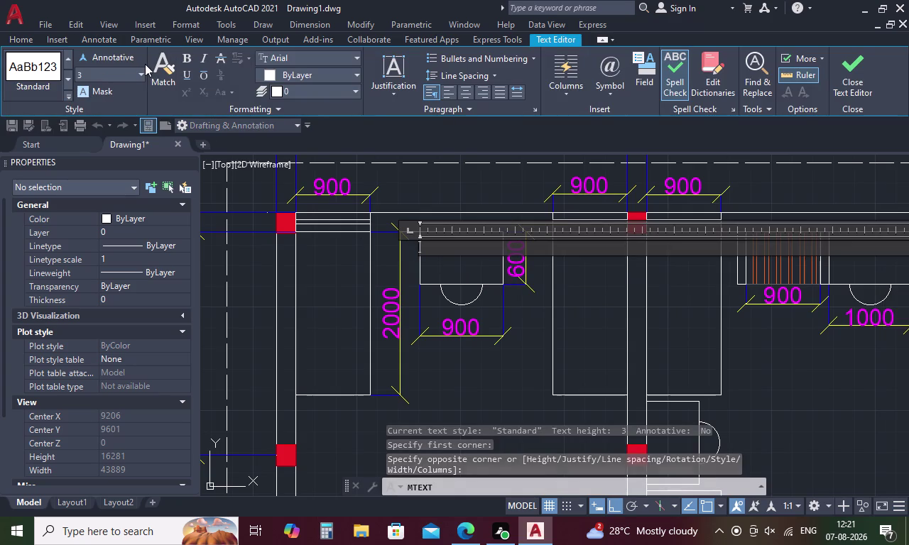
Set the text height to 100.
click(110, 71)
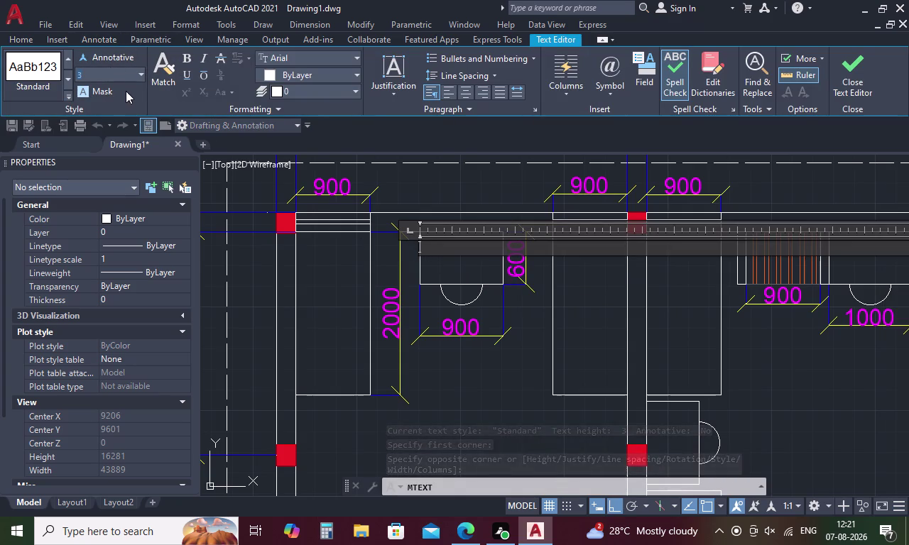
key(BackSpace)
key(1)
text(00)
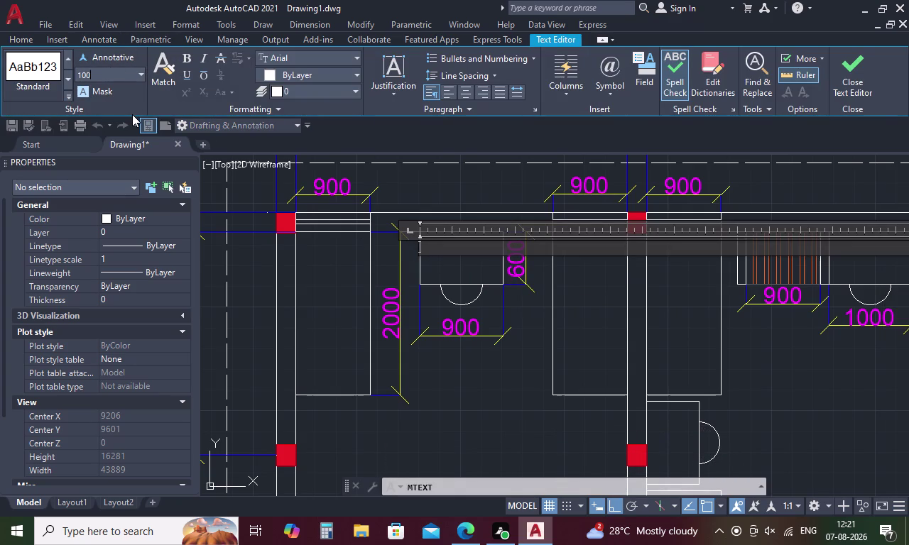
key(Return)
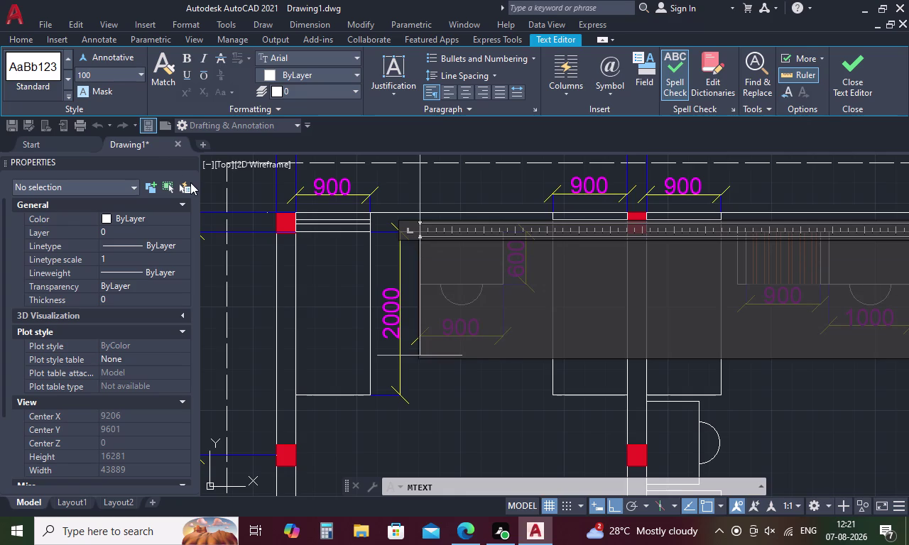
Type the label WRITING TABLE.
text(WR)
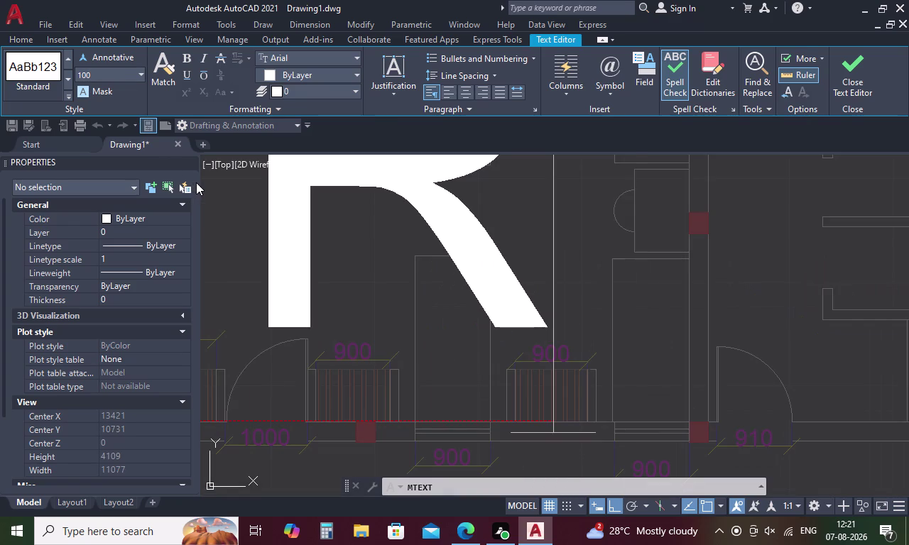
key(i)
key(t)
key(i)
text(N)
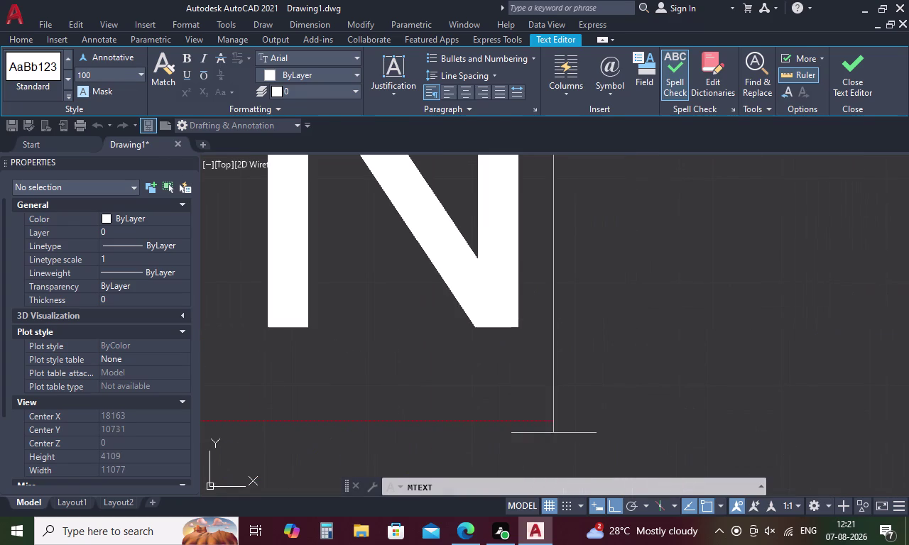
text(G)
key(space)
key(t)
key(a)
key(b)
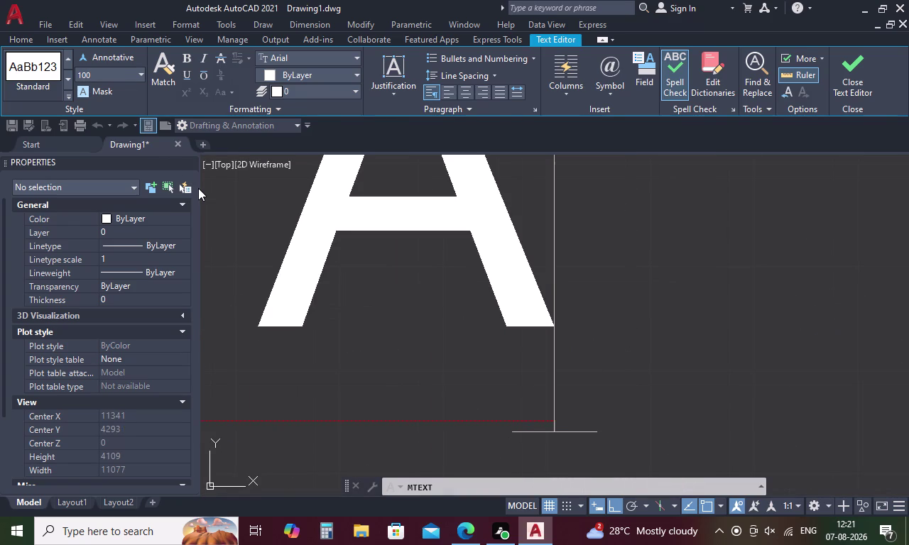
key(l)
key(e)
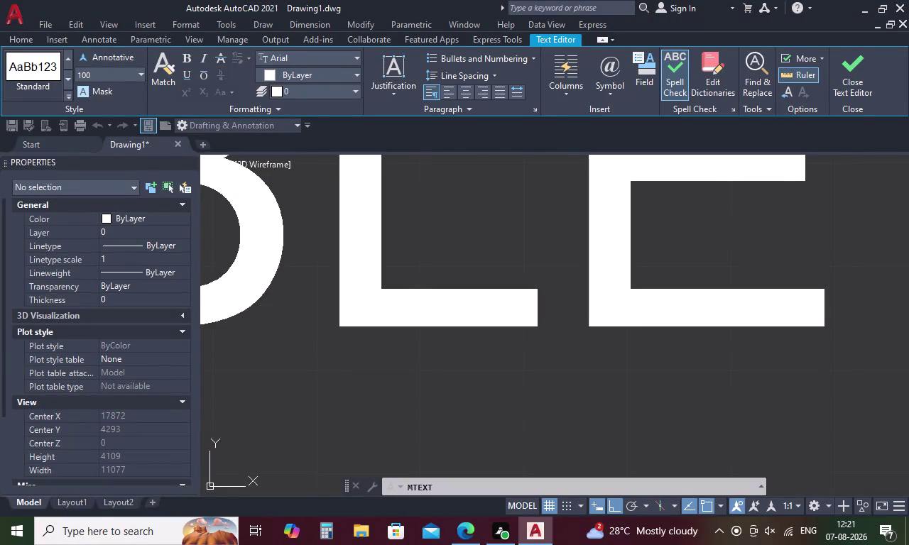
key(space)
scroll(down, 3)
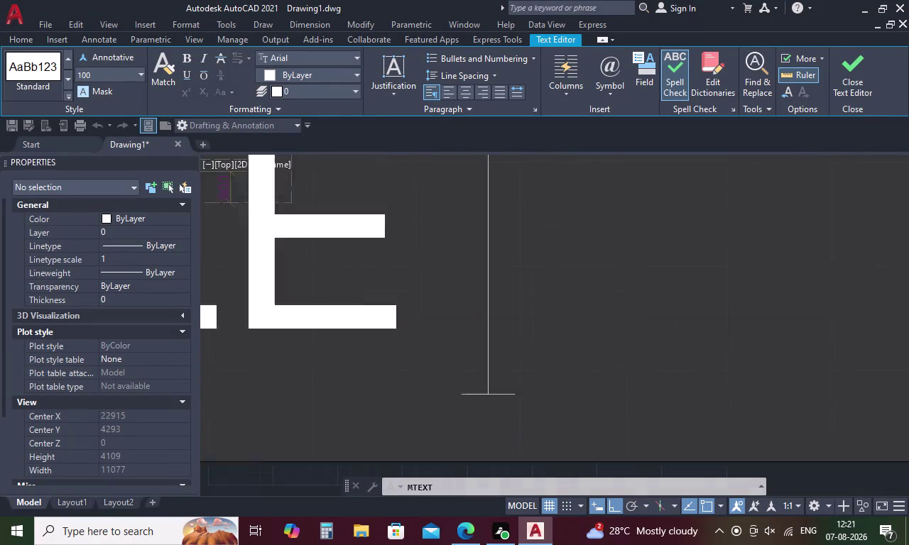
scroll(down, 3)
scroll(down, 3)
Place the label, then move it right and back left within the table.
click(544, 301)
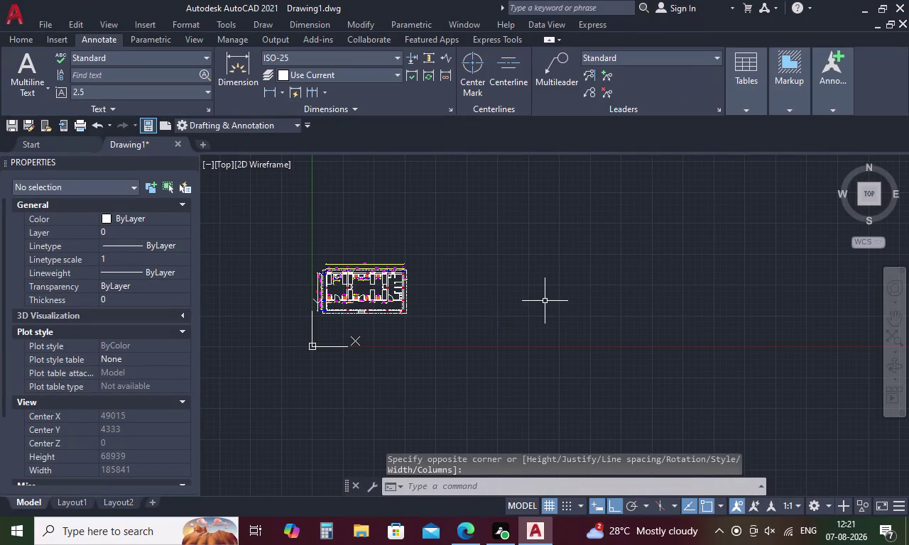
scroll(up, 3)
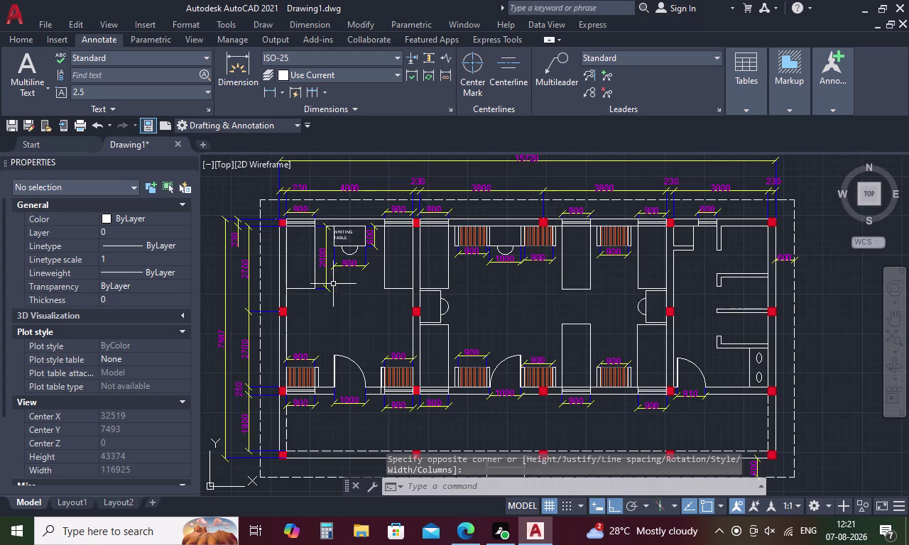
scroll(up, 3)
click(378, 243)
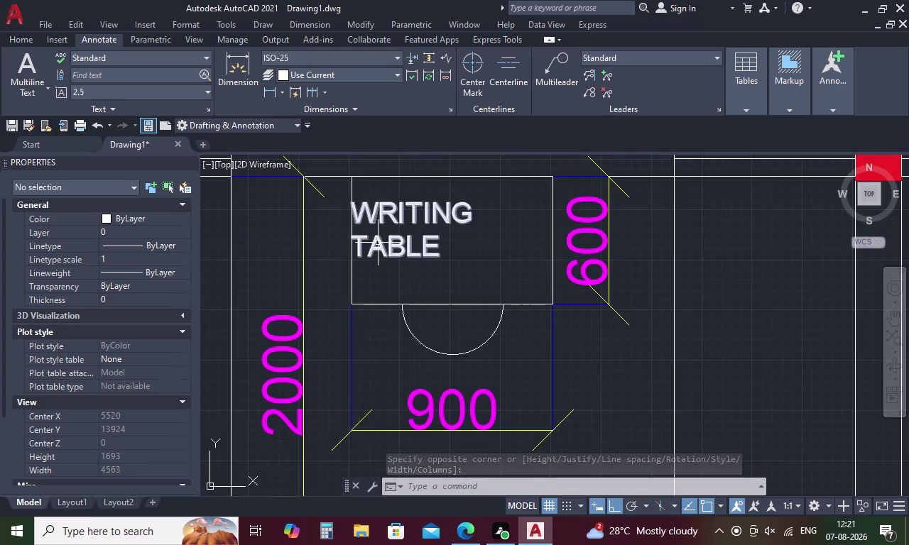
right_click(378, 243)
click(439, 272)
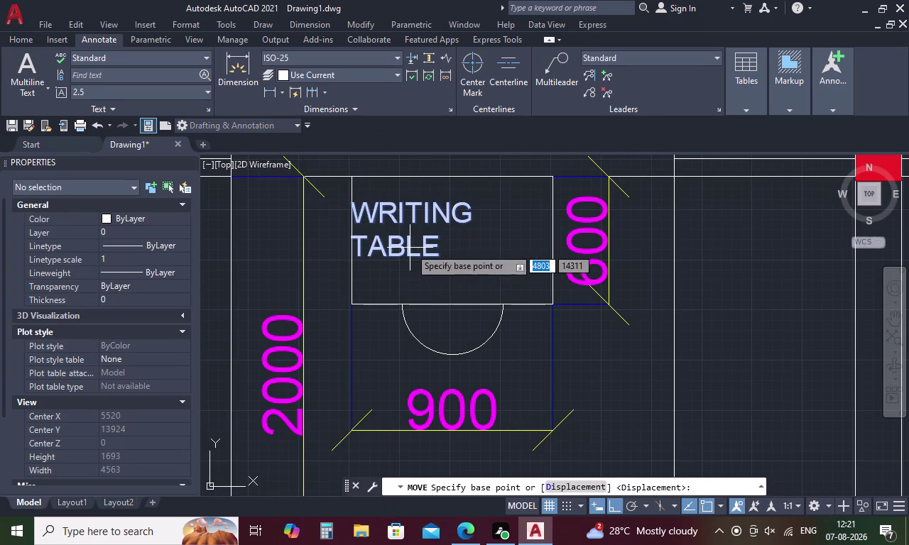
click(410, 248)
click(444, 257)
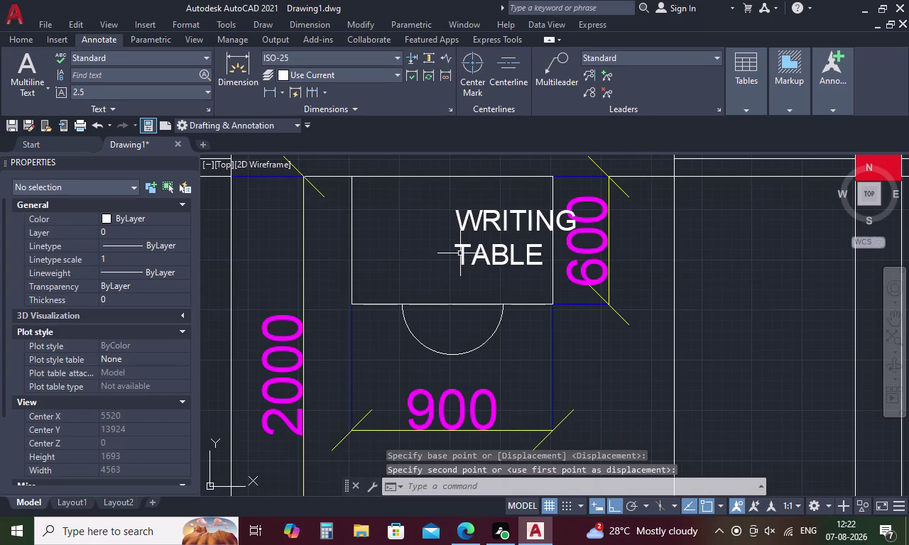
click(461, 253)
right_click(462, 253)
click(492, 275)
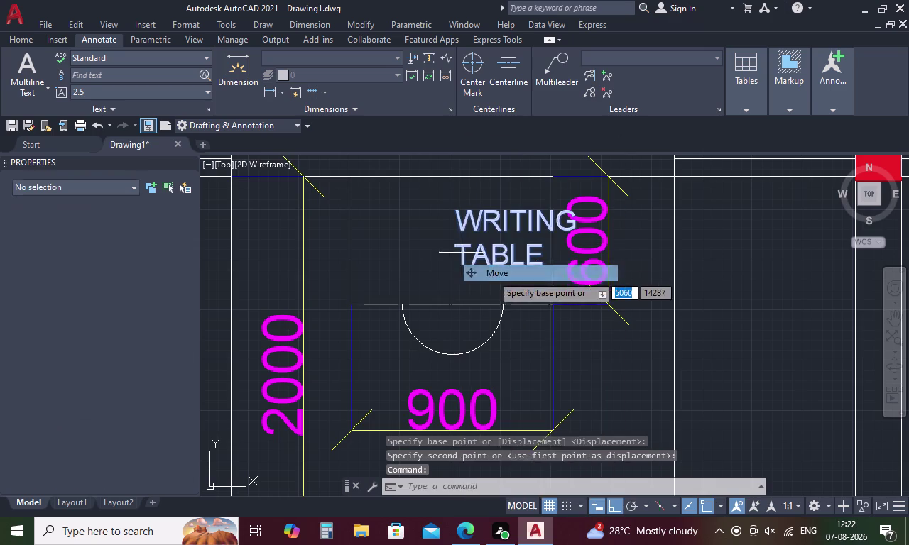
click(477, 249)
click(431, 249)
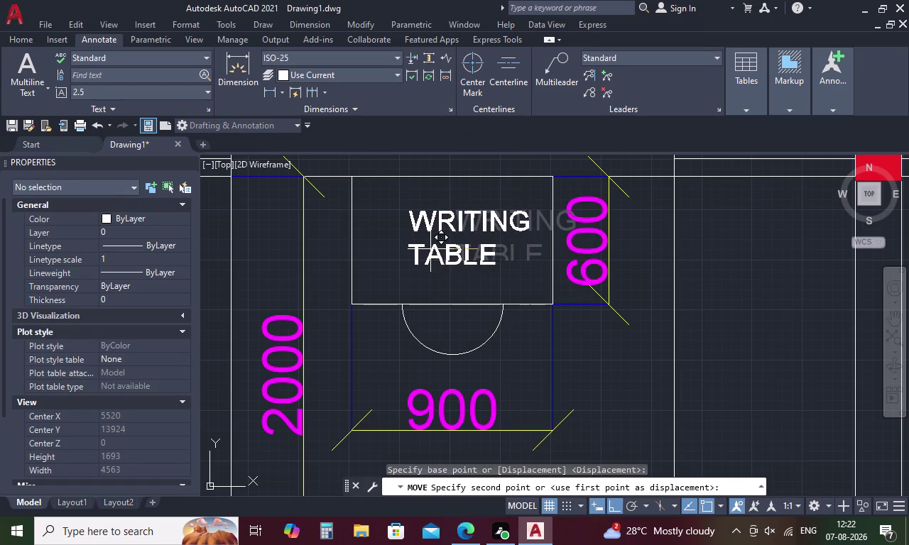
Centre-align both lines of the WRITING TABLE text.
double_click(449, 252)
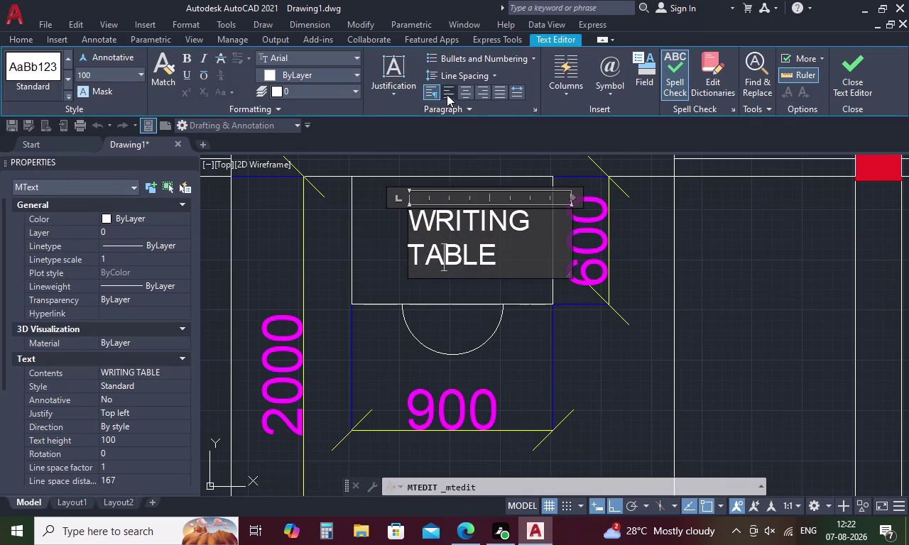
click(499, 88)
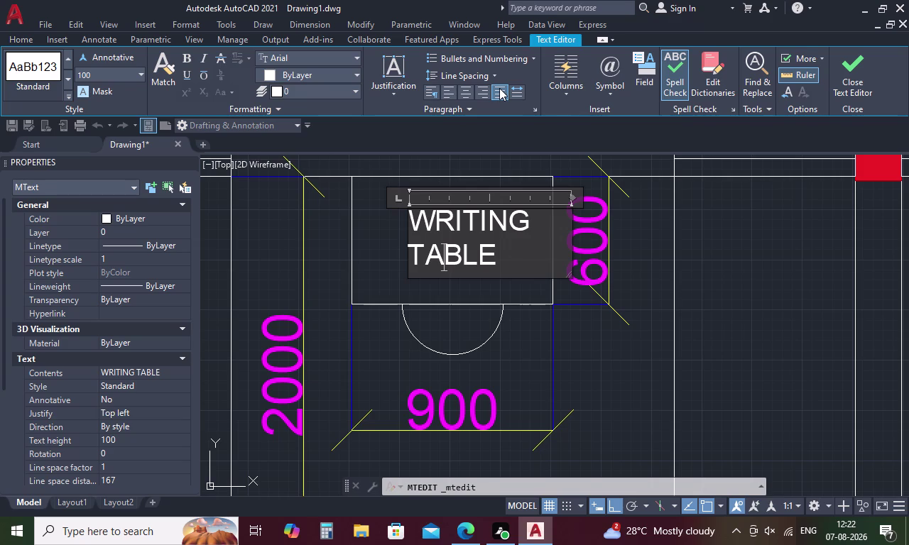
drag(531, 220, 414, 286)
drag(507, 259, 400, 198)
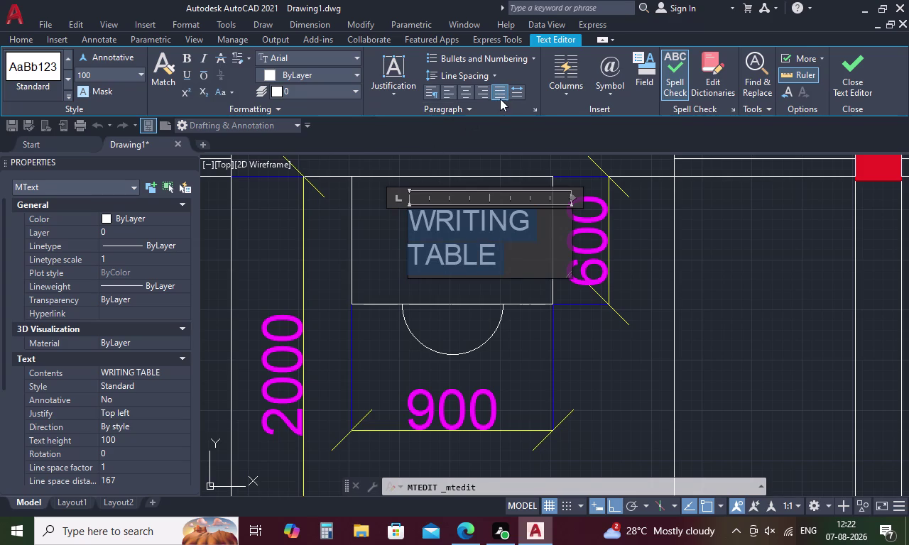
click(501, 94)
click(465, 90)
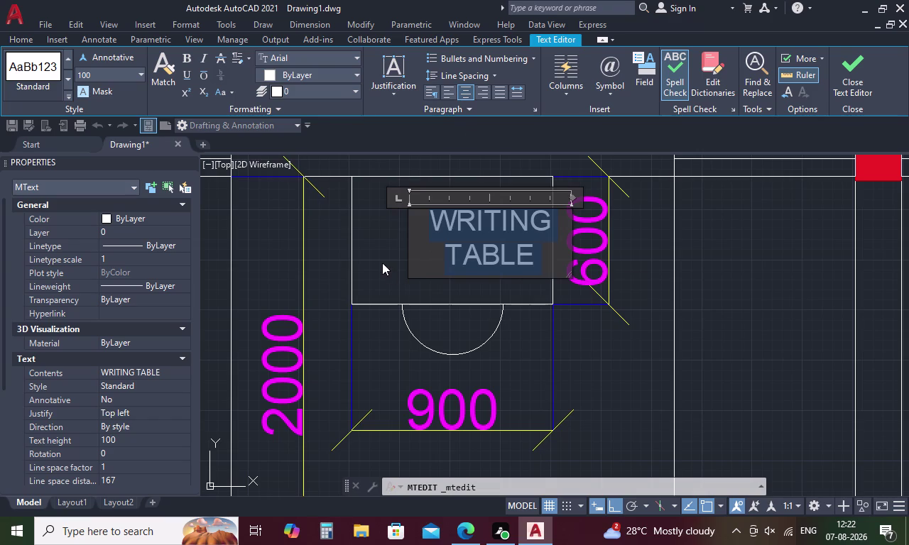
click(594, 362)
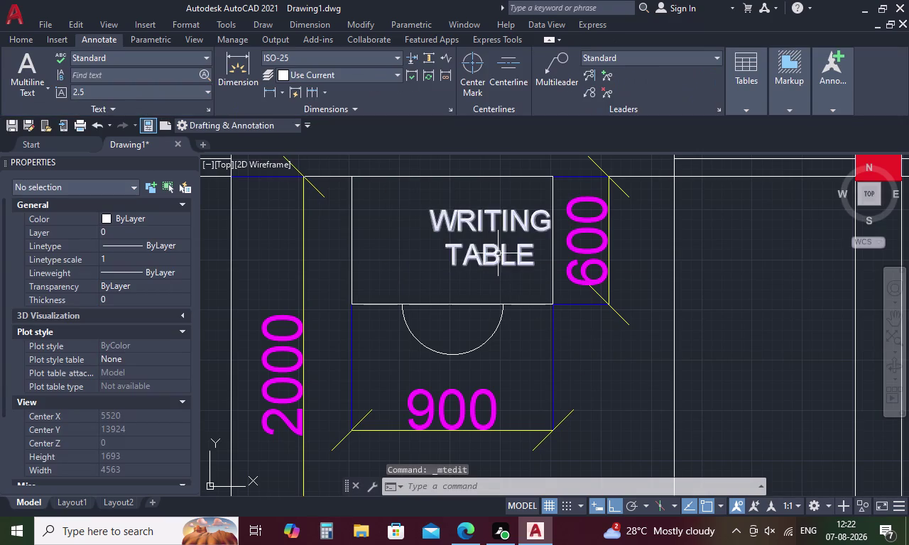
Move the label to the table outline's centre and copy it to the clipboard.
click(497, 252)
right_click(495, 252)
click(568, 279)
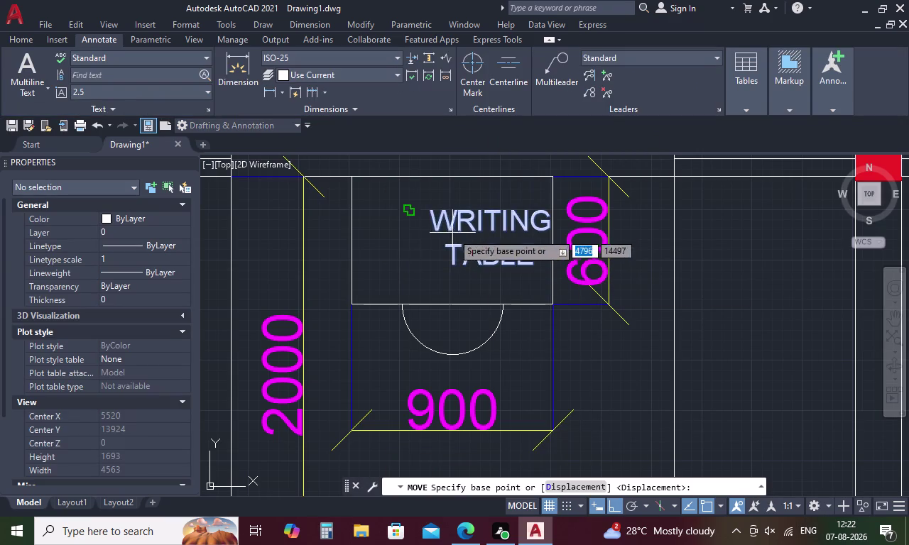
click(445, 222)
click(405, 229)
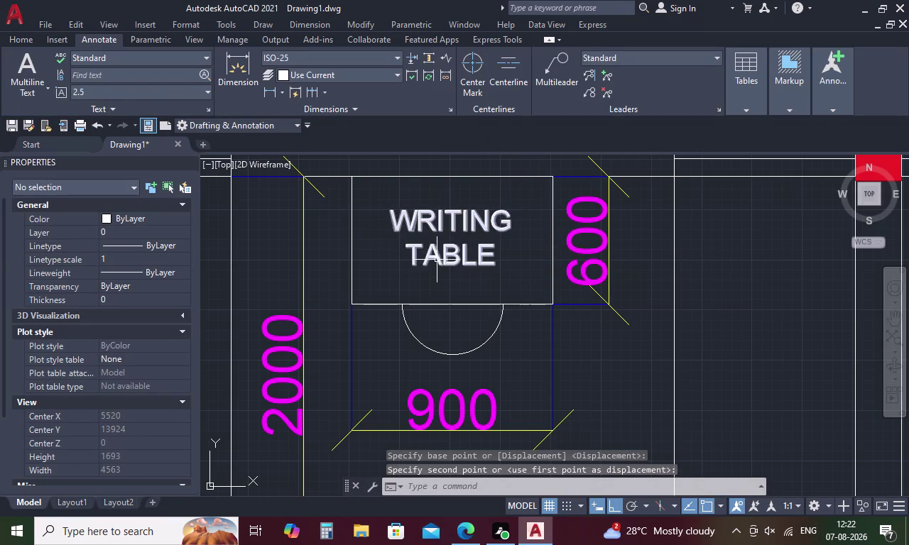
click(437, 259)
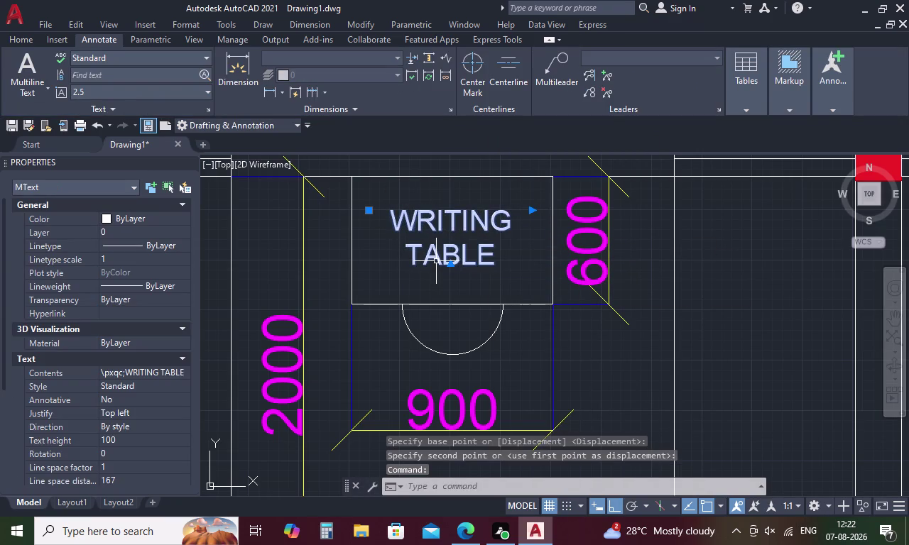
key(ctrl+c)
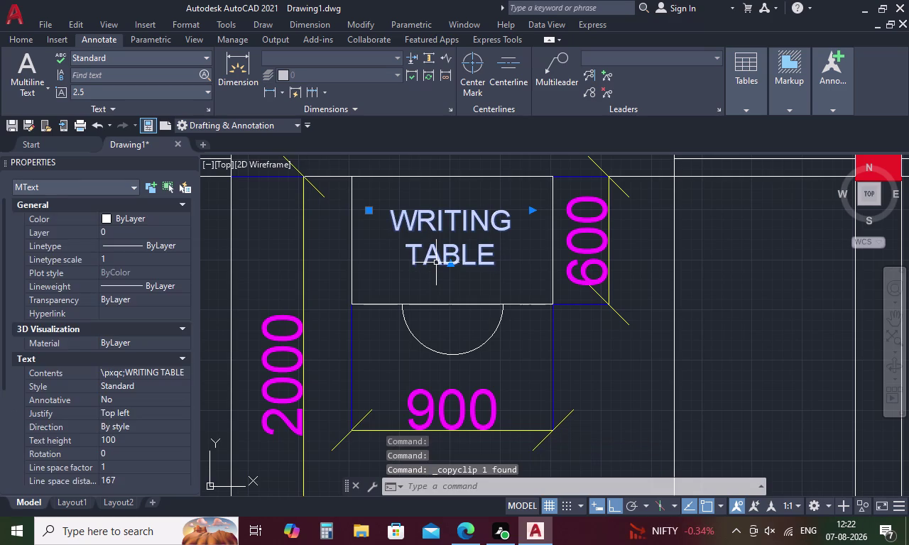
Paste a copy of the label onto the middle room's writing table.
key(ctrl+v)
scroll(down, 3)
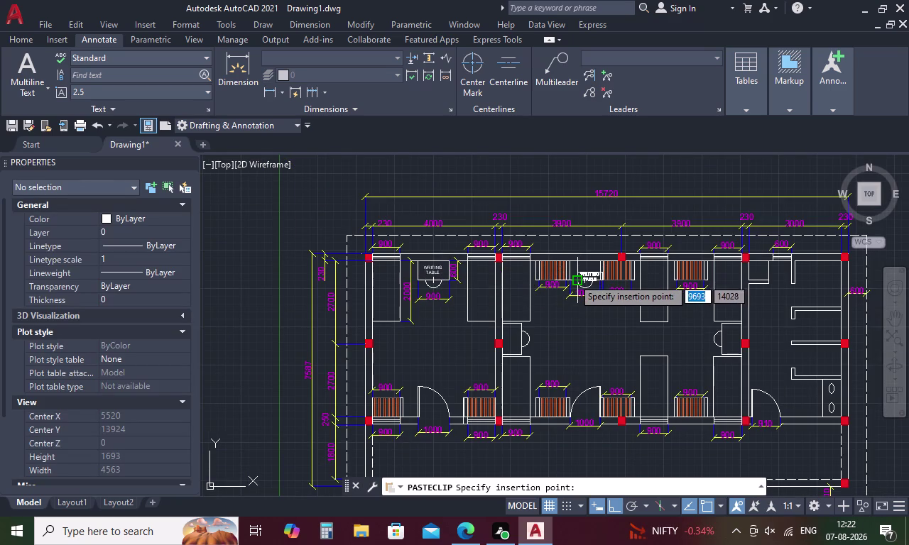
scroll(up, 3)
scroll(up, 3)
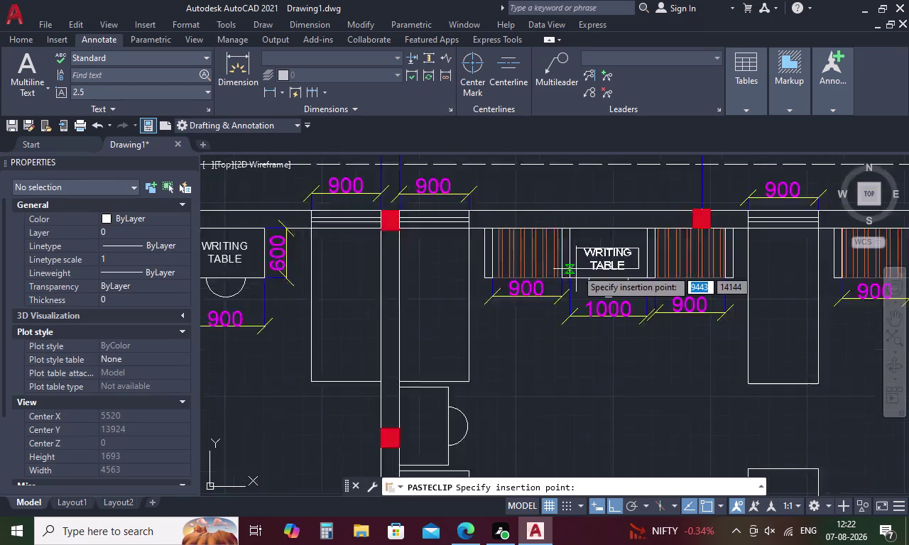
scroll(up, 3)
click(572, 260)
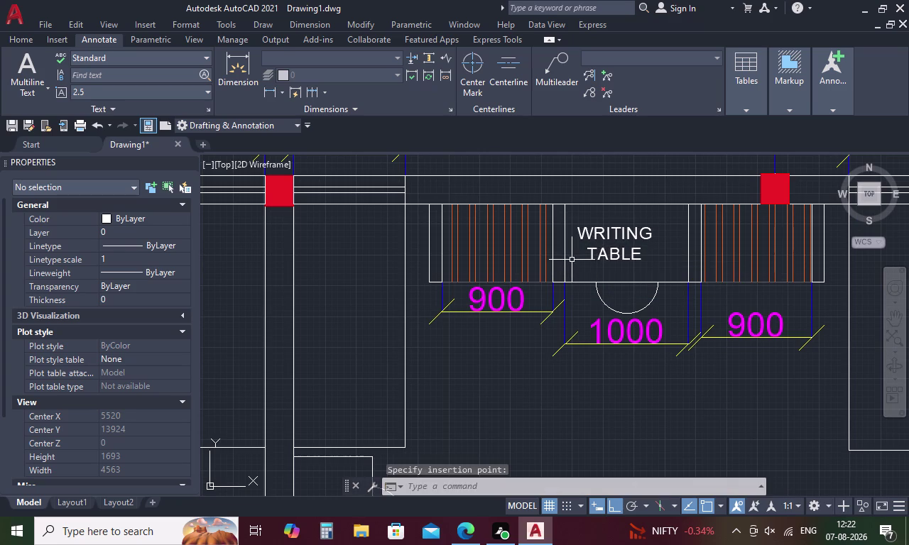
Paste another copy onto the right-hand room's writing table and stop pasting.
key(space)
scroll(down, 3)
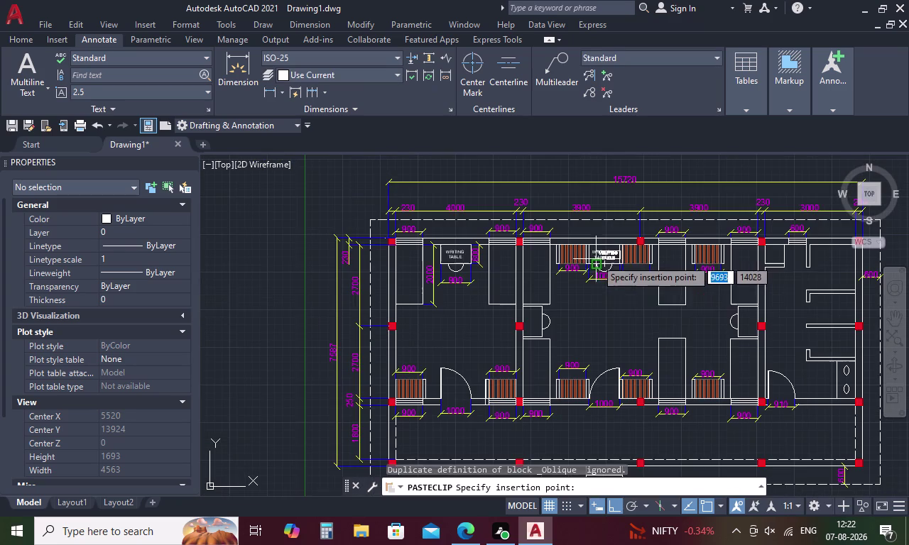
scroll(up, 3)
middle_drag(732, 318, 733, 318)
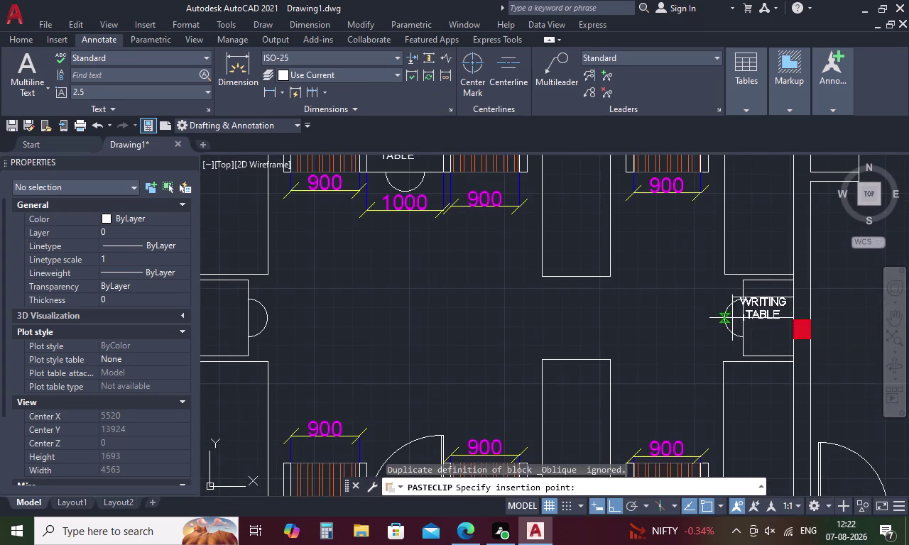
middle_drag(733, 318, 629, 313)
scroll(up, 3)
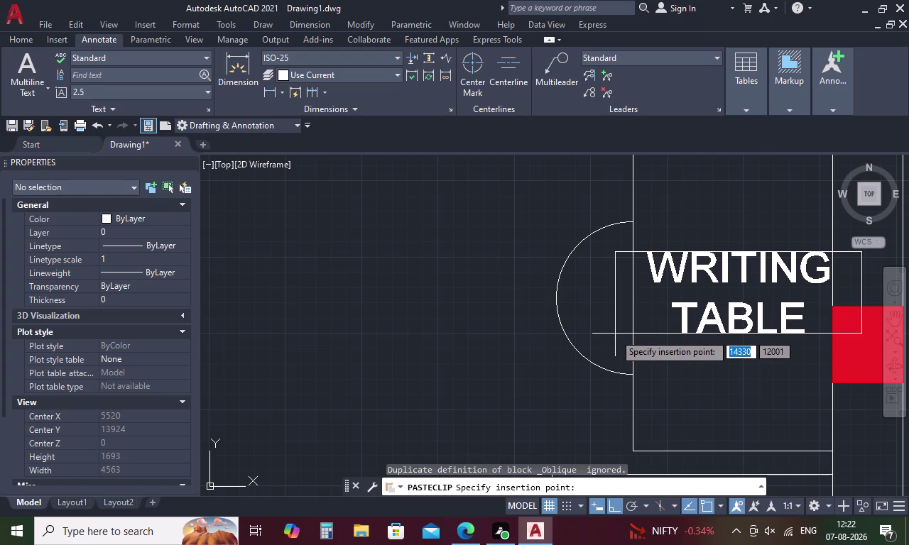
click(613, 336)
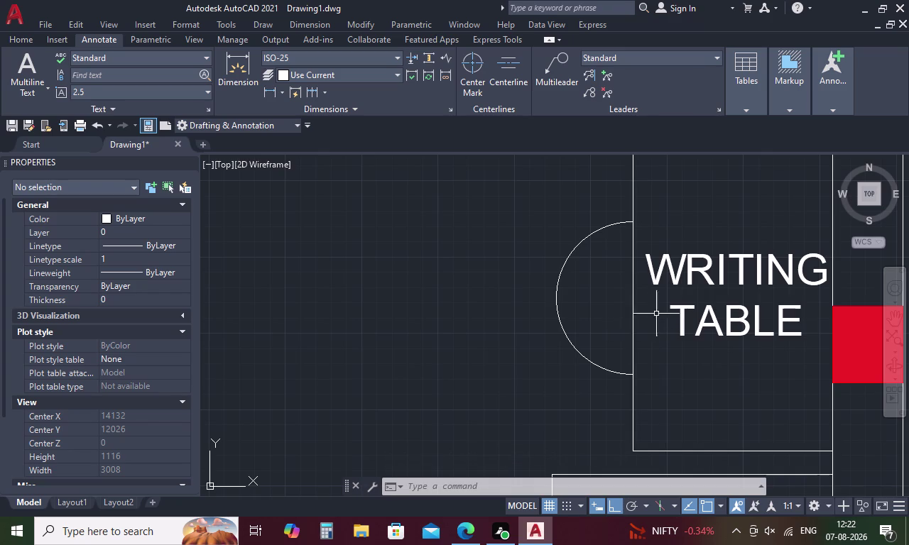
key(Escape)
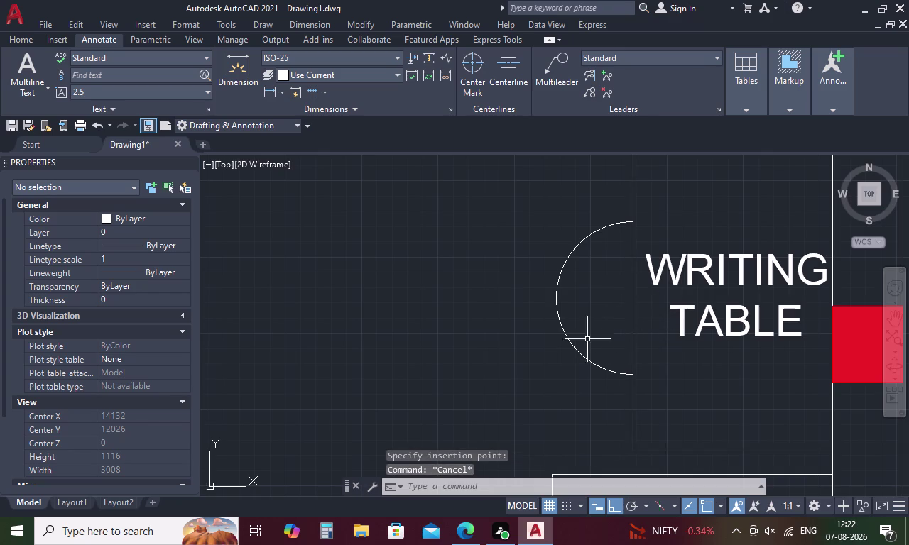
scroll(down, 3)
scroll(down, 3)
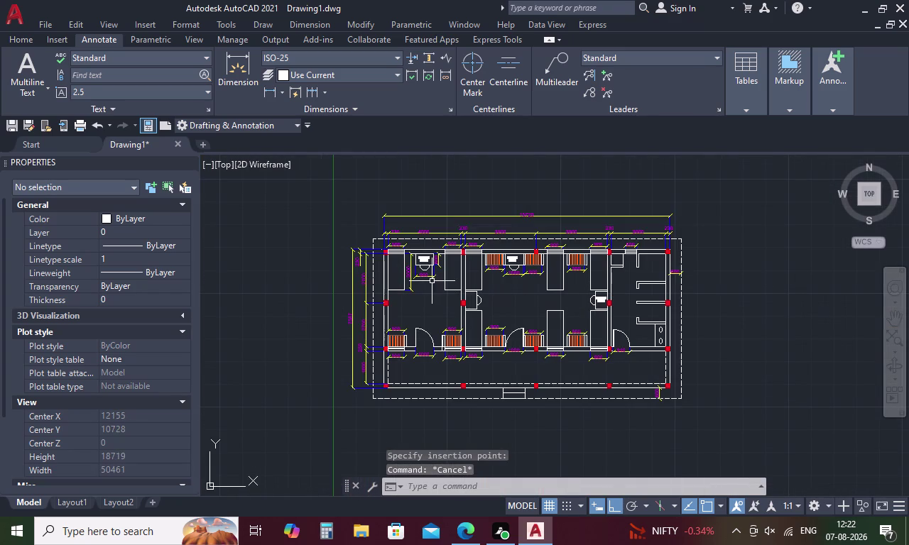
scroll(up, 3)
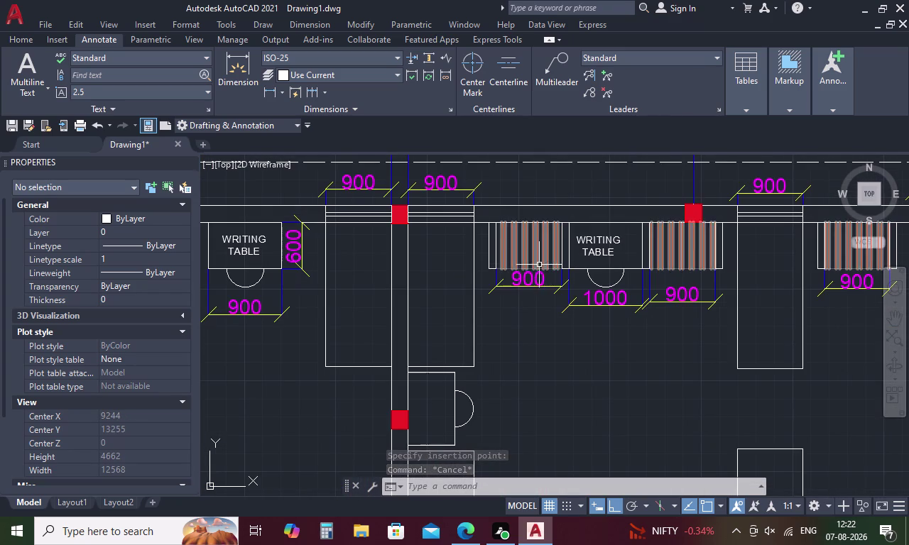
Create a multiline text box over the left wardrobe reading WR.
text(T)
key(space)
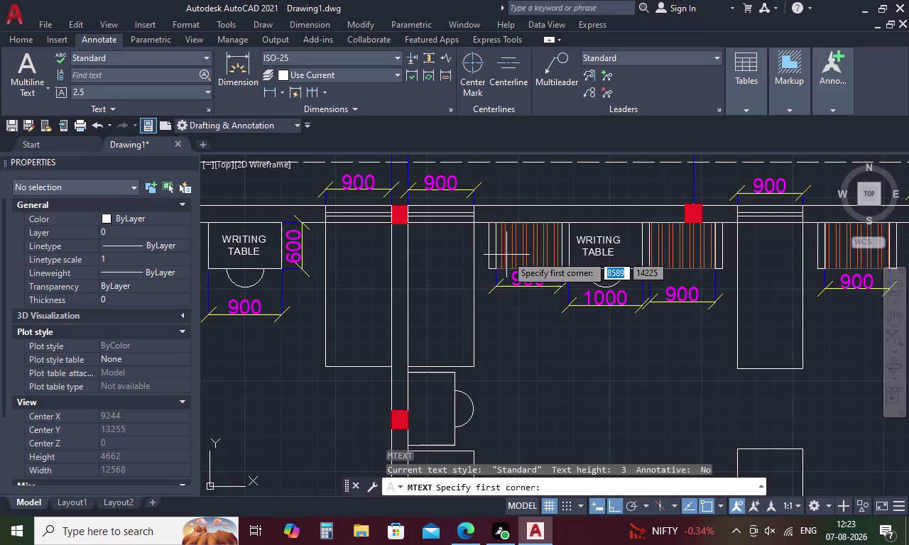
drag(506, 240, 551, 253)
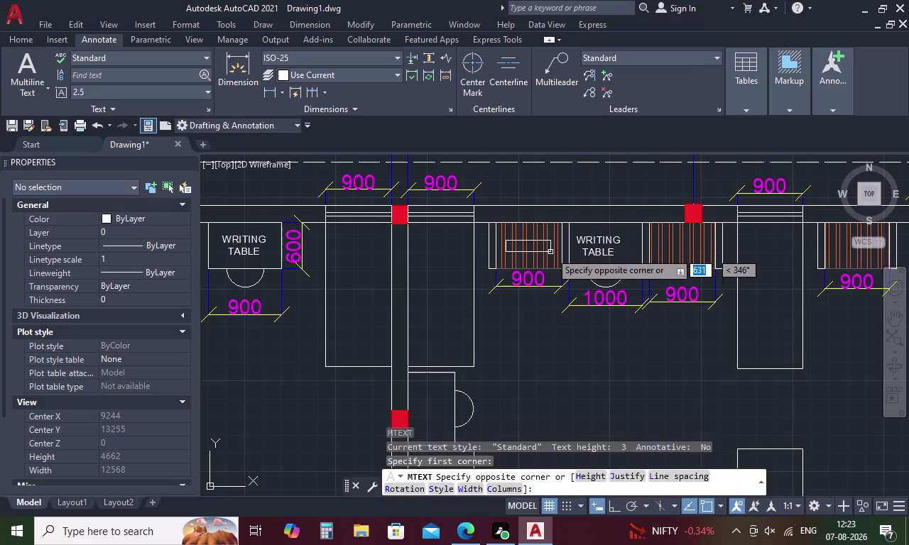
click(551, 252)
key(w)
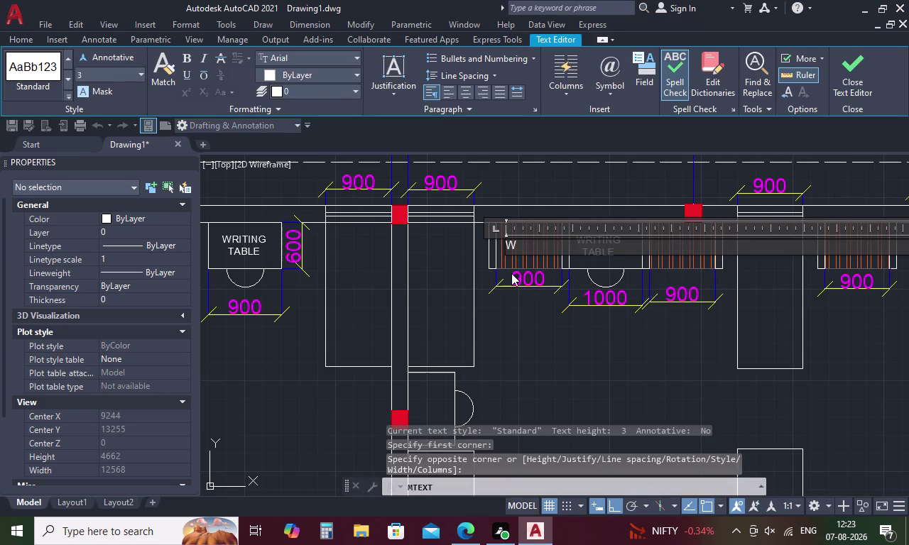
key(r)
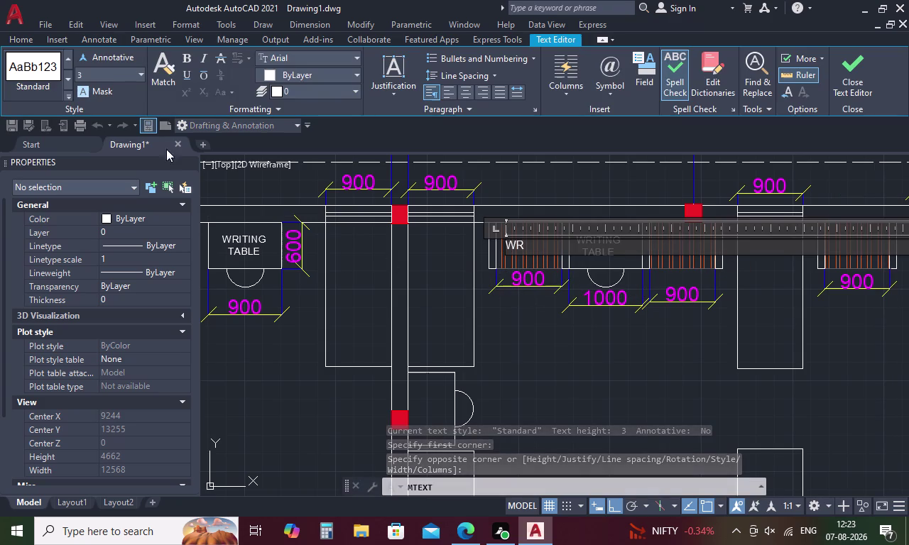
Set the WR label's text height to 200 and close the editor.
drag(536, 245, 474, 250)
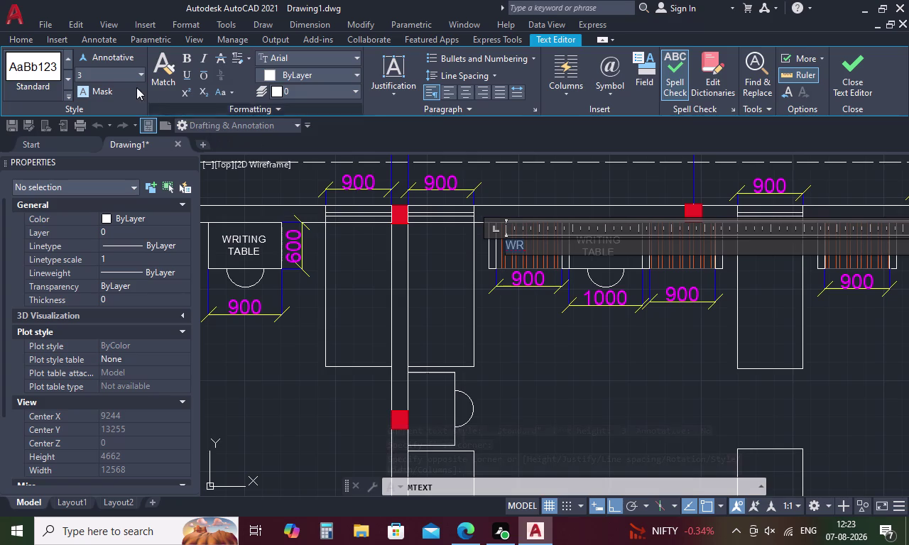
drag(104, 75, 69, 74)
key(BackSpace)
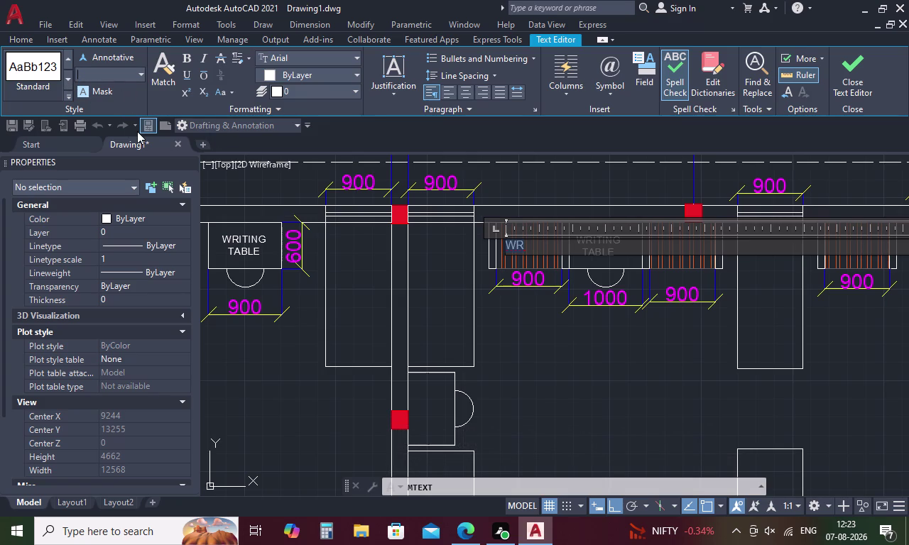
text(20)
key(0)
key(Return)
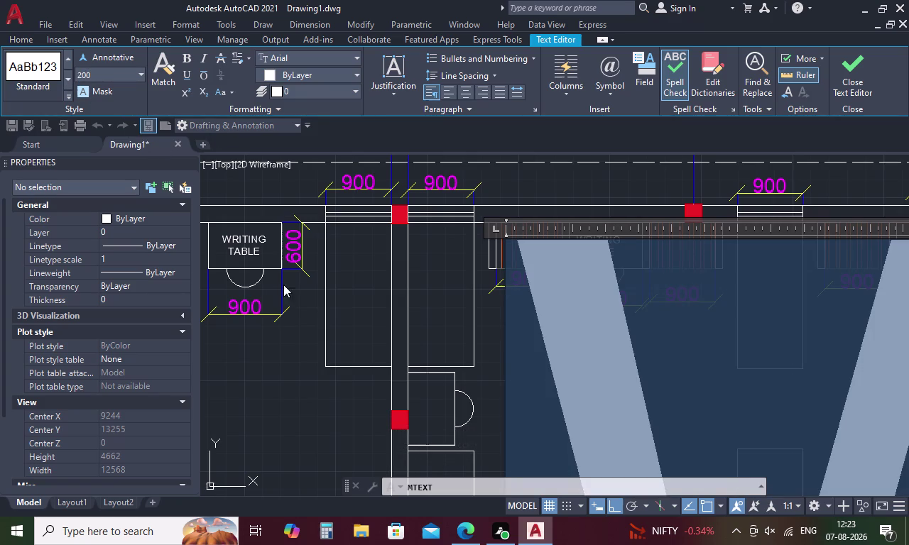
click(291, 373)
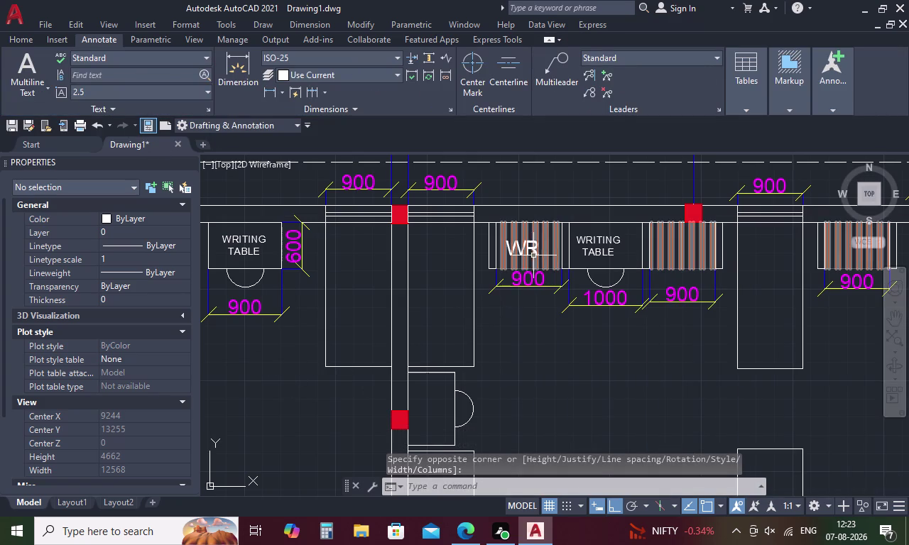
Copy the WR label and paste it onto the two wardrobes on the right.
click(529, 251)
right_click(527, 249)
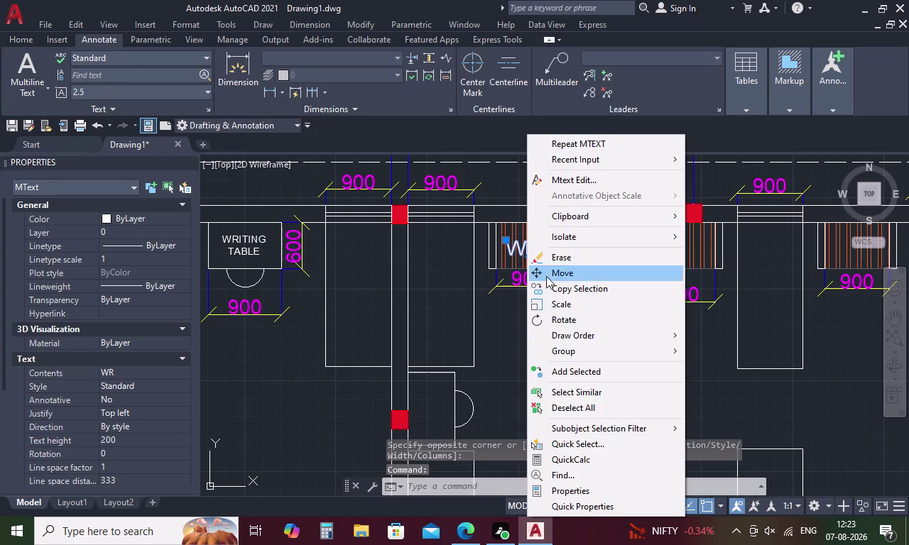
key(Escape)
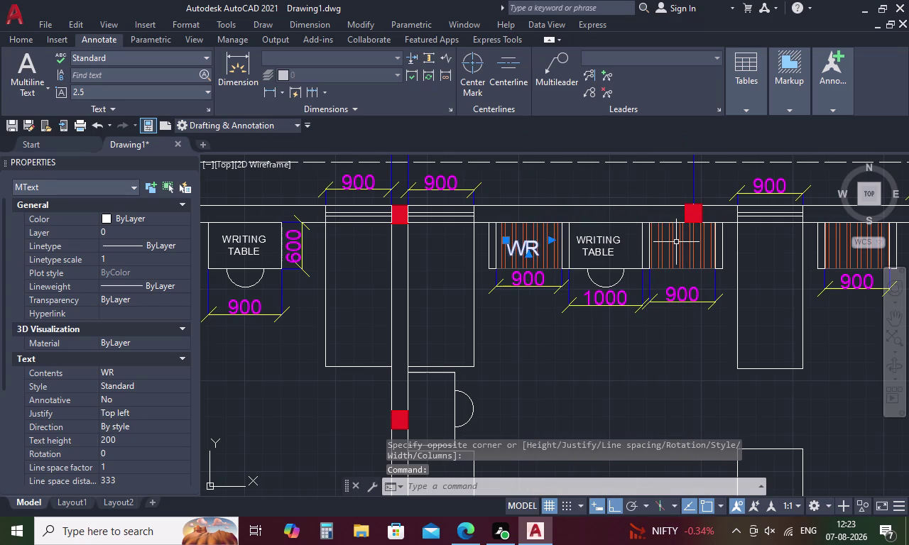
key(ctrl+c)
key(ctrl+v)
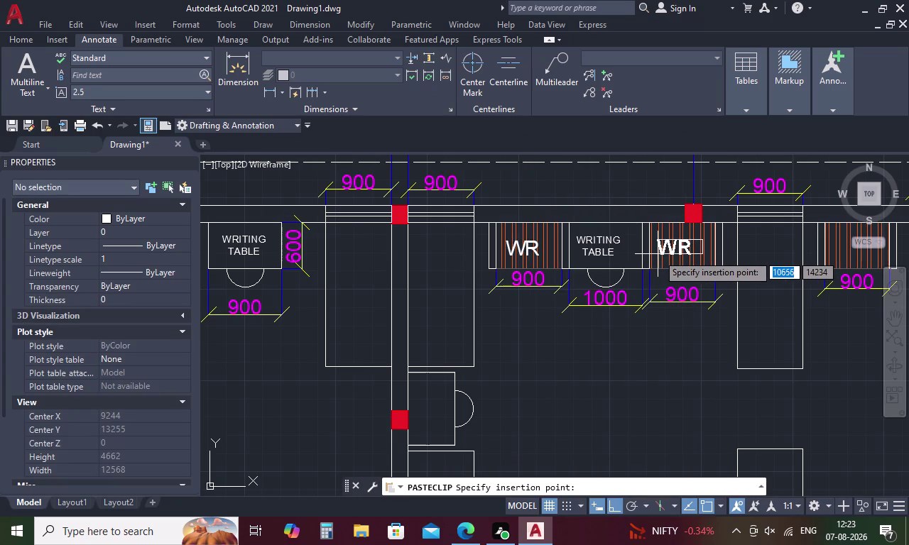
click(658, 254)
key(space)
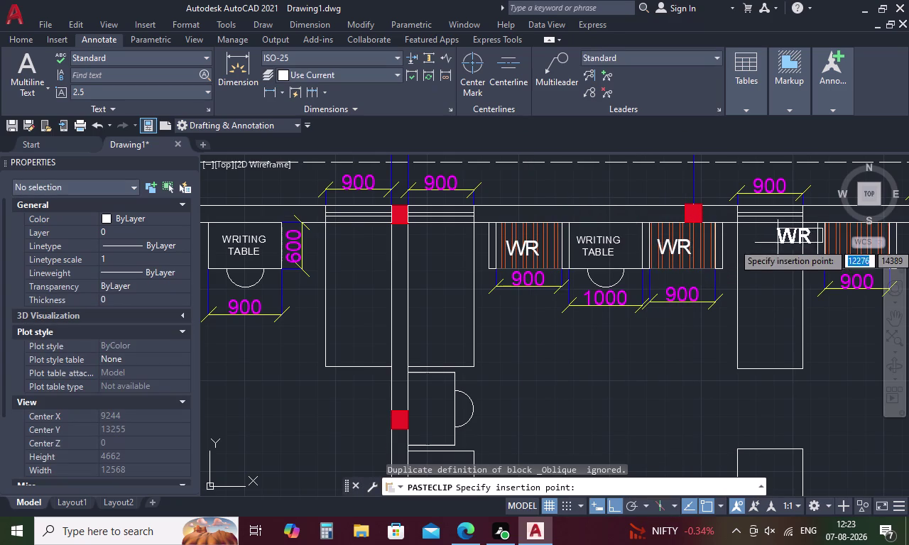
middle_drag(784, 251, 603, 264)
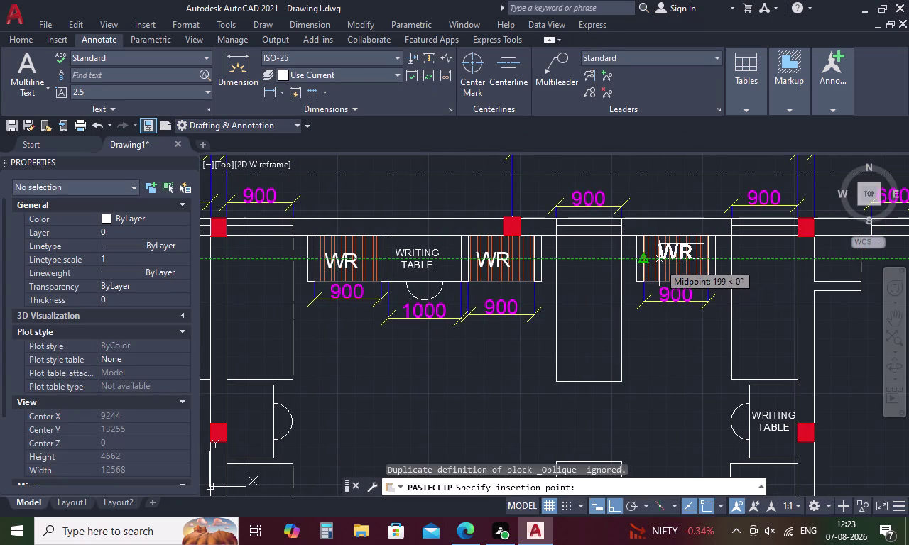
click(658, 267)
Paste WR labels onto three wardrobes in the lower row of rooms.
key(space)
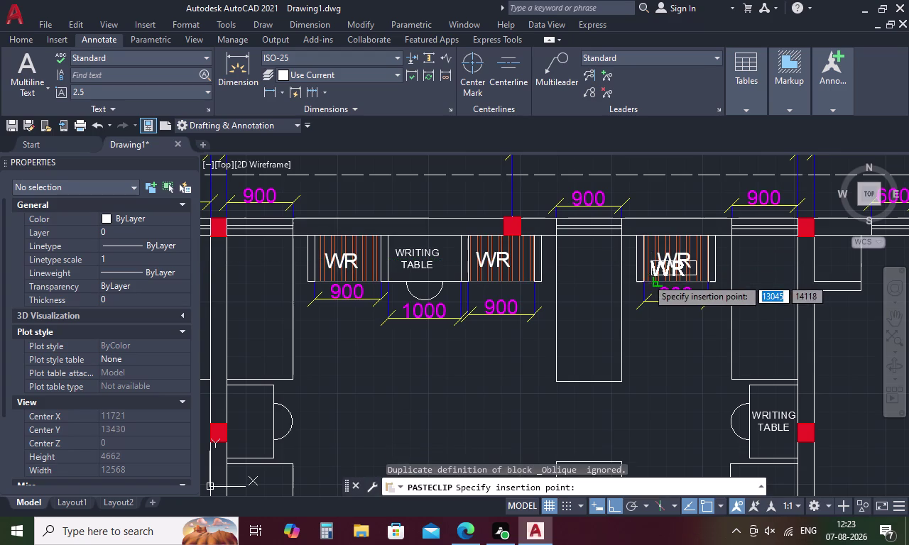
scroll(down, 3)
middle_drag(617, 267, 588, 161)
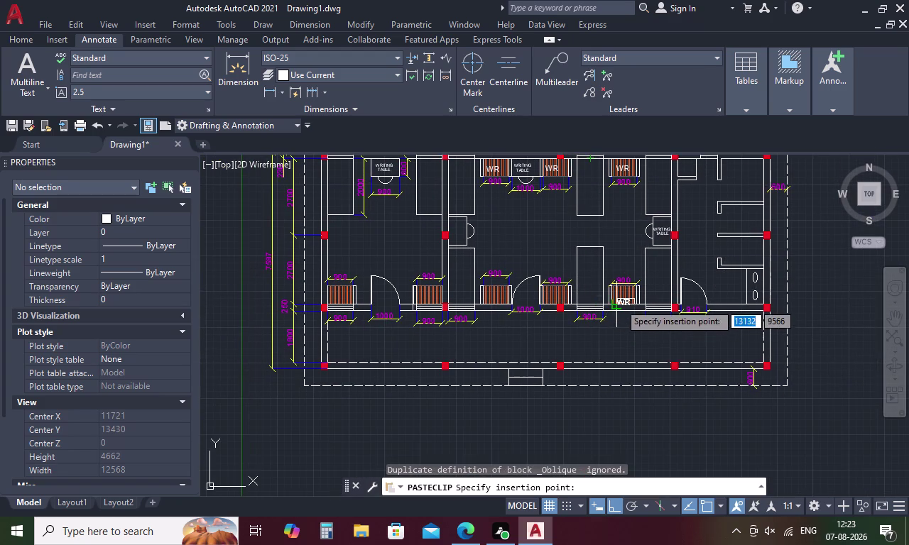
scroll(up, 3)
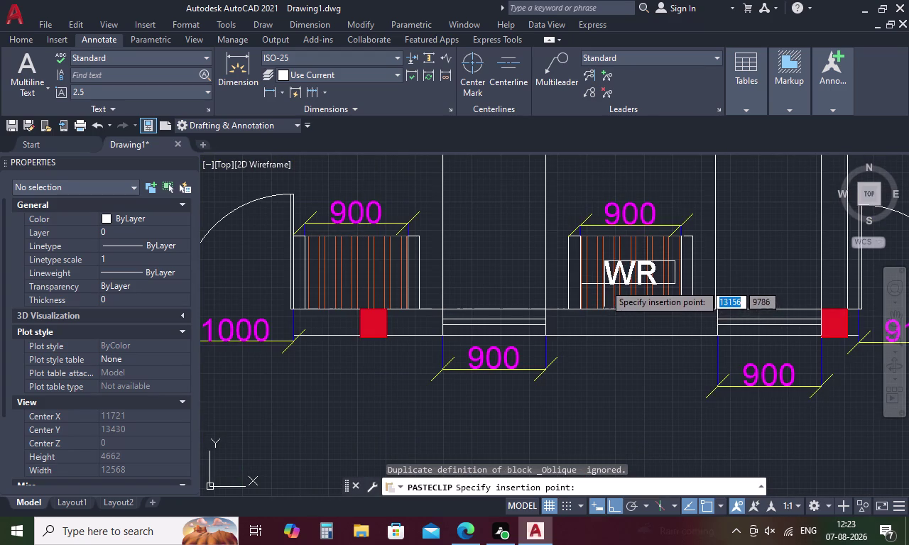
click(604, 284)
key(space)
click(325, 280)
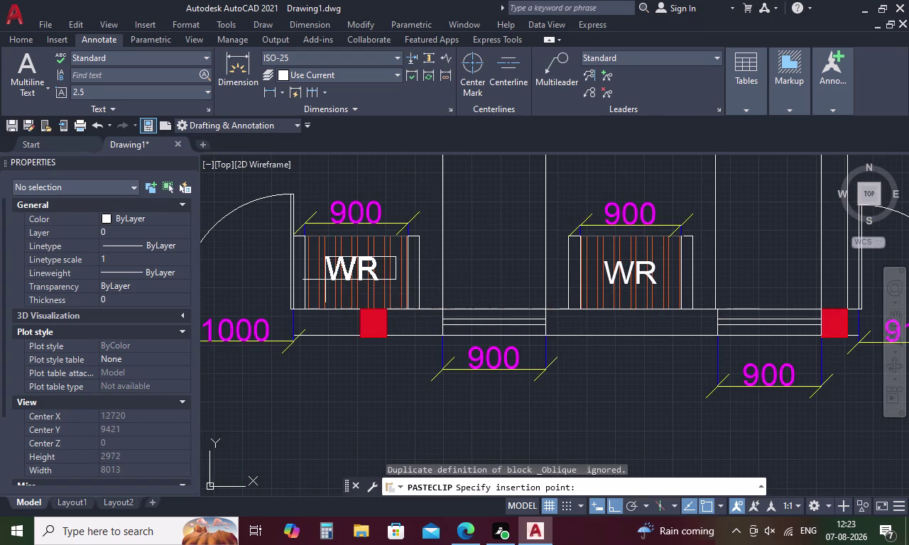
key(space)
middle_drag(333, 277, 630, 276)
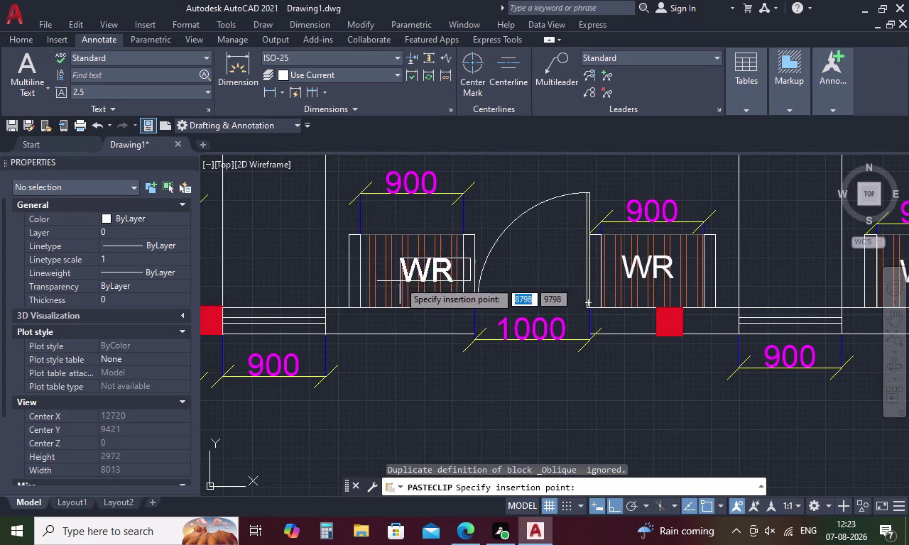
click(370, 279)
Paste WR labels onto two more wardrobes further along the lower row.
scroll(down, 3)
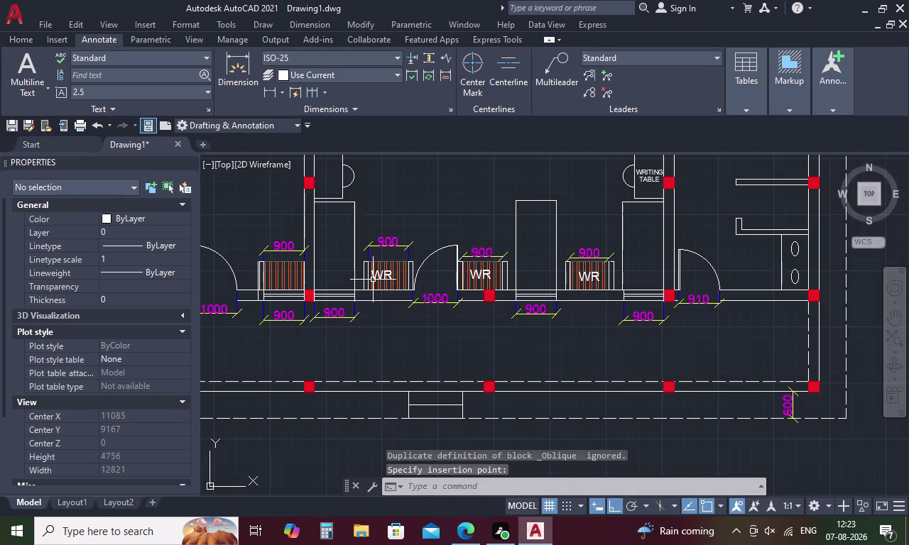
key(space)
middle_drag(272, 286, 416, 307)
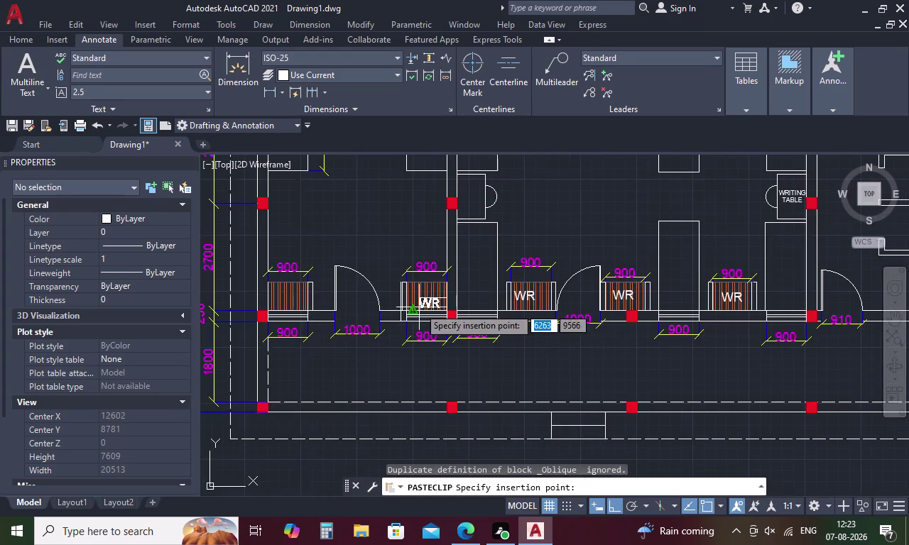
scroll(up, 3)
click(404, 296)
middle_drag(404, 292, 427, 291)
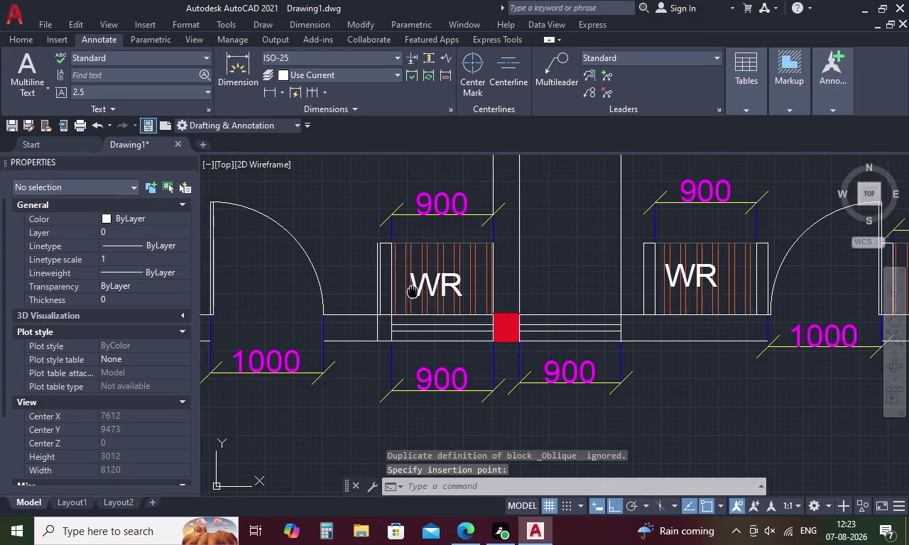
middle_drag(428, 291, 608, 287)
key(space)
click(258, 287)
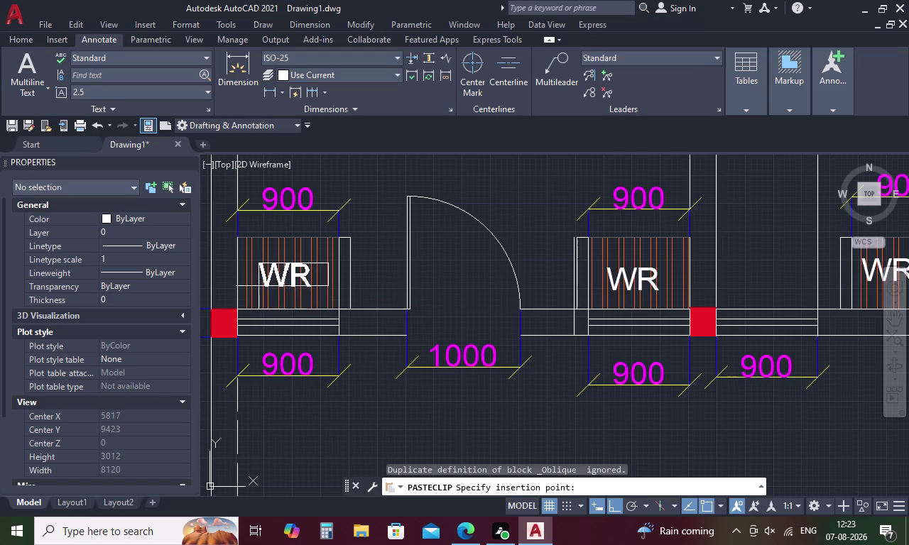
scroll(down, 3)
scroll(down, 3)
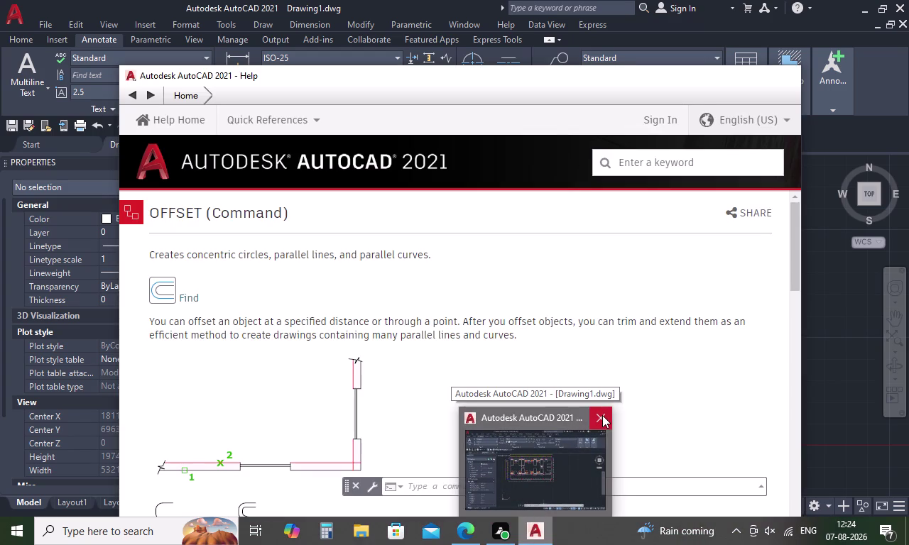
middle_drag(496, 377, 600, 375)
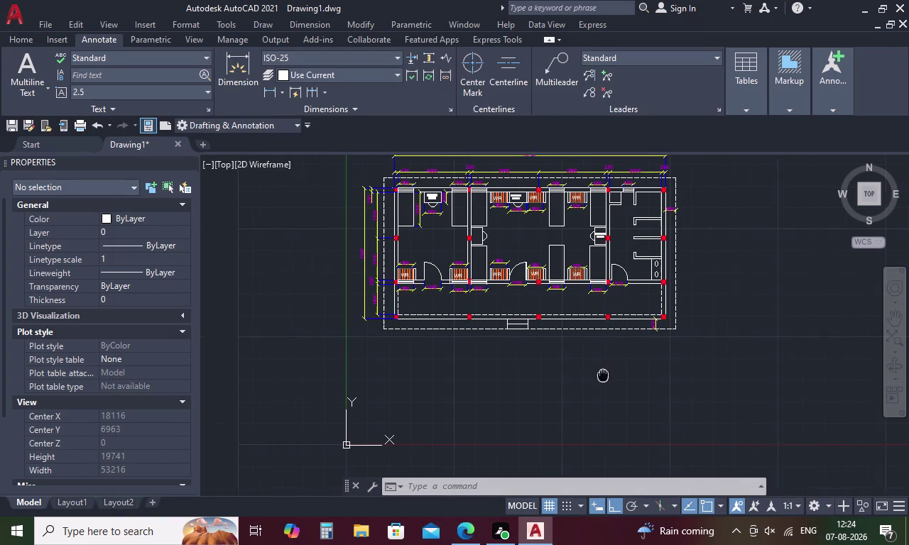
middle_drag(601, 375, 609, 376)
scroll(down, 3)
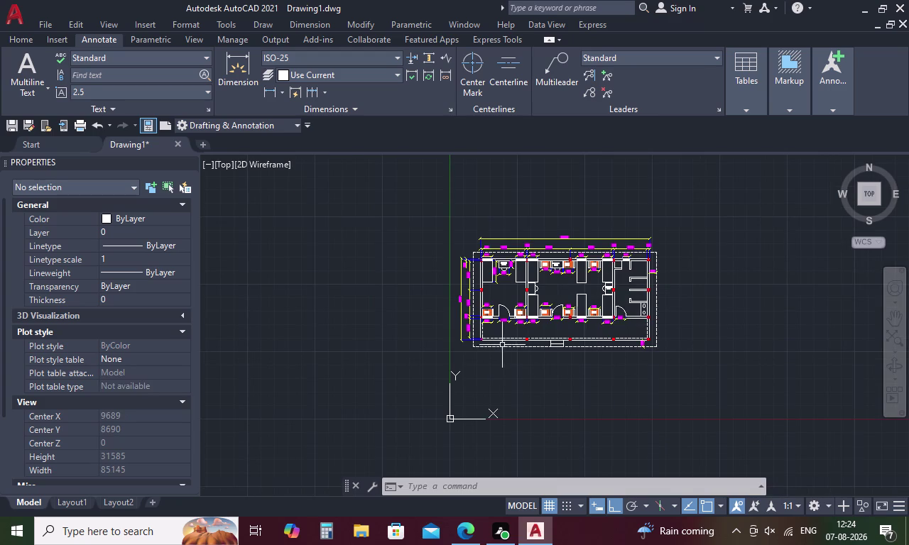
scroll(up, 3)
scroll(down, 3)
scroll(up, 3)
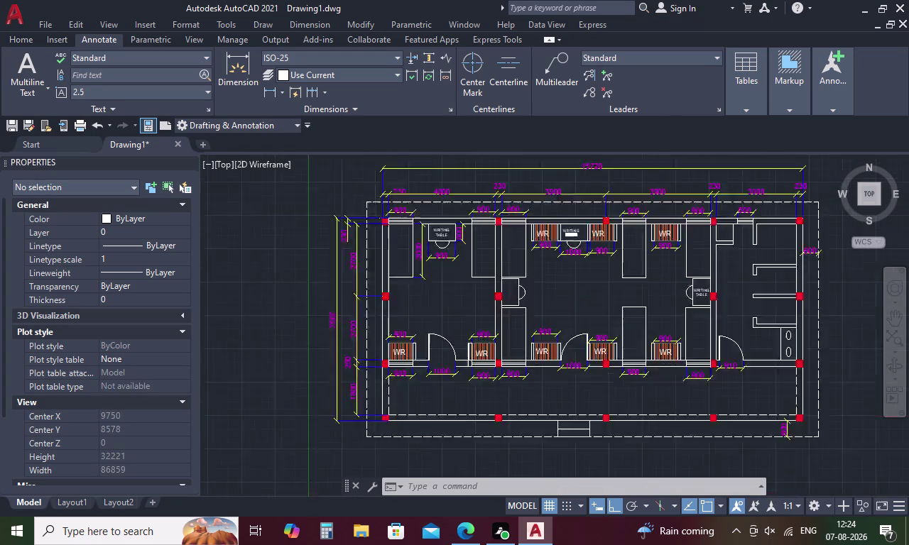
scroll(down, 3)
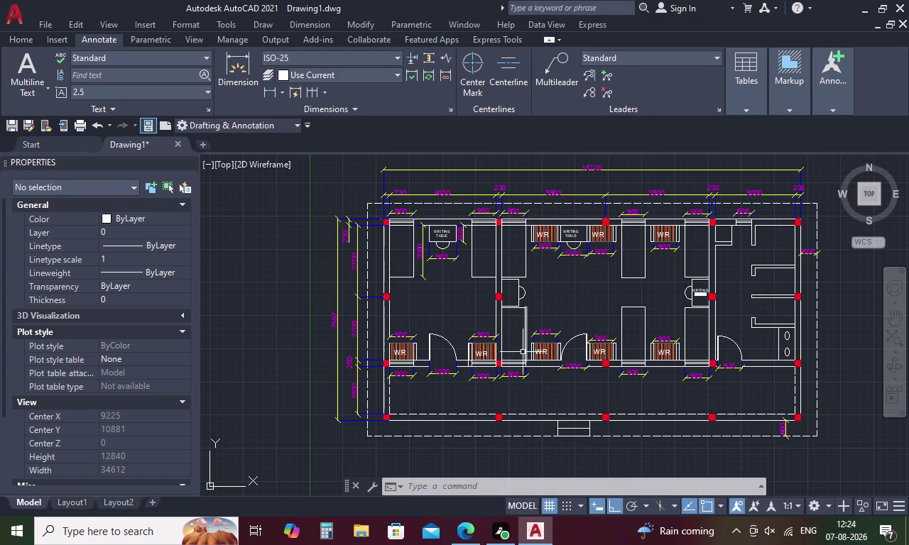
key(ctrl+v)
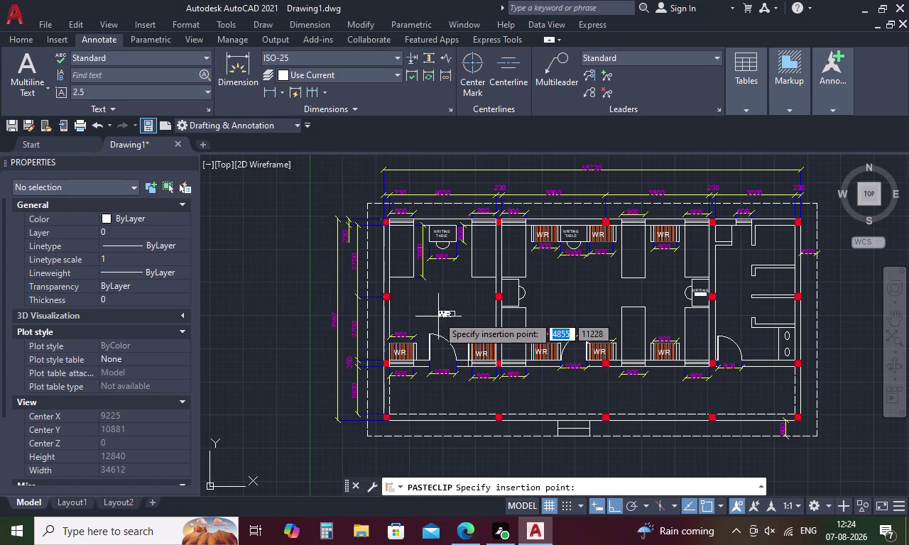
Place the pasted label in the left-hand room and retype it as DORMITORY.
click(434, 305)
double_click(440, 305)
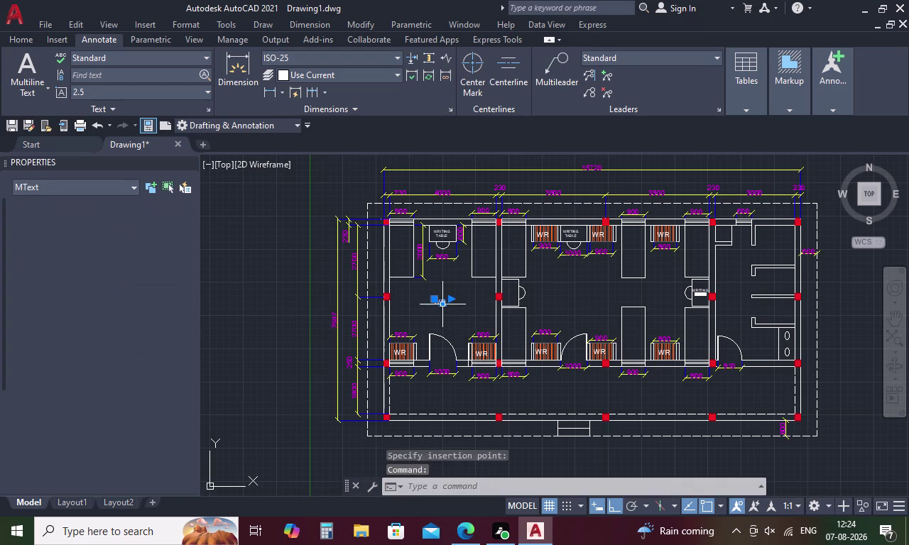
key(Right)
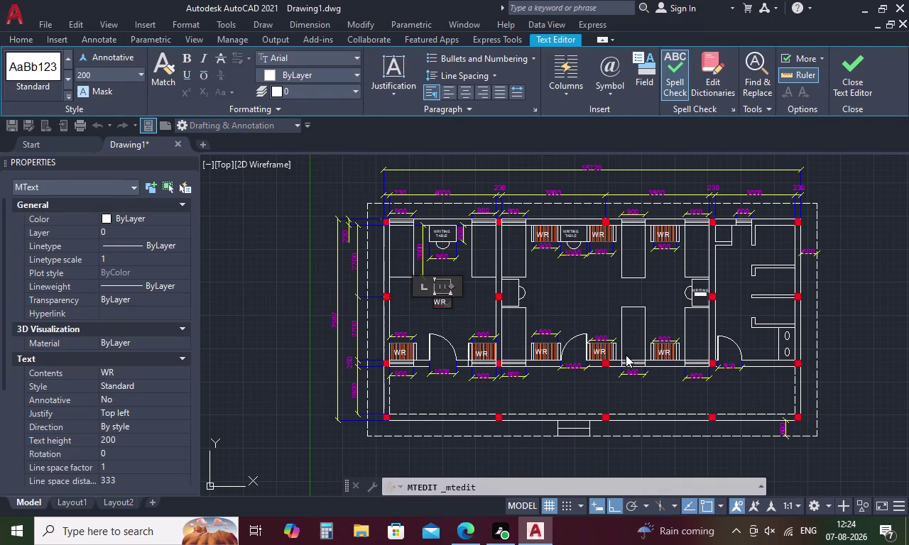
key(BackSpace)
key(BackSpace)
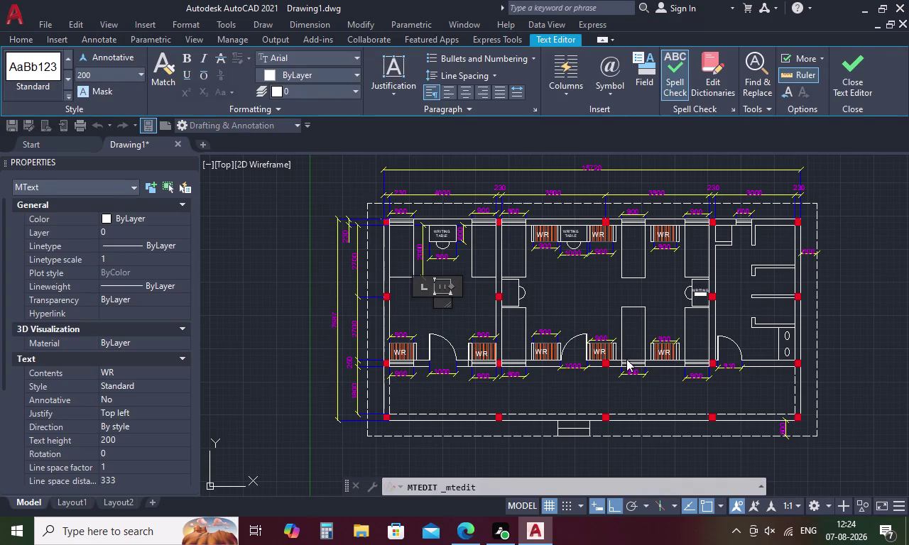
key(d)
key(o)
text(R)
text(MI)
text(TO)
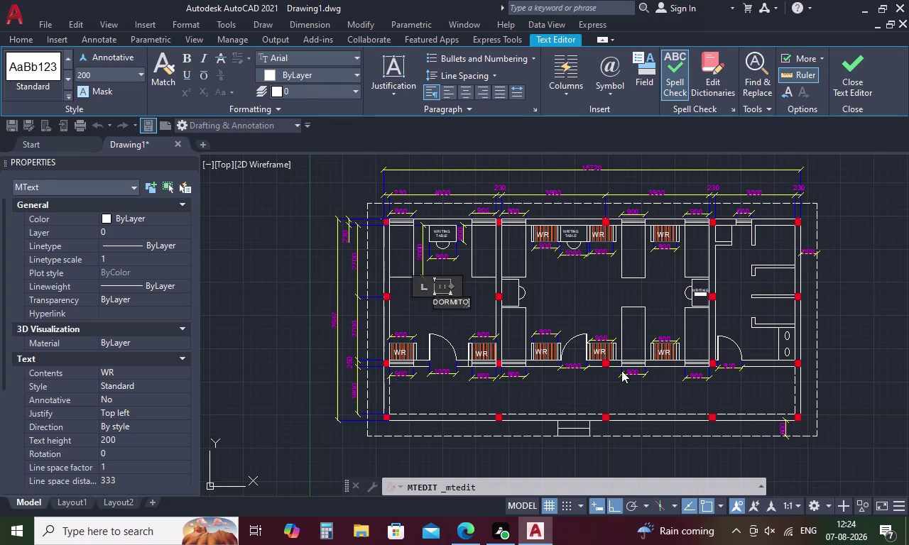
text(RT)
key(y)
key(BackSpace)
key(BackSpace)
key(y)
key(Return)
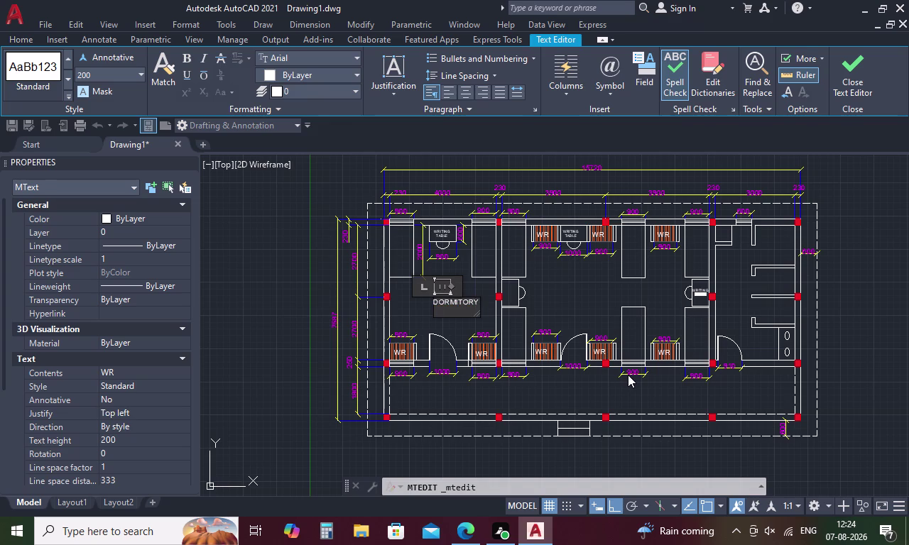
Add the room size 4000X5400 on a second line below DORMITORY.
text(40)
text(00)
text(X)
text(5400)
click(411, 310)
double_click(455, 311)
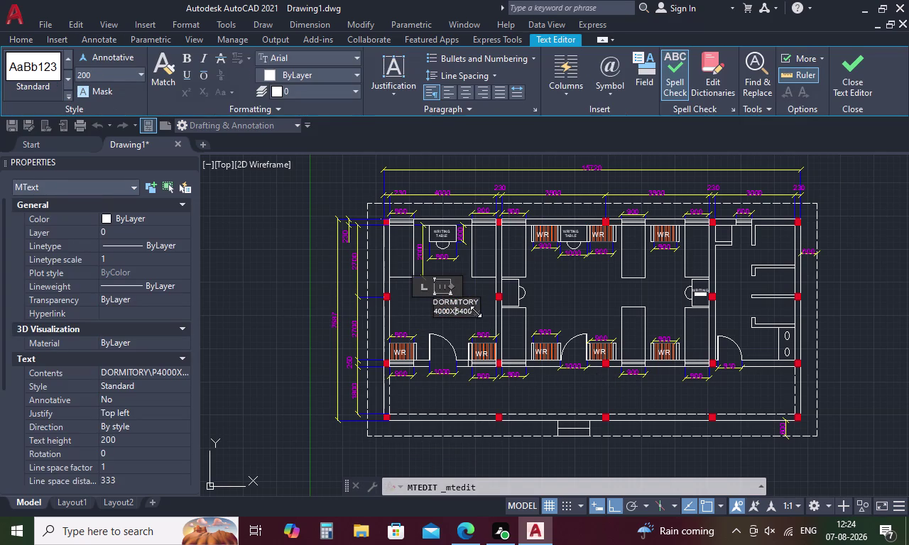
Select the label text and raise its text height to 500.
scroll(up, 3)
drag(481, 318, 375, 326)
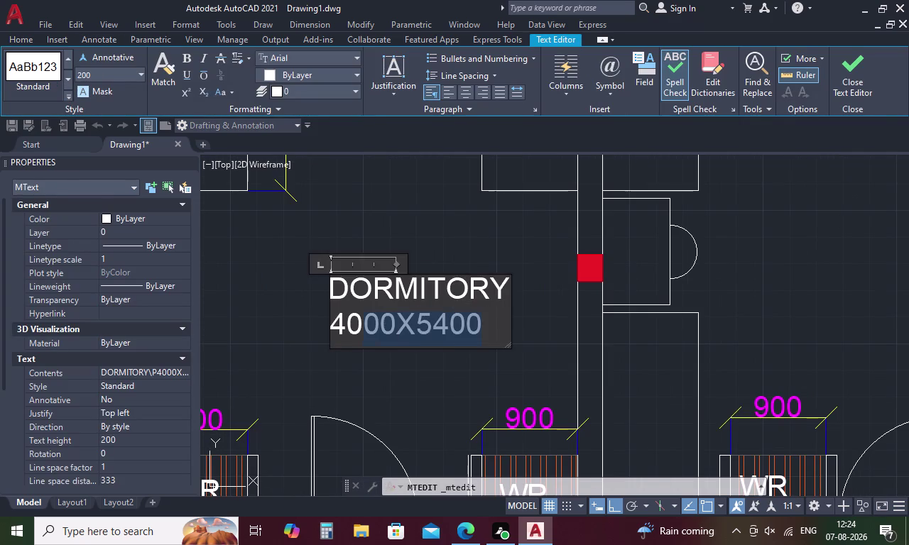
drag(375, 326, 324, 272)
click(135, 73)
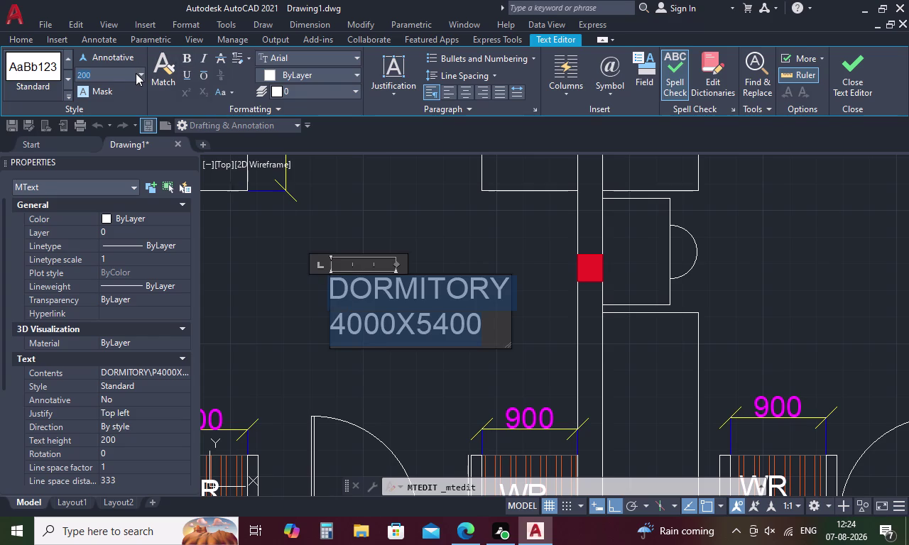
key(BackSpace)
text(00)
key(BackSpace)
key(BackSpace)
key(5)
key(0)
key(0)
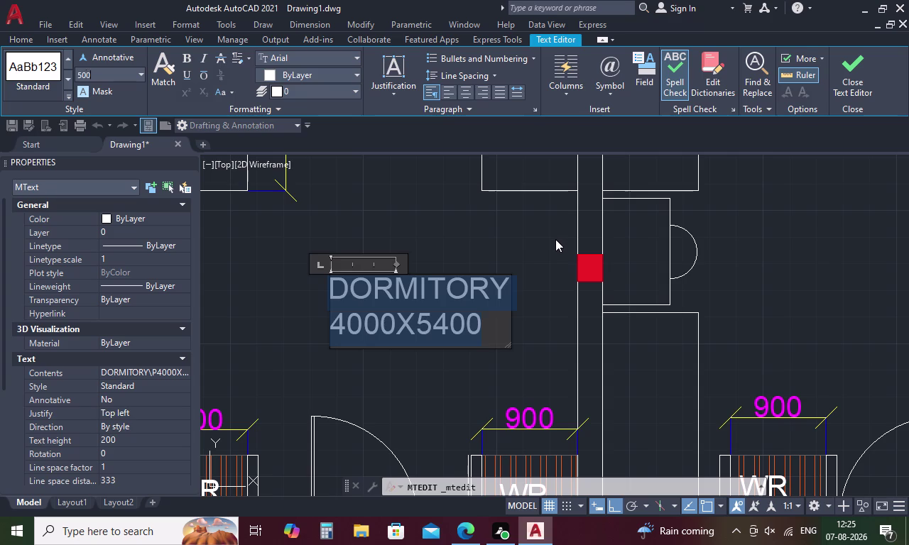
key(Return)
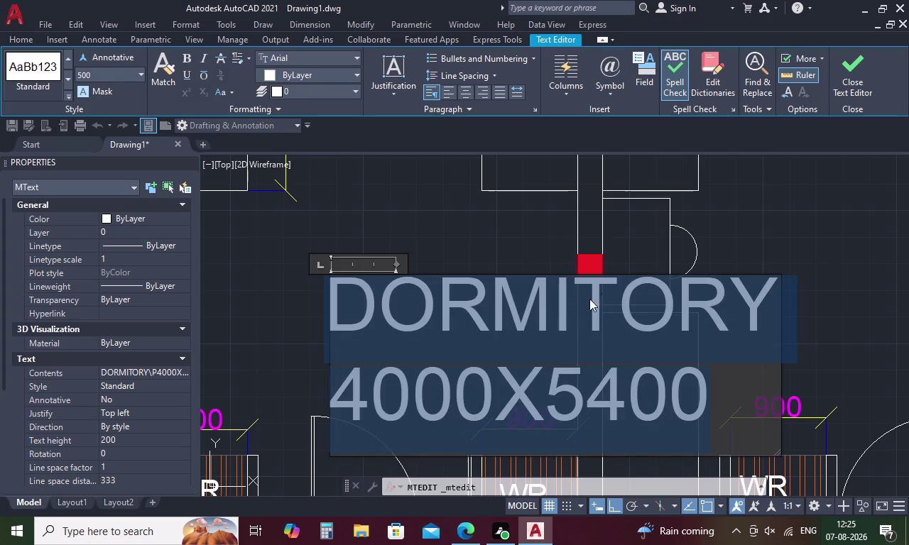
Reduce the label's text height to 300 and close the text editor.
click(96, 74)
key(BackSpace)
key(3)
text(00)
key(Return)
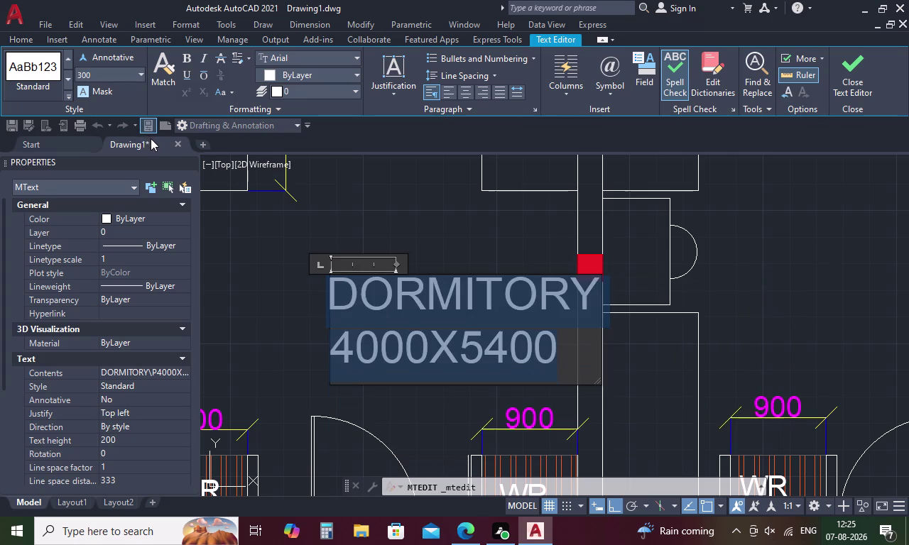
click(280, 225)
scroll(down, 3)
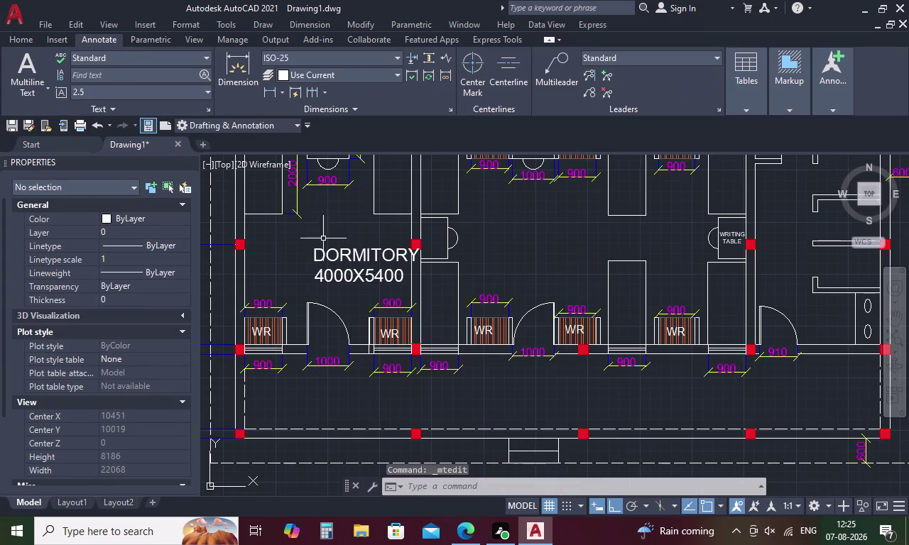
Move the DORMITORY 4000X5400 label left in its room, then copy it to the clipboard.
middle_drag(334, 245, 434, 254)
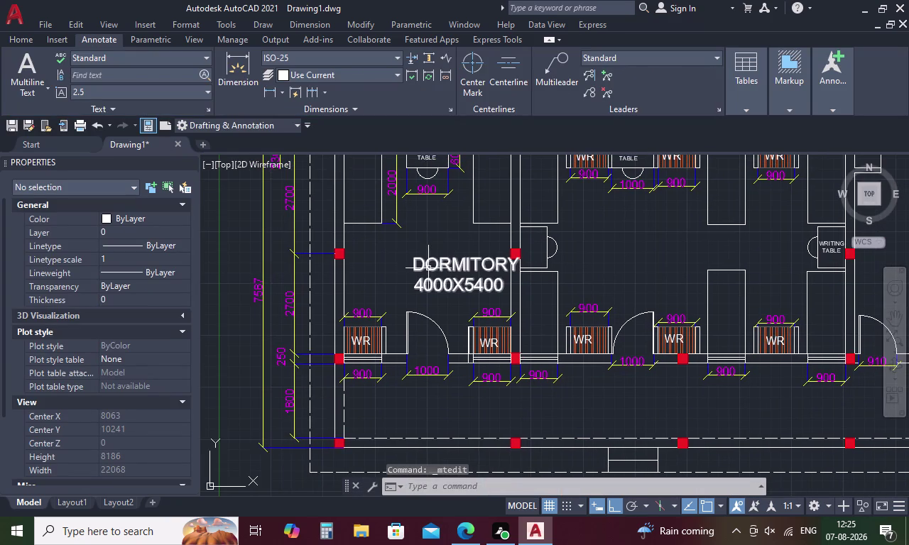
click(429, 269)
right_click(429, 260)
click(472, 275)
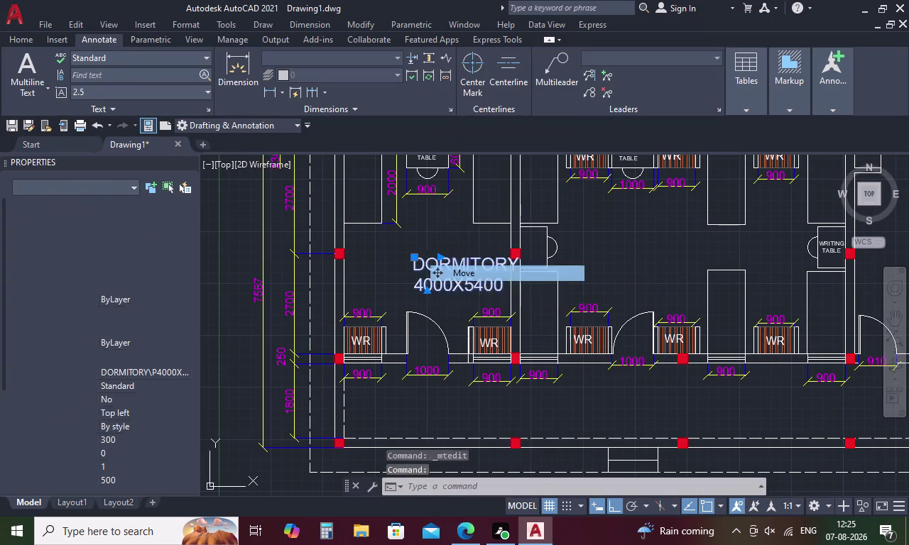
click(423, 274)
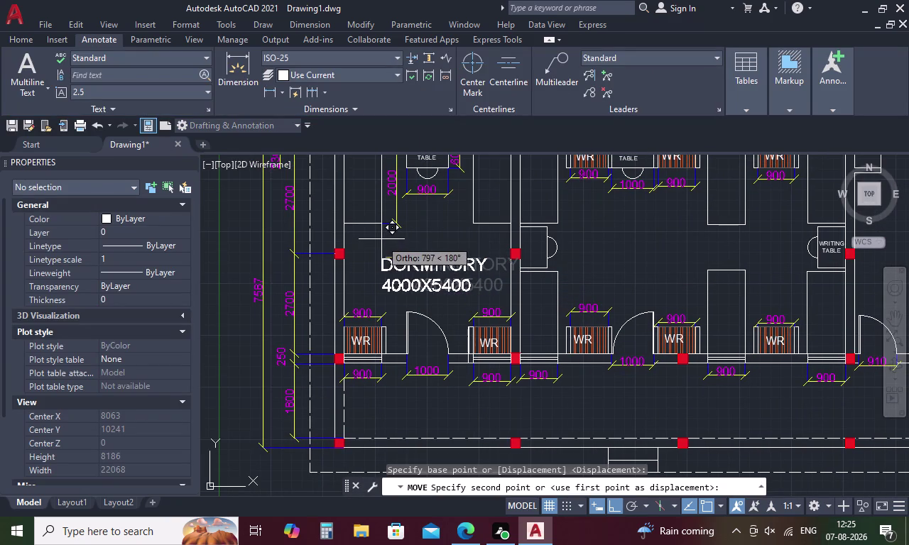
click(383, 235)
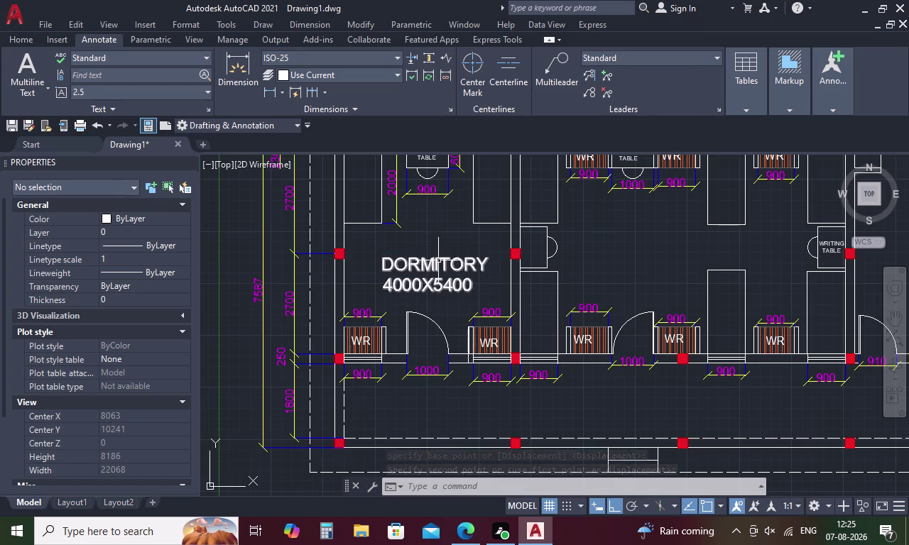
click(438, 260)
key(ctrl+c)
Paste the dormitory label into the middle room and change its size to 7800X5400.
key(ctrl+v)
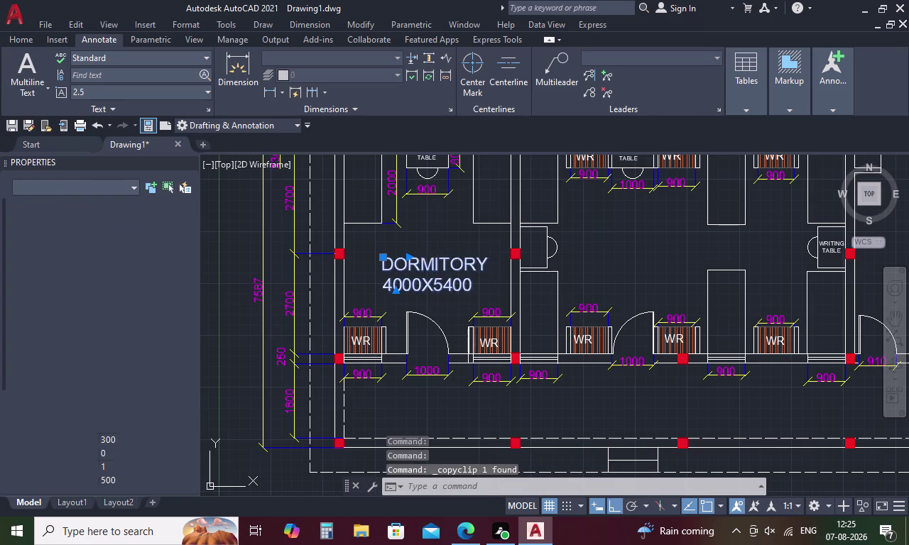
click(581, 264)
double_click(603, 259)
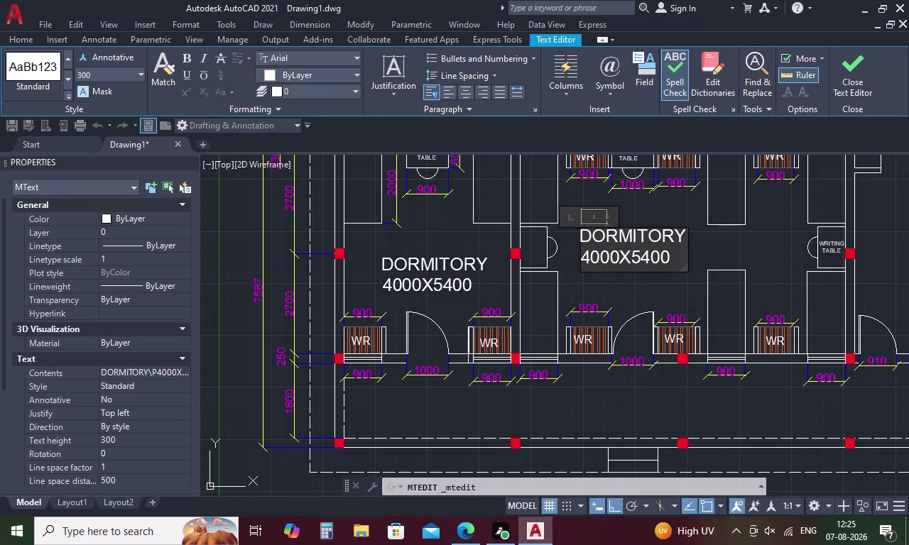
key(BackSpace)
key(BackSpace)
text(7)
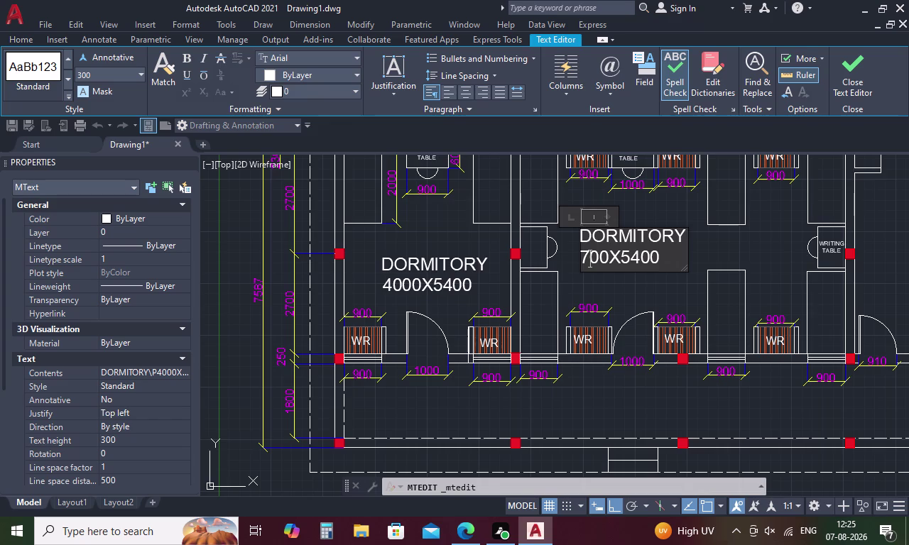
text(8)
click(629, 284)
scroll(down, 3)
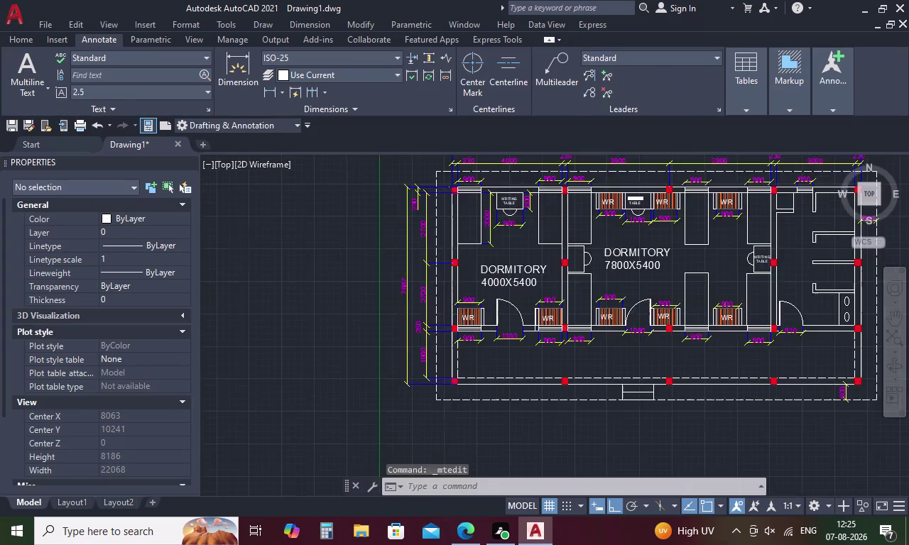
middle_drag(646, 279, 534, 273)
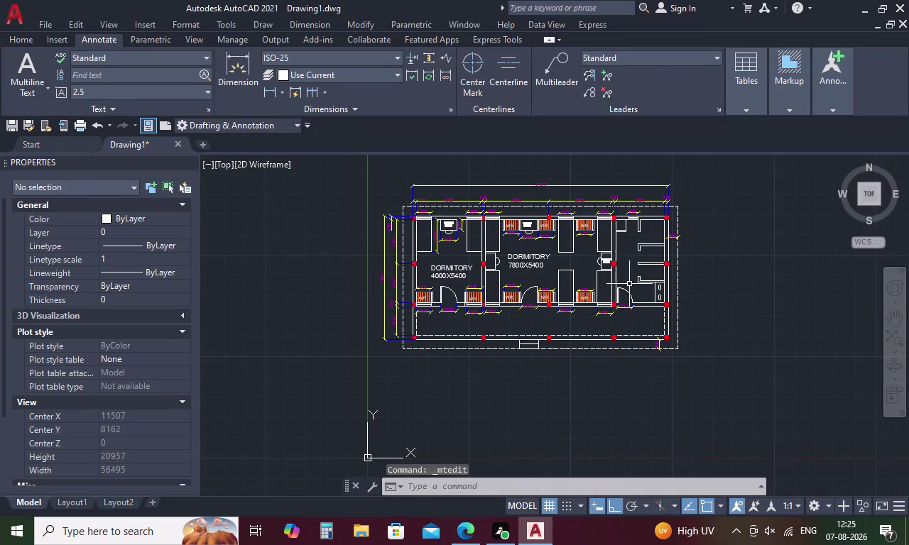
key(ctrl+v)
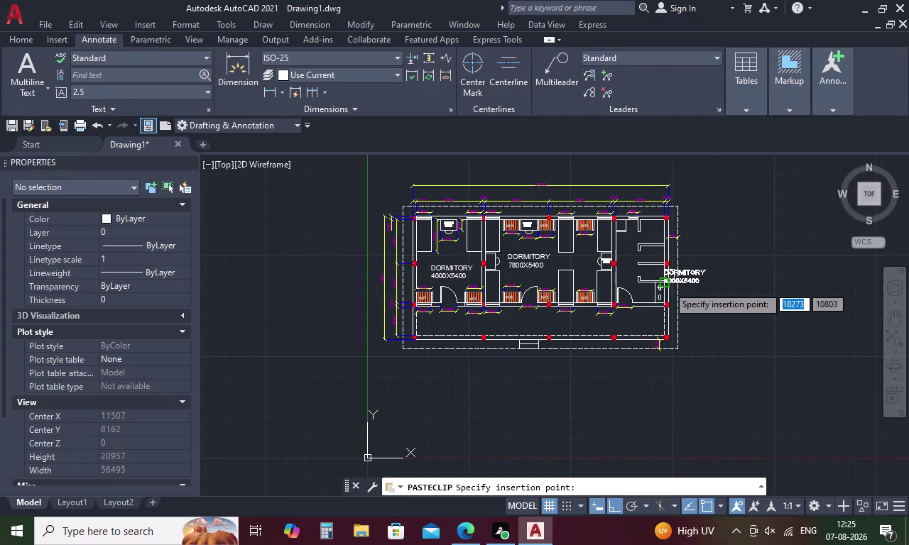
Cancel the dormitory paste, then paste a WR label copy into the empty right-hand room.
scroll(up, 3)
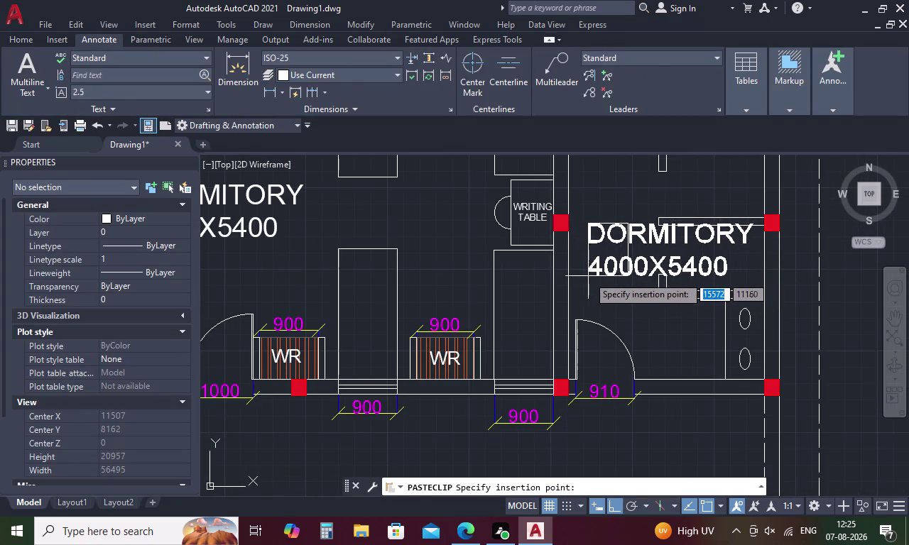
scroll(down, 3)
scroll(up, 3)
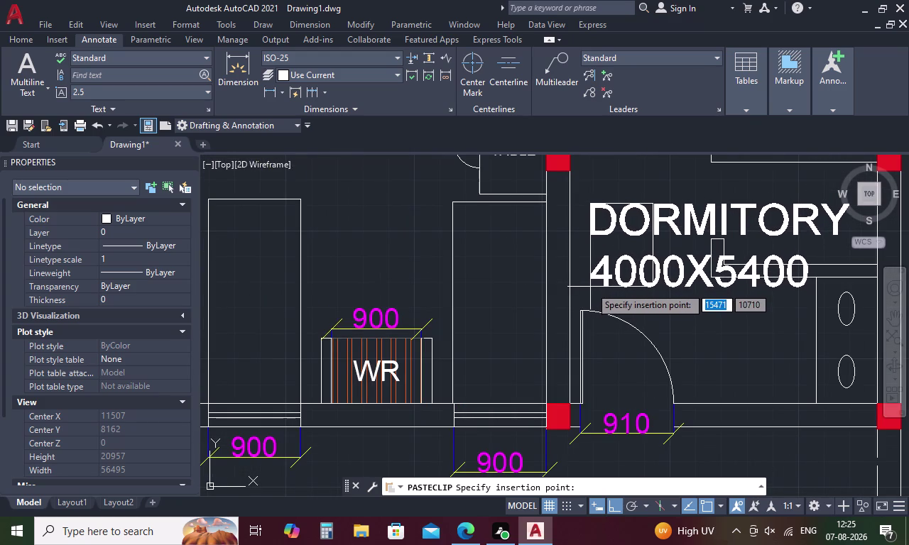
key(Escape)
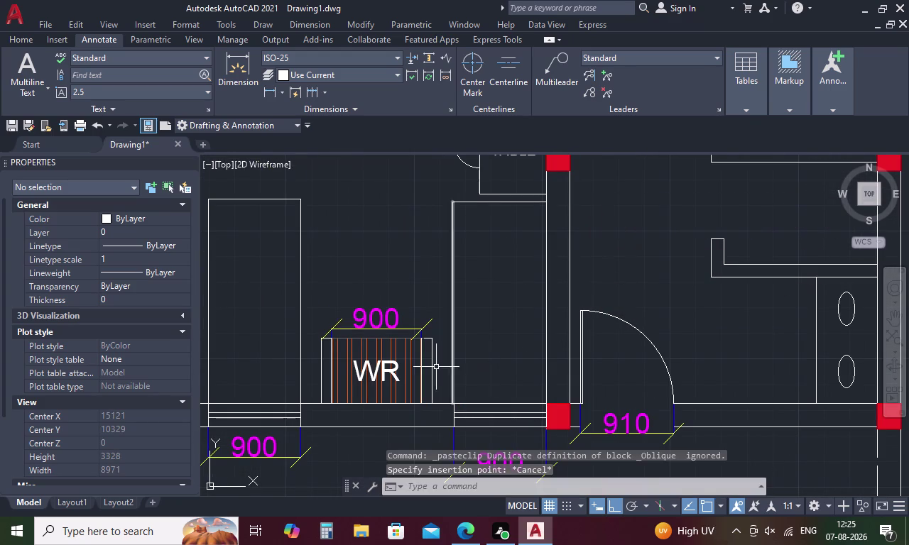
click(369, 370)
right_click(376, 363)
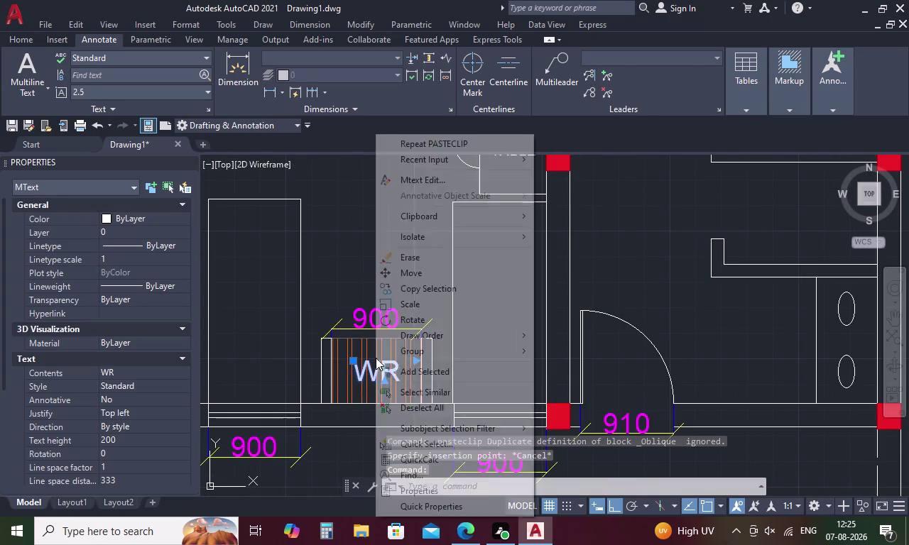
click(611, 245)
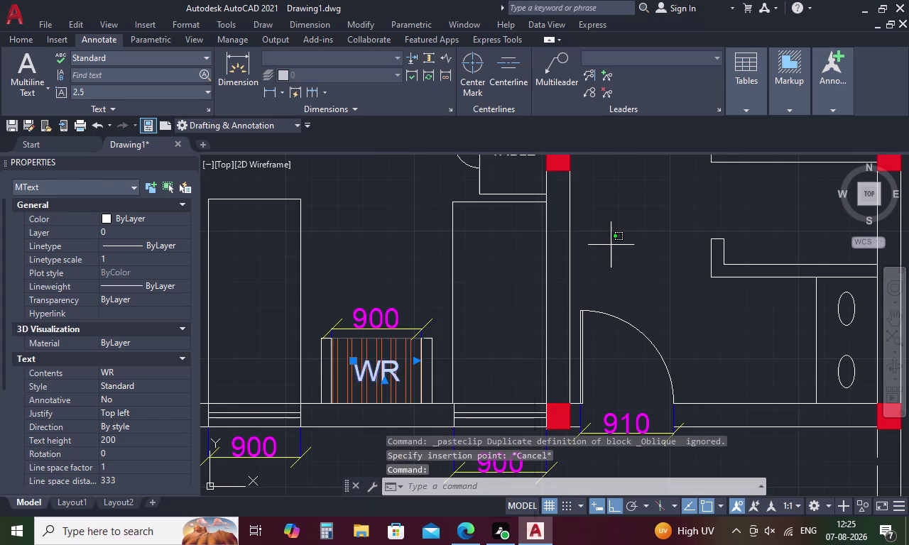
key(ctrl+c)
key(ctrl+v)
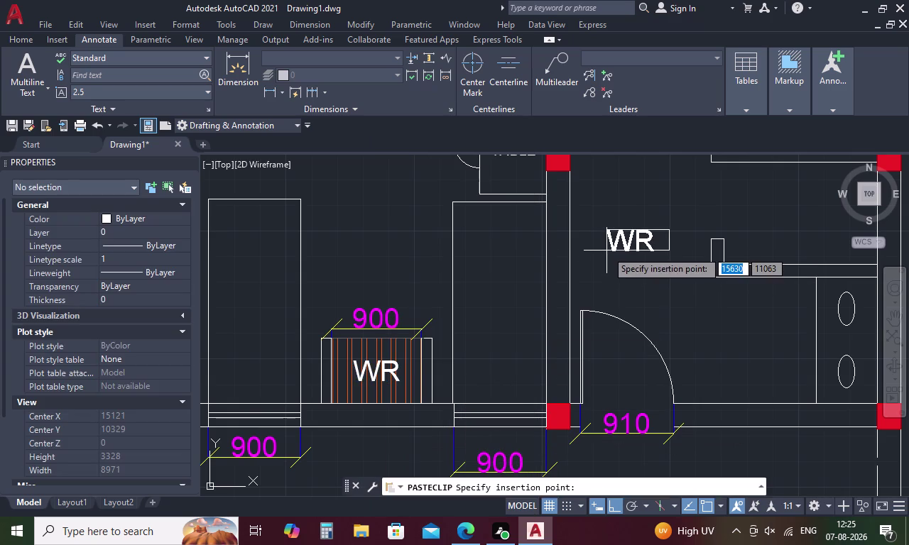
click(607, 250)
double_click(616, 245)
Replace the pasted WR text with TOILET and start a second line.
click(654, 242)
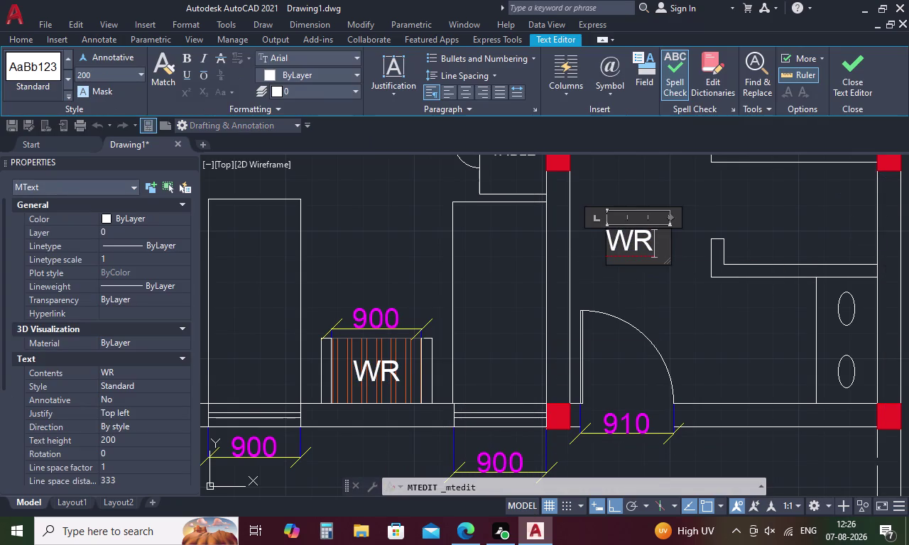
key(BackSpace)
key(BackSpace)
key(BackSpace)
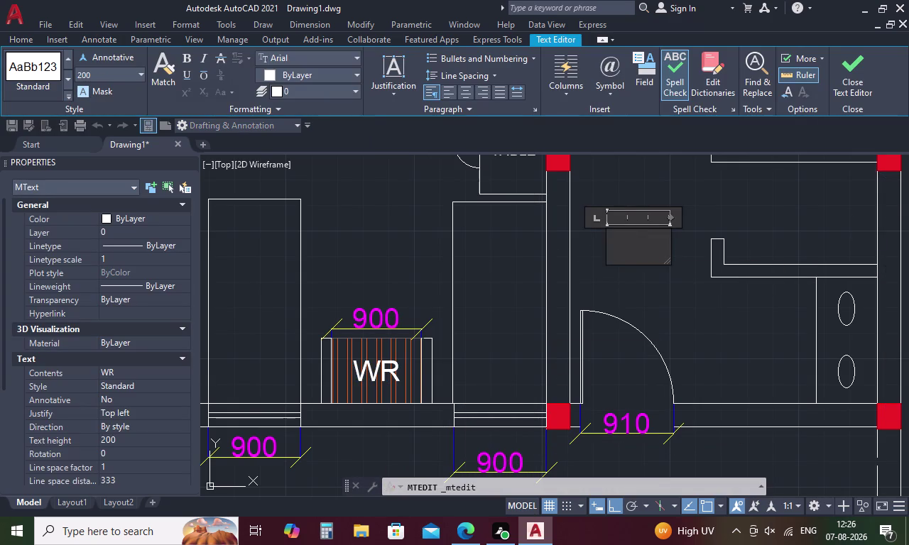
text(TOILE)
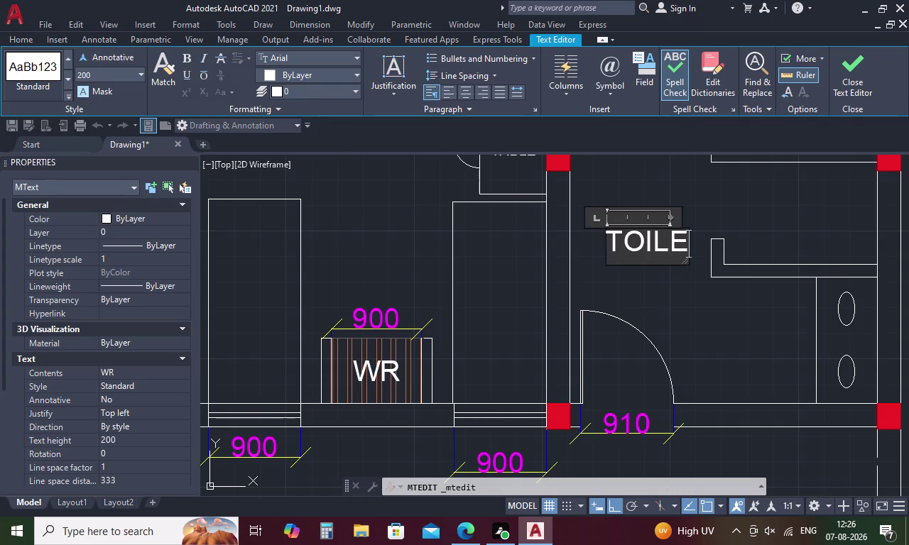
text(T)
key(Return)
Enter the room size 3009X5400 on the second line and finish editing.
key(3)
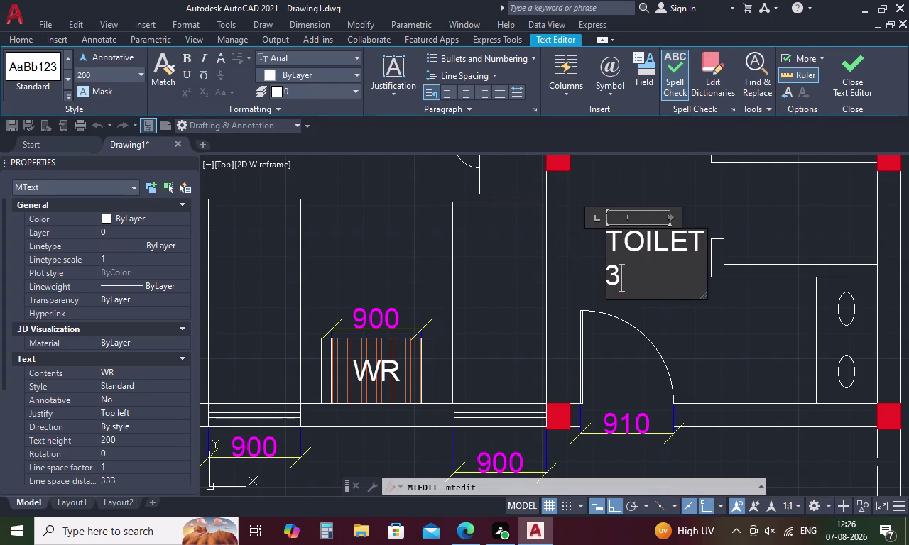
text(00)
key(9)
key(x)
text(54)
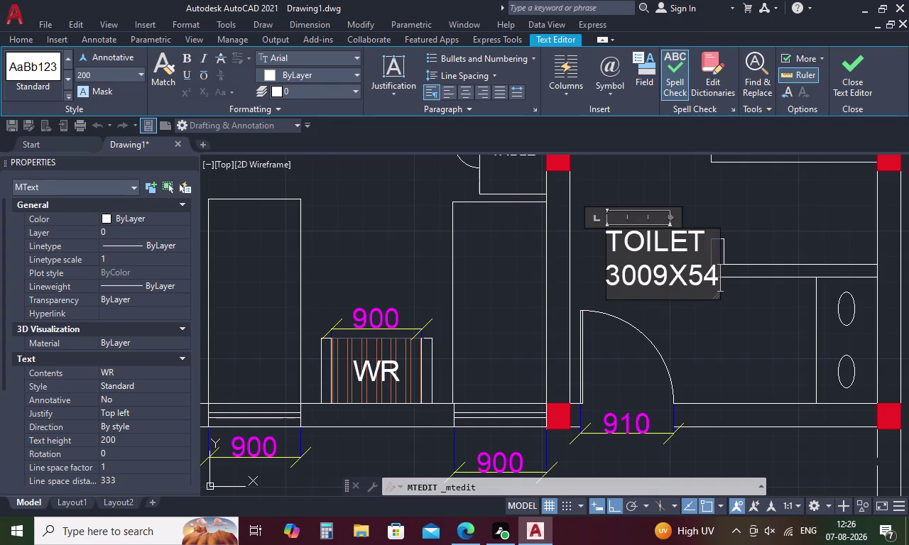
text(0)
key(0)
click(677, 328)
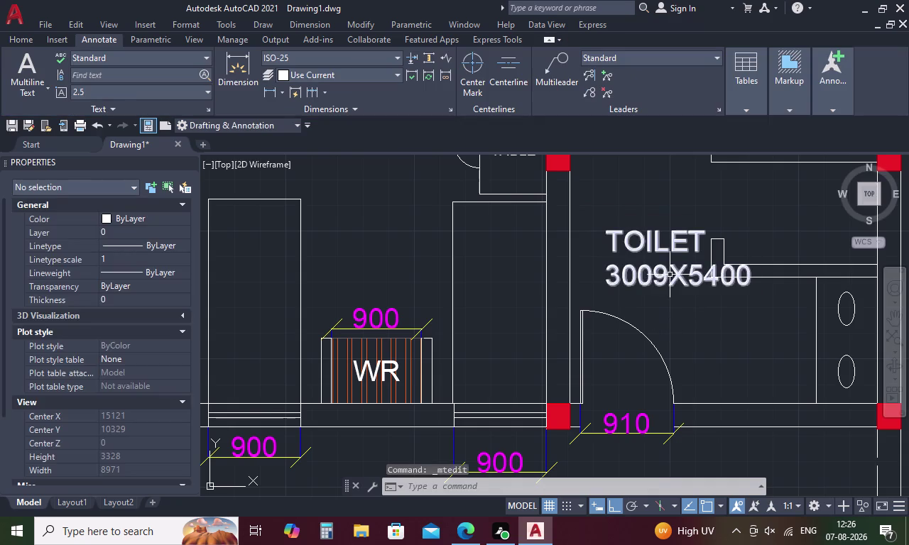
Move the TOILET label higher in the room.
click(670, 274)
right_click(668, 274)
click(686, 275)
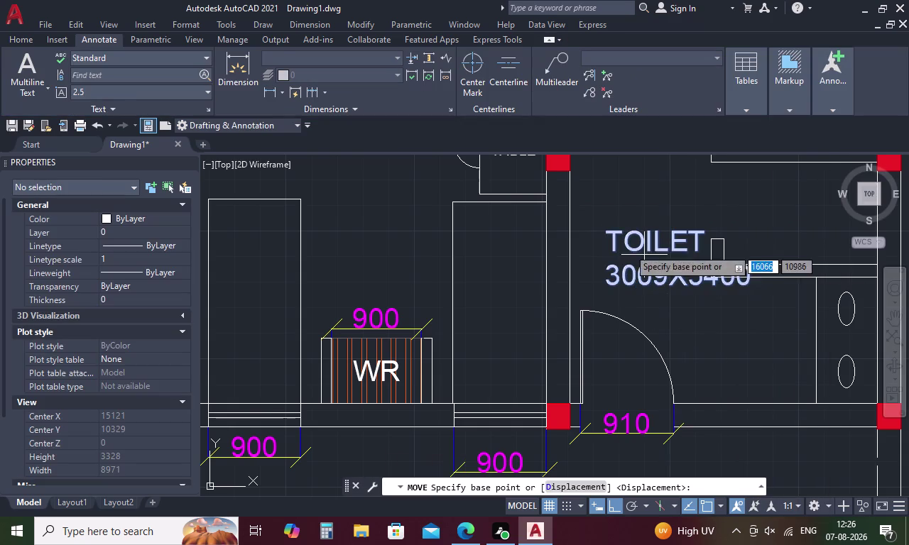
click(608, 232)
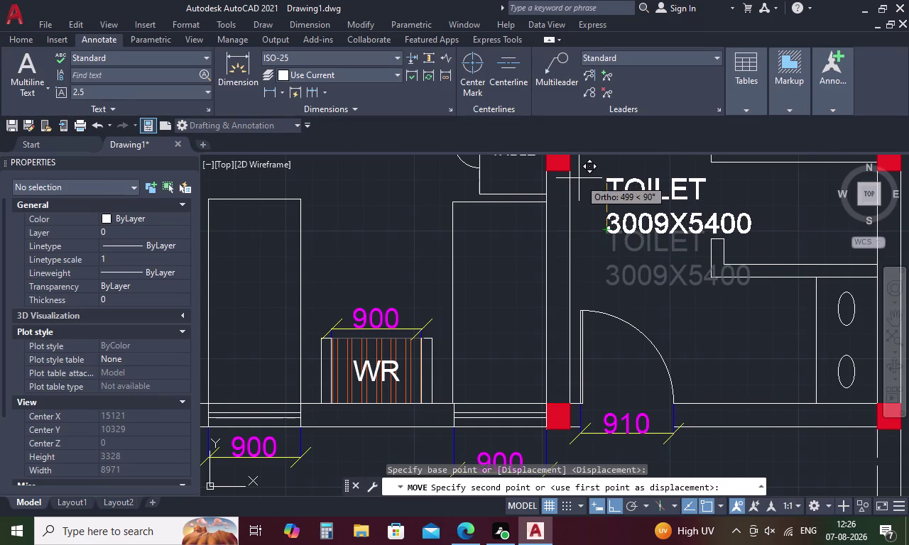
click(579, 178)
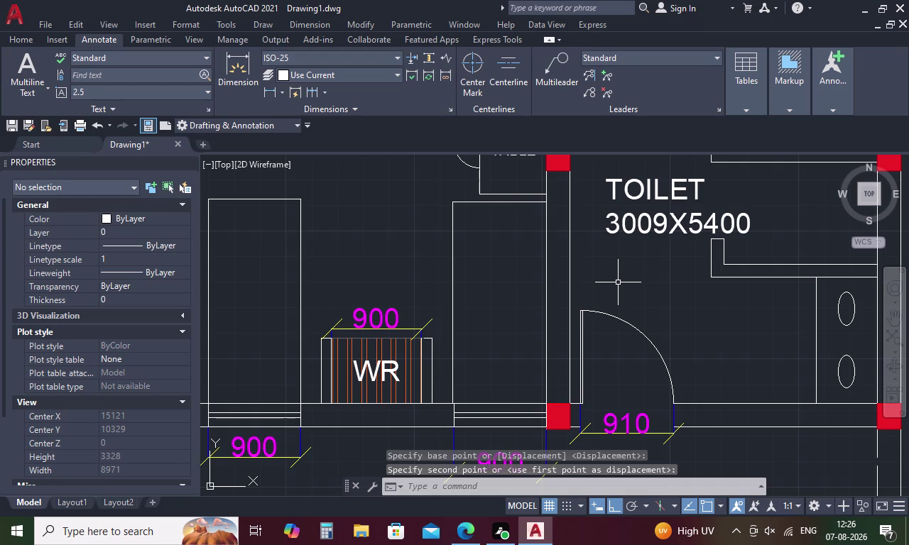
scroll(down, 3)
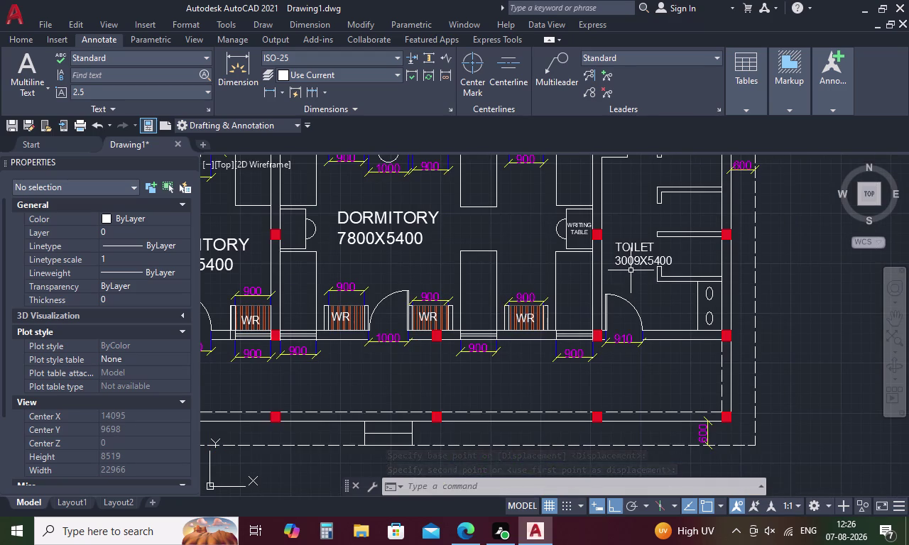
Move the TOILET label again with Ortho off, placing it near the toilet door.
click(631, 266)
right_click(631, 266)
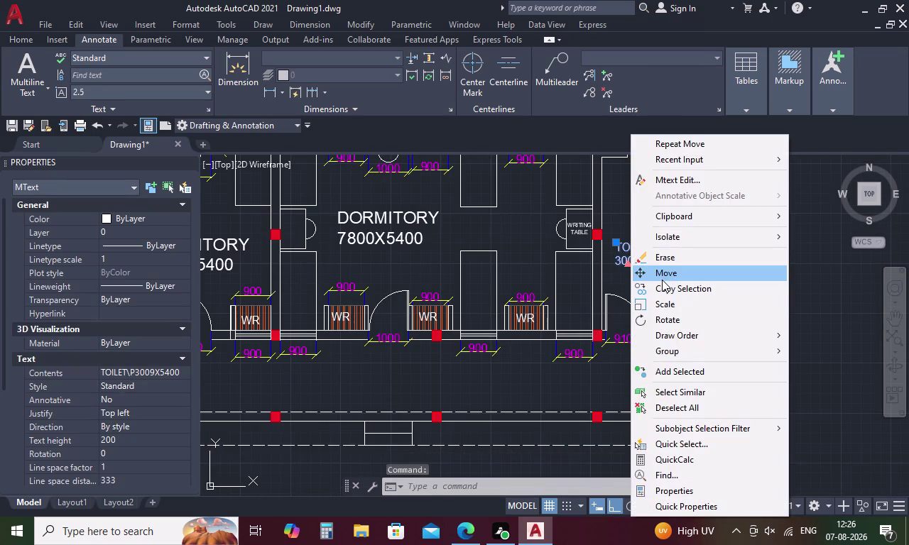
click(665, 275)
click(622, 246)
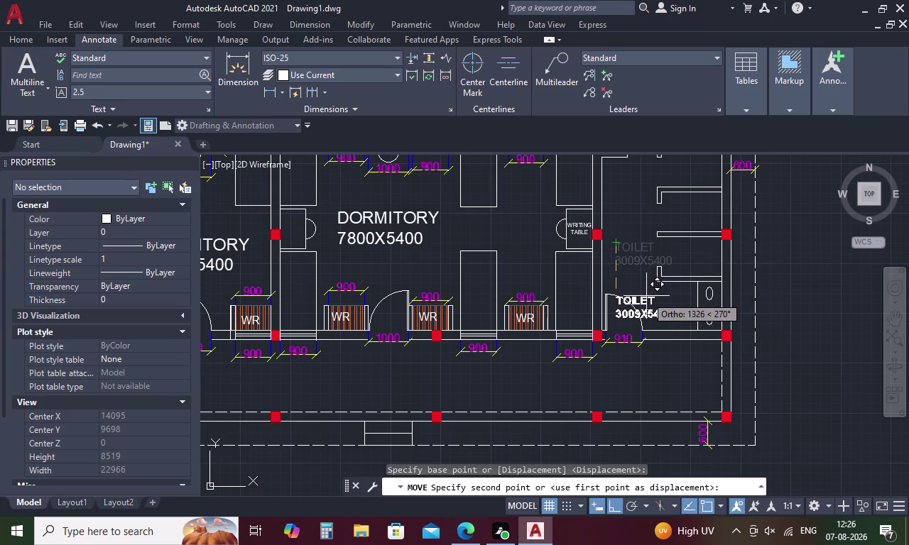
key(F8)
scroll(up, 3)
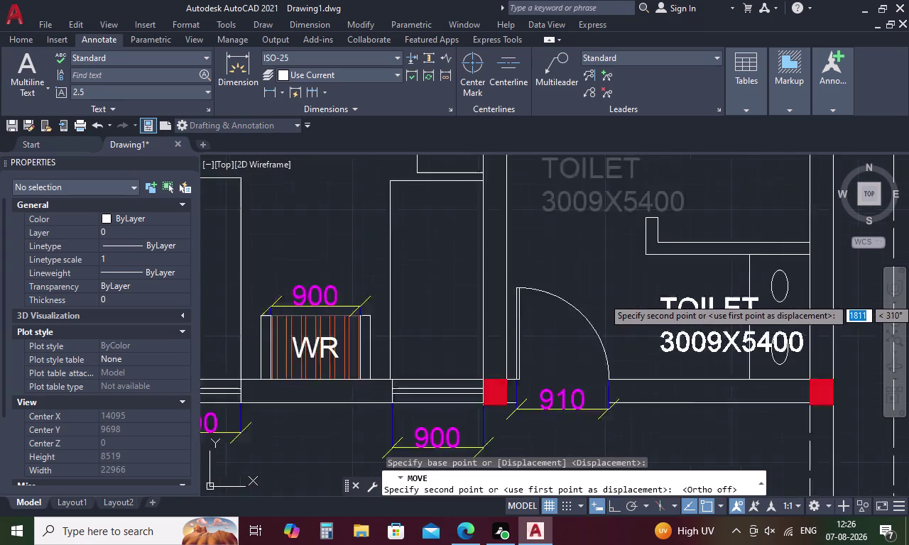
scroll(up, 3)
click(568, 256)
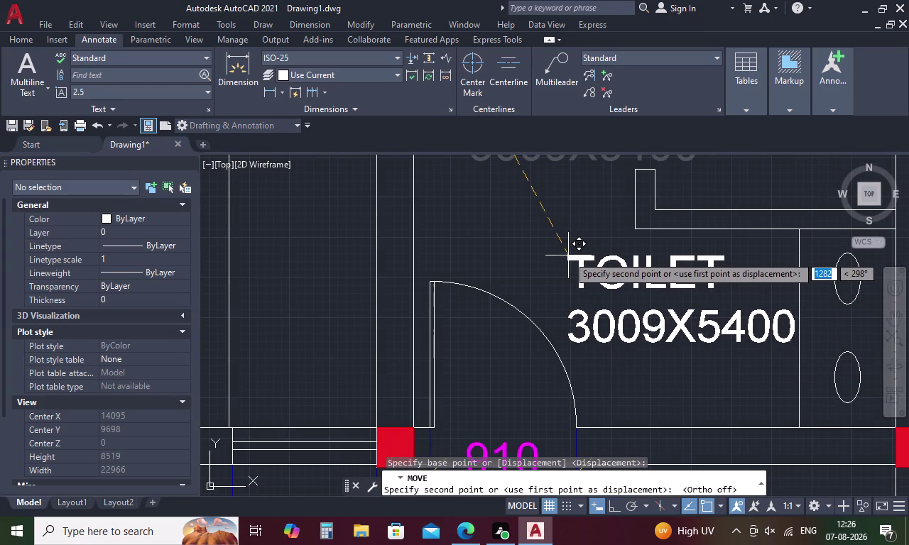
scroll(down, 3)
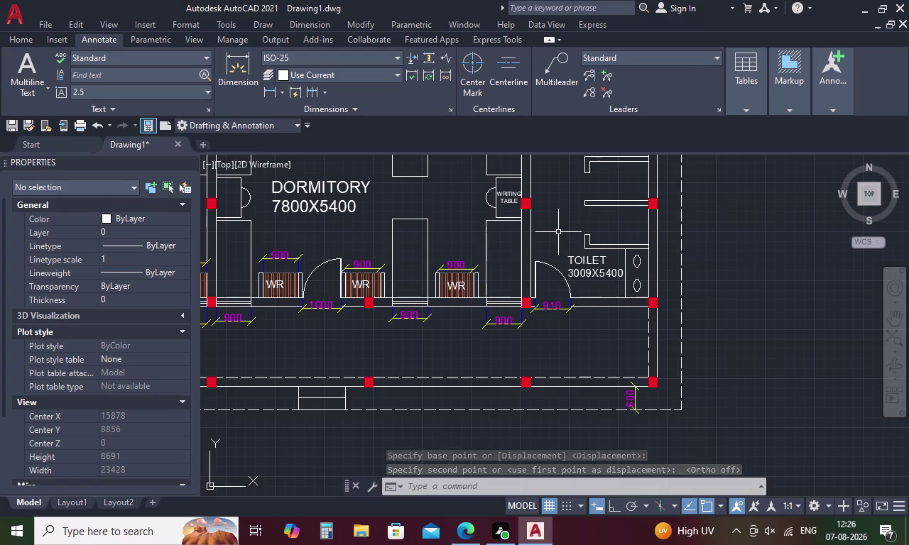
middle_drag(558, 232, 586, 334)
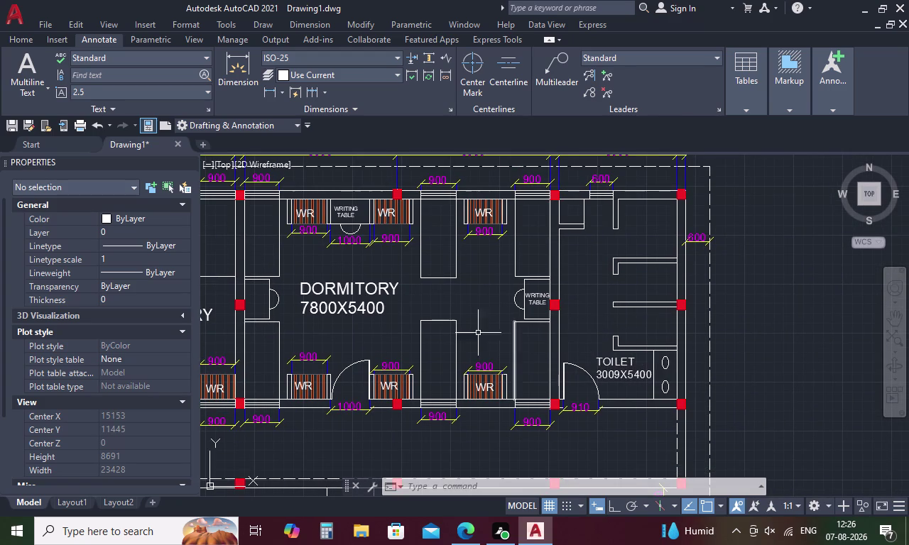
click(341, 212)
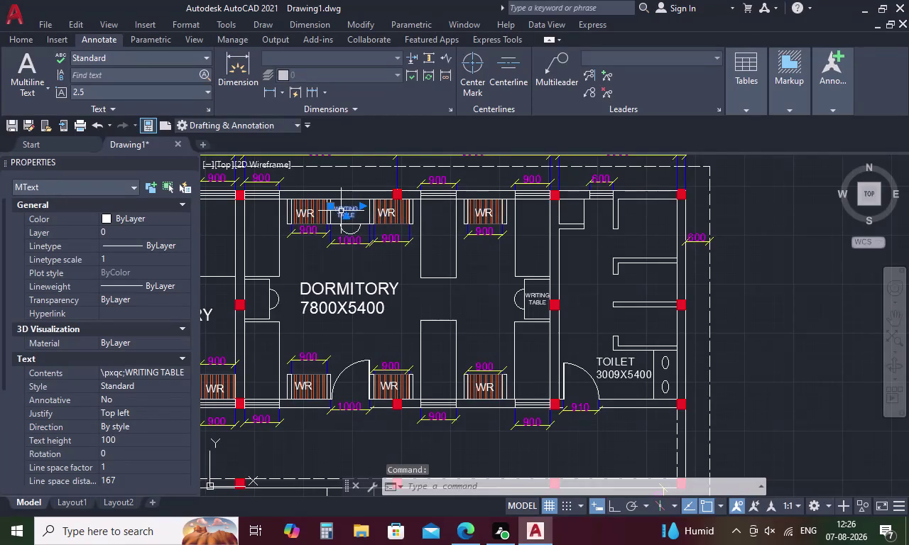
Paste a copy of the WRITING TABLE label inside the toilet room and open it for editing.
key(ctrl+c)
key(ctrl+v)
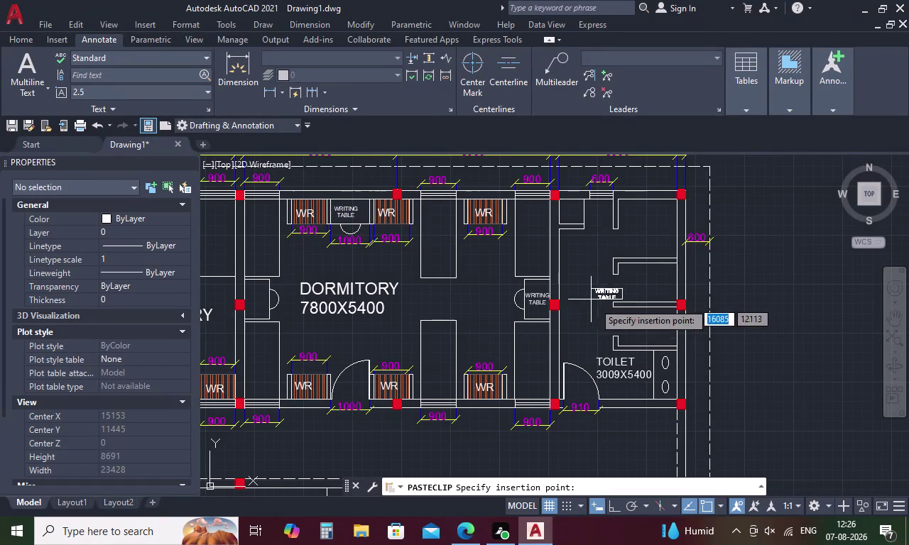
click(625, 331)
click(632, 332)
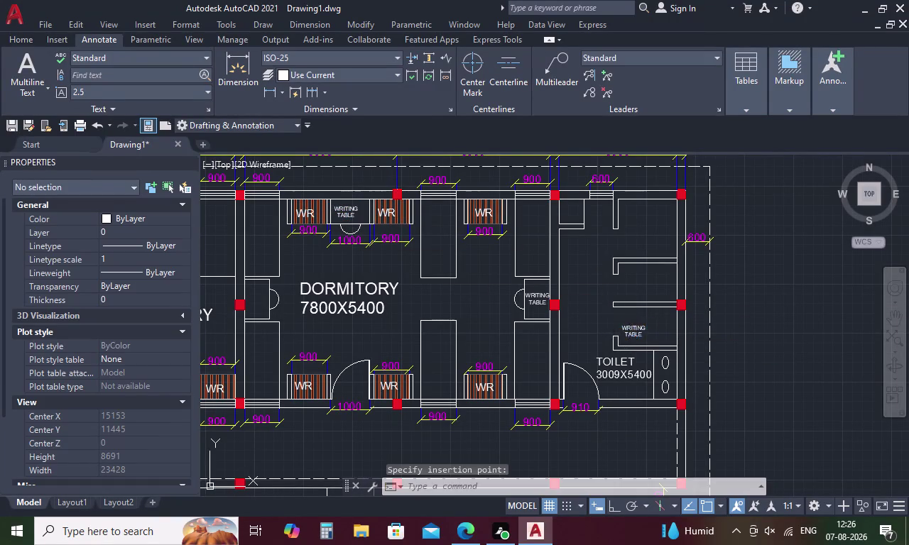
click(632, 332)
click(675, 336)
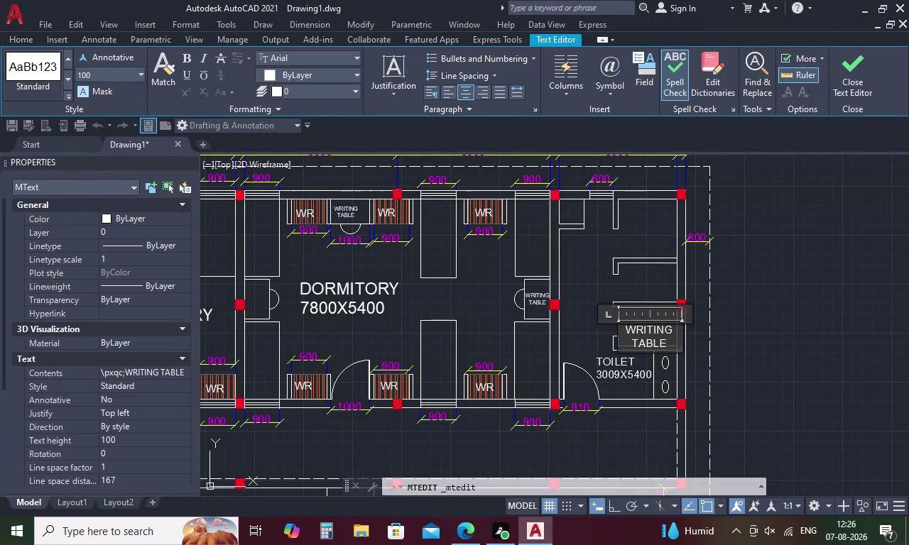
Delete all the old WRITING TABLE text from the copied label.
key(BackSpace)
key(BackSpace)
key(BackSpace)
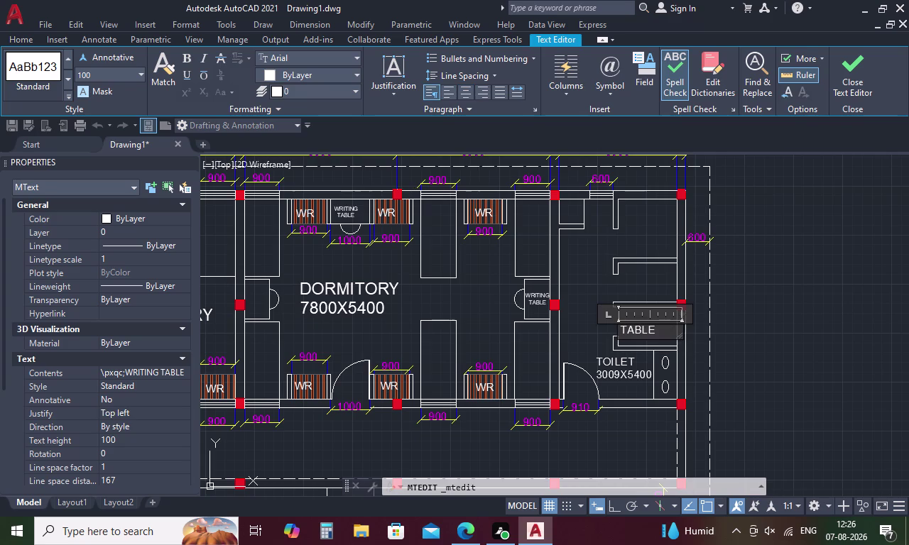
key(Down)
key(Right)
key(Right)
key(Right)
key(BackSpace)
key(BackSpace)
key(BackSpace)
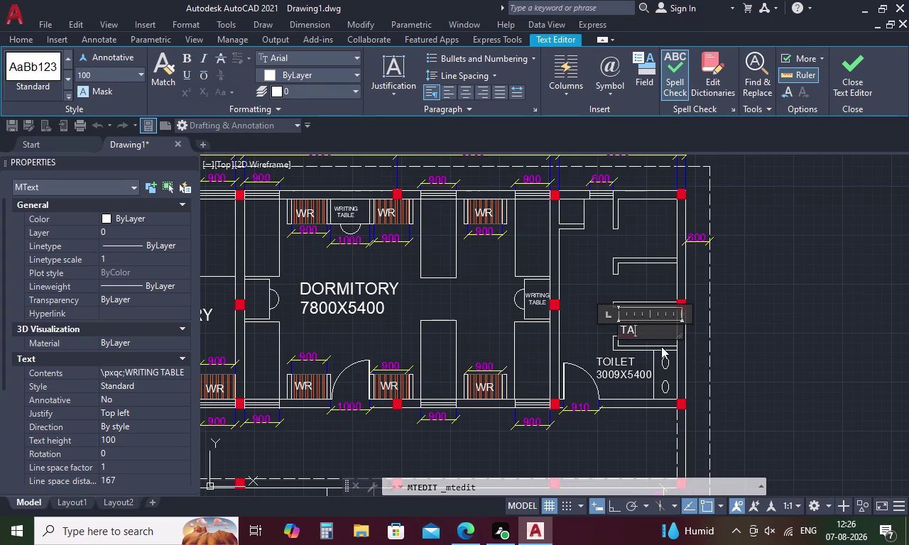
Set the label's text height to 150.
click(95, 77)
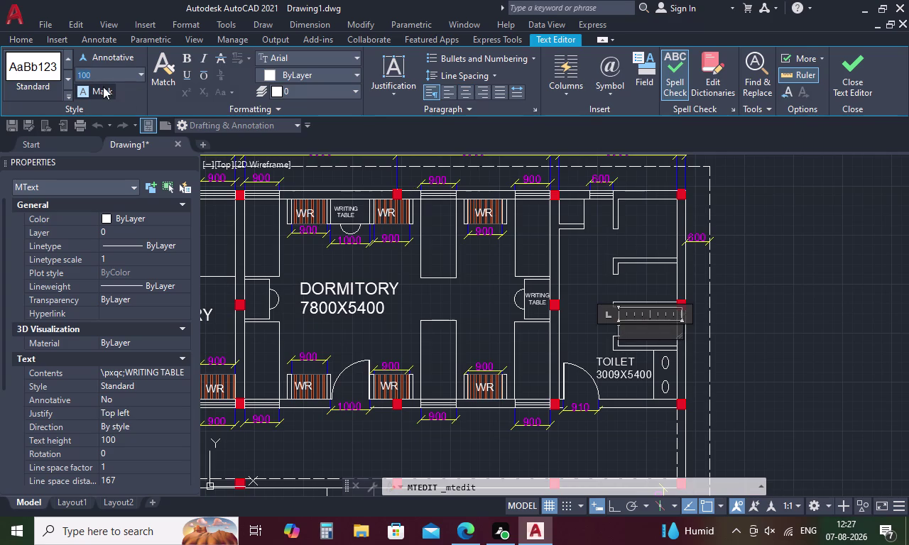
key(BackSpace)
key(1)
key(5)
key(0)
key(Return)
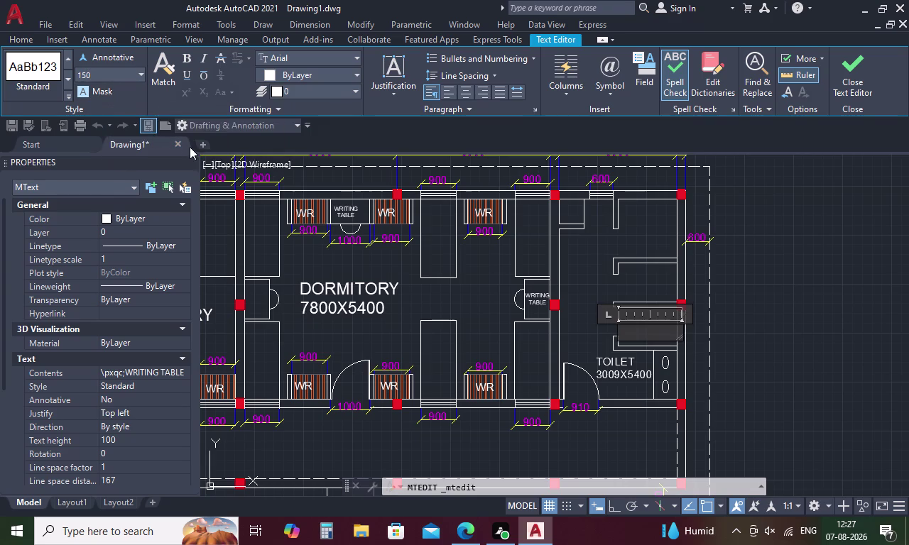
Write WC and 1500X1000 on two lines and finish editing the label.
key(w)
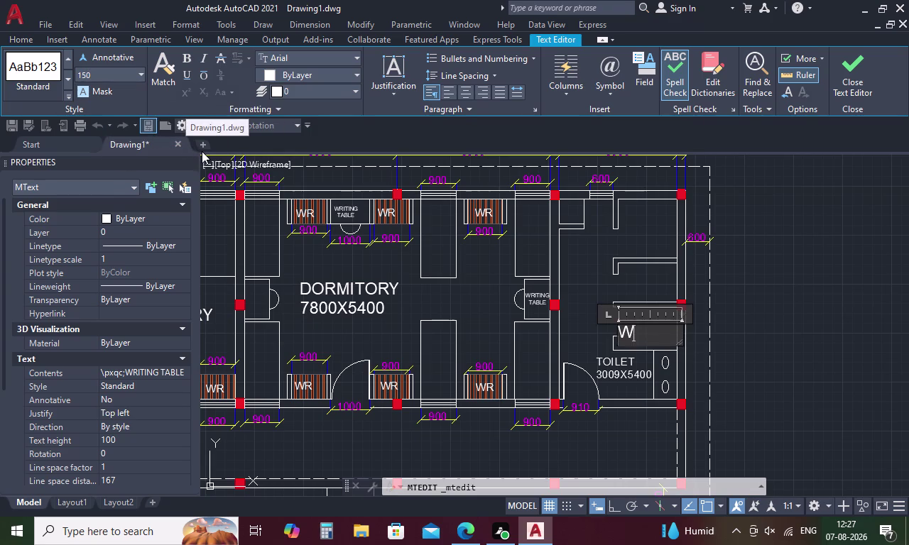
key(c)
key(Return)
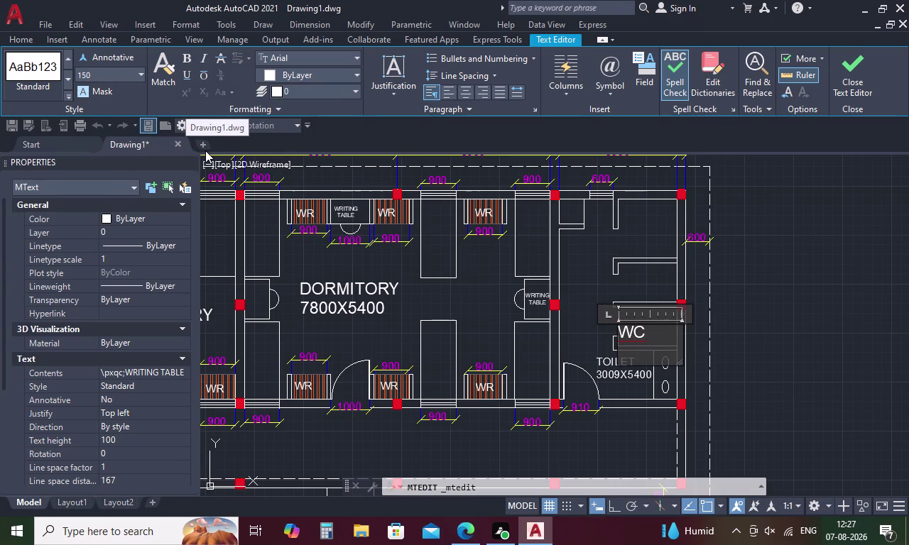
key(1)
key(5)
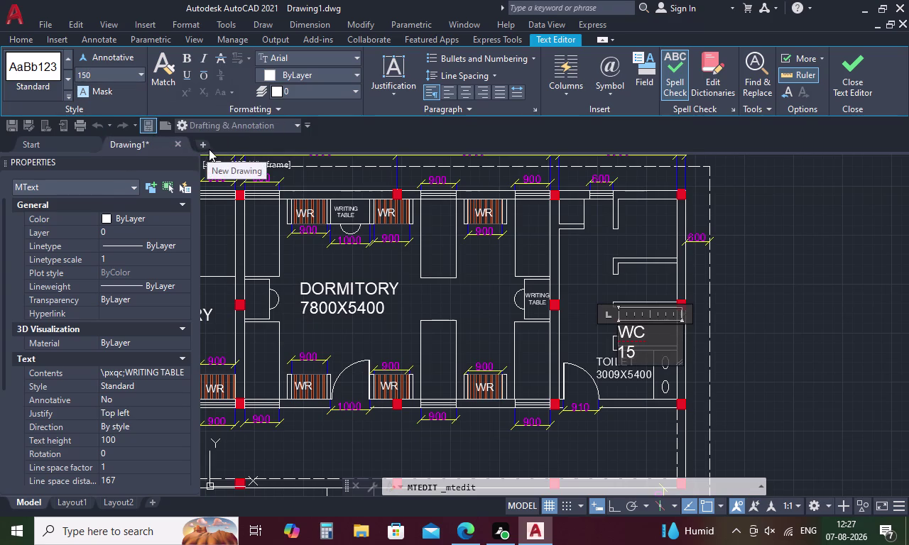
text(00)
key(x)
key(1)
text(000)
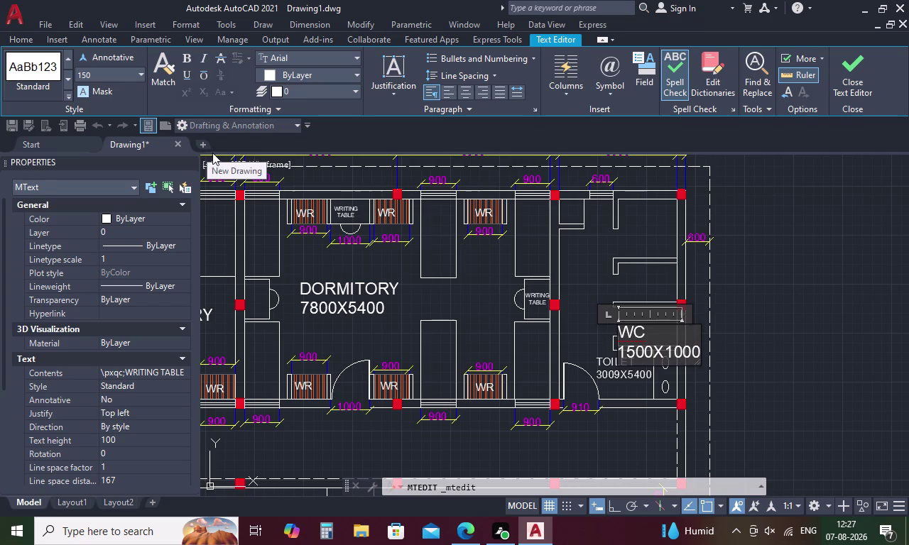
click(581, 332)
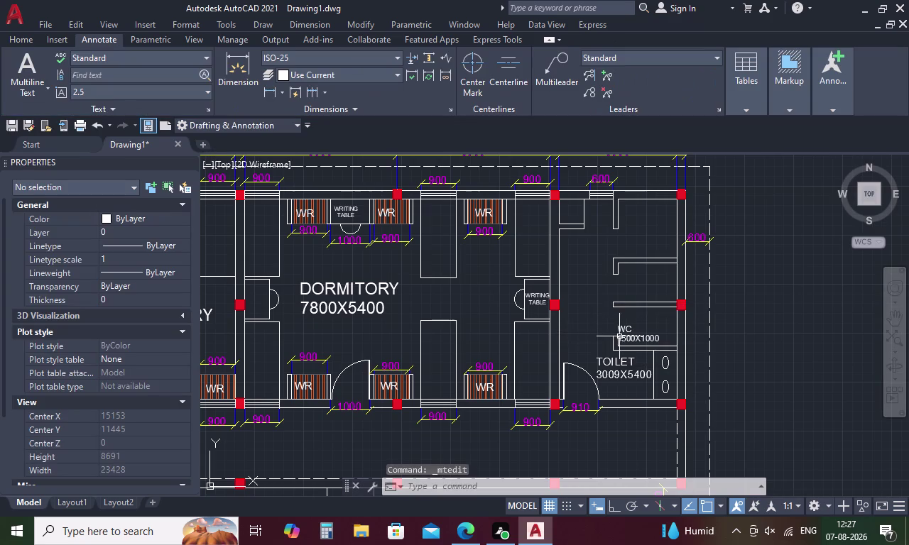
Move the WC 1500X1000 label to the centre of its compartment.
click(625, 338)
right_click(626, 336)
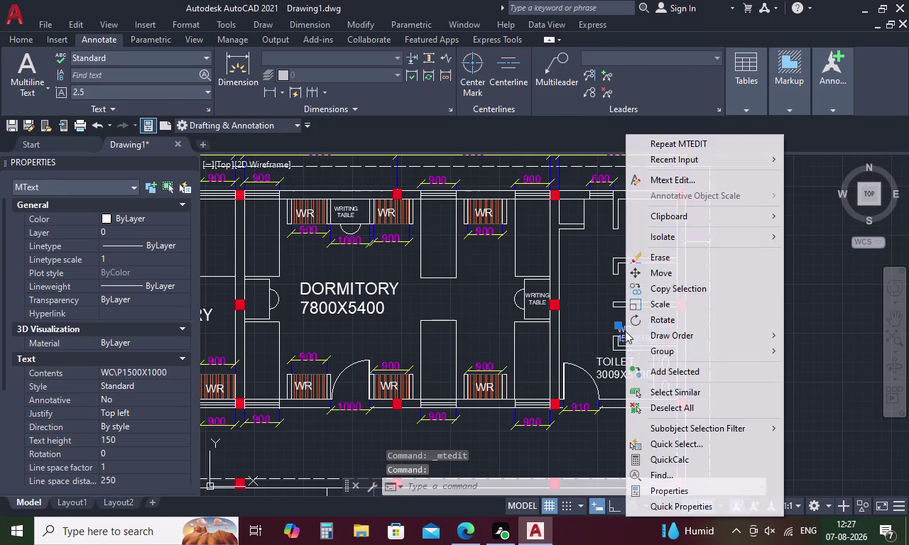
click(661, 276)
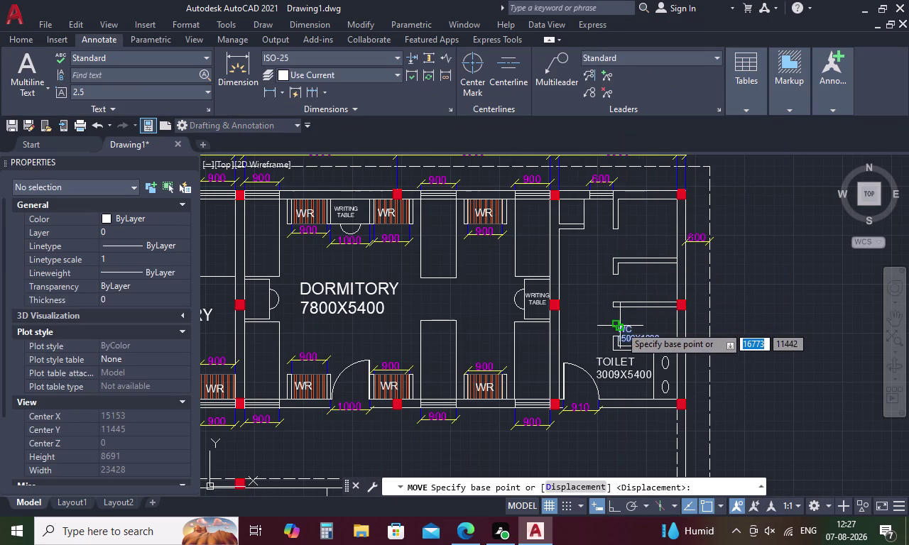
click(620, 326)
scroll(up, 3)
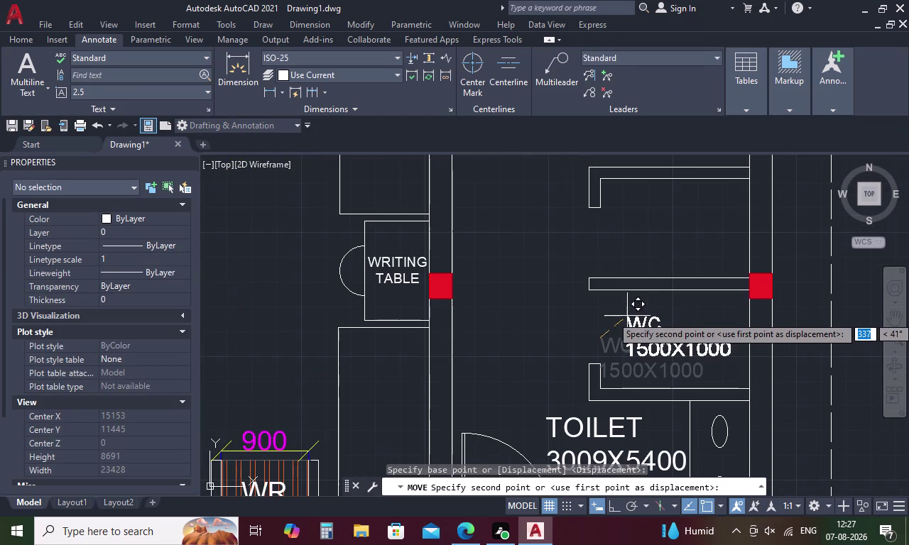
click(625, 316)
Paste a copy of the WC label into the WC room above and open it for editing.
click(630, 323)
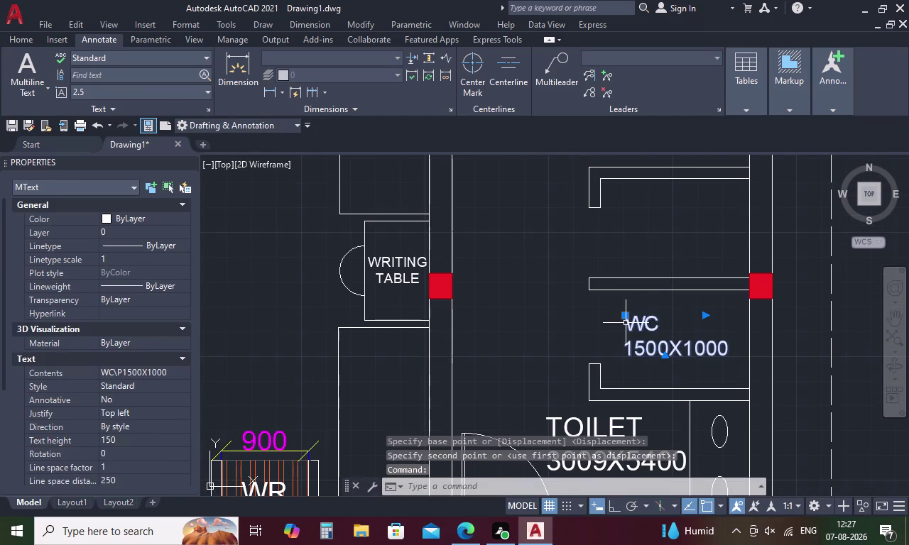
key(ctrl+c)
key(ctrl+v)
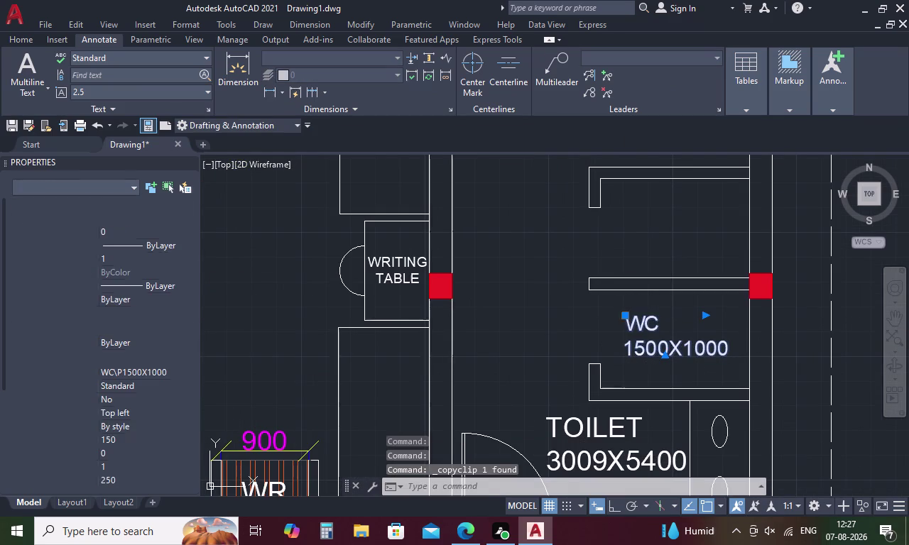
click(622, 243)
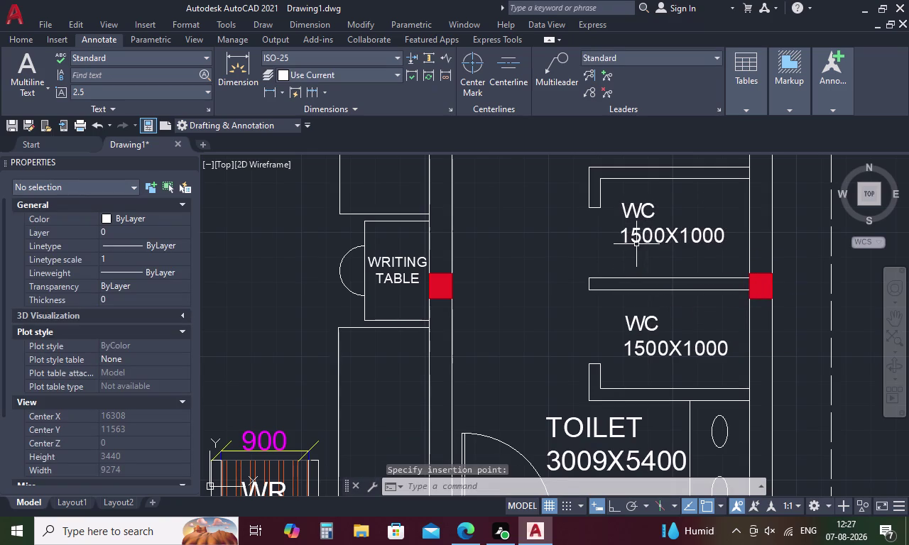
double_click(646, 235)
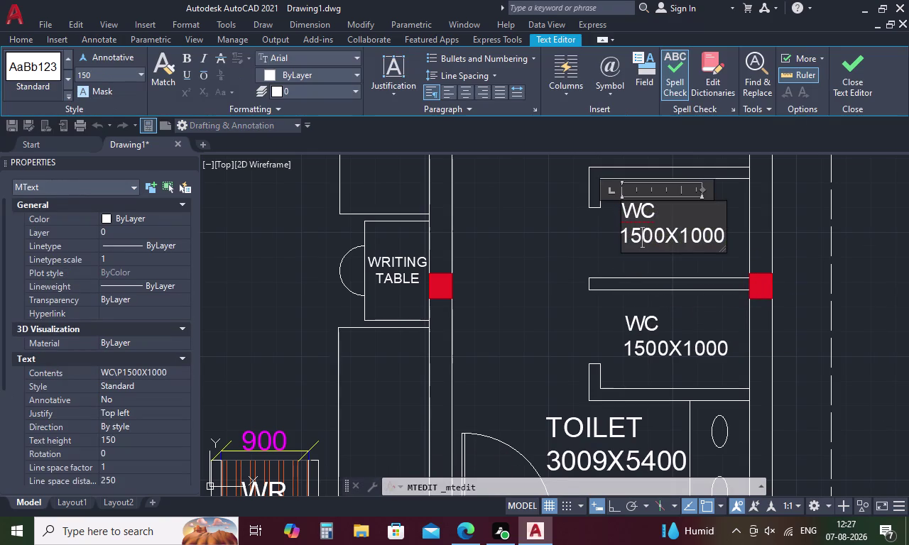
Change the copied label's size to 1500X1500.
click(700, 234)
key(BackSpace)
key(5)
click(602, 250)
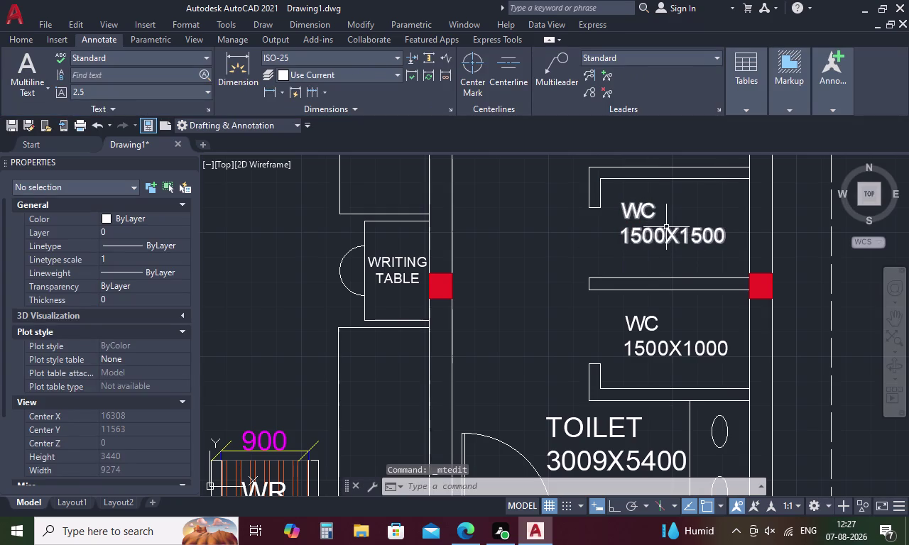
Paste a copy of the WC 1500X1500 label into the top WC.
click(666, 229)
key(ctrl+c)
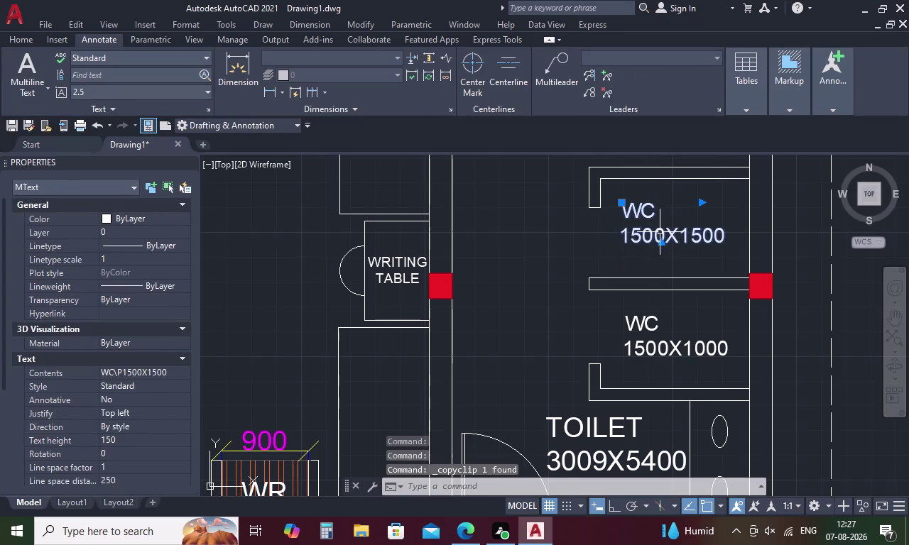
key(ctrl+v)
scroll(down, 3)
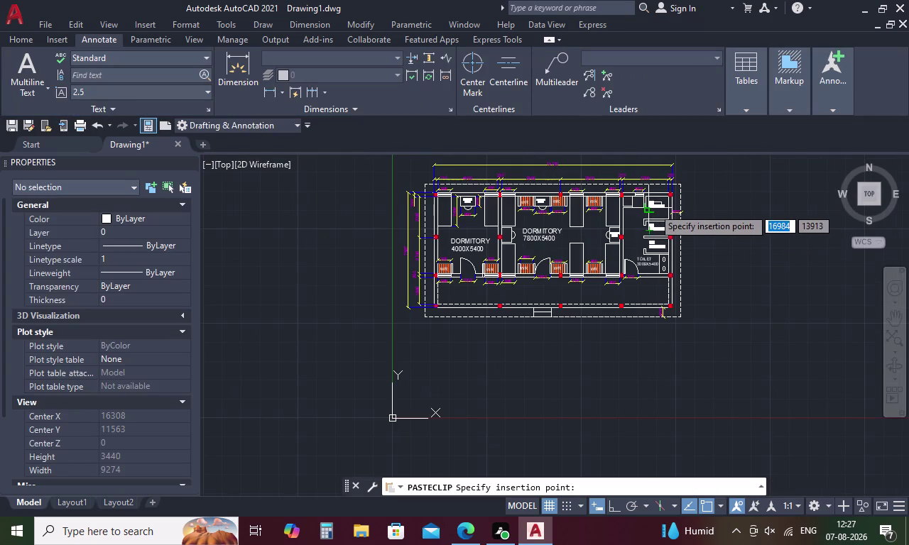
scroll(up, 3)
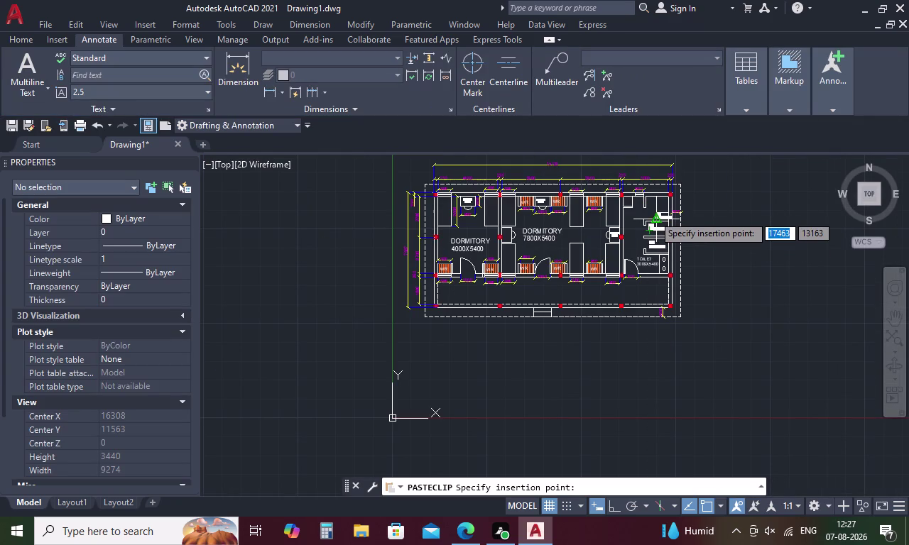
scroll(up, 3)
click(637, 195)
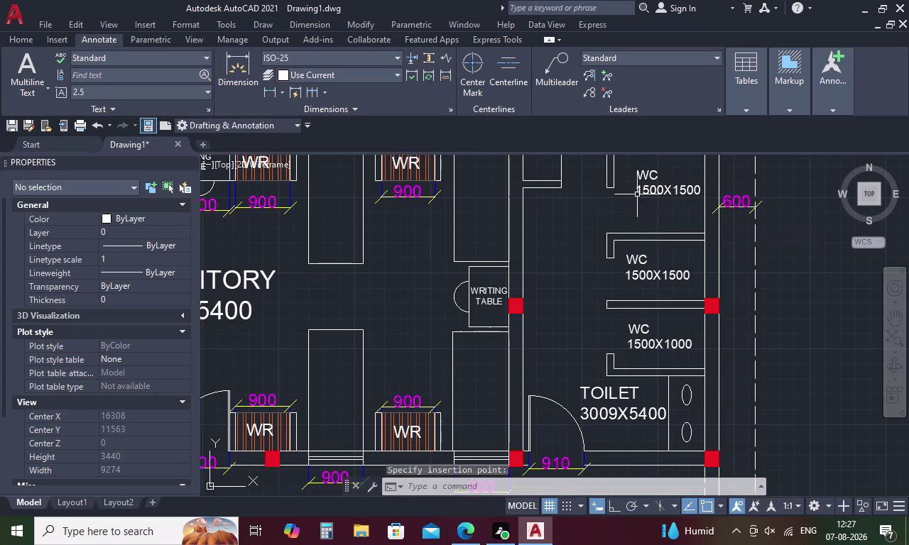
Change the middle WC label back to 1500X1000.
double_click(657, 272)
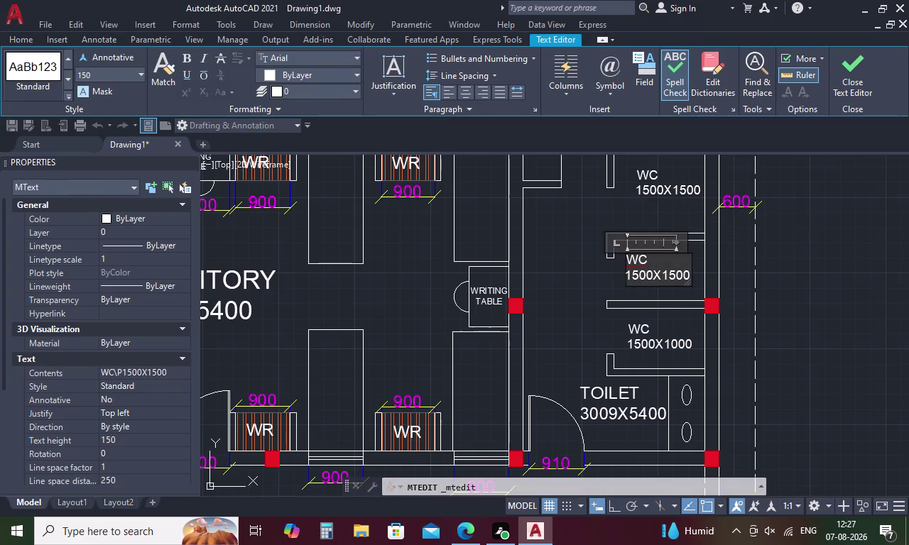
click(673, 274)
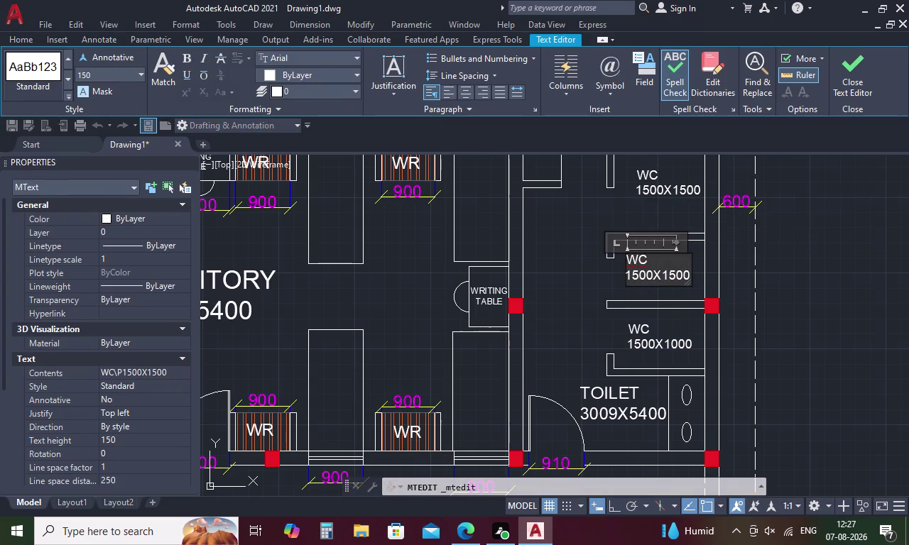
click(677, 275)
key(BackSpace)
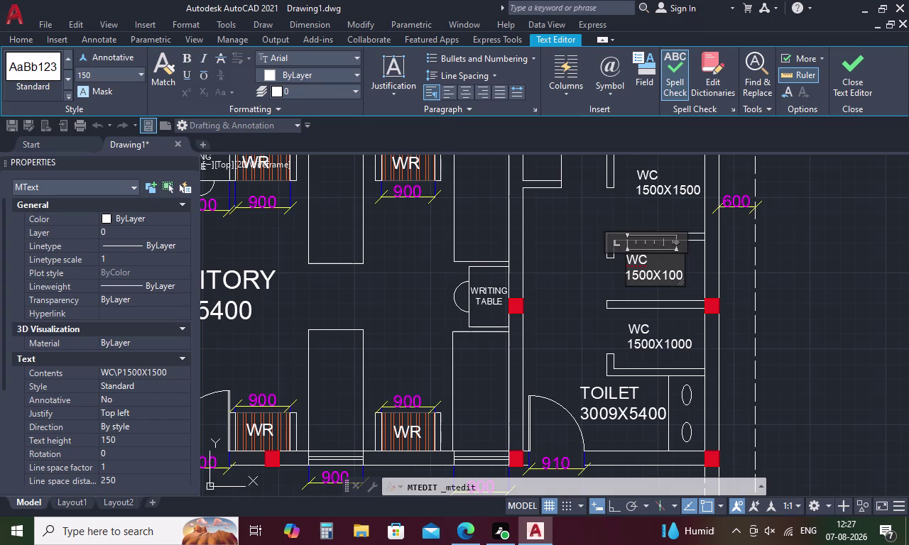
key(0)
click(588, 283)
scroll(down, 3)
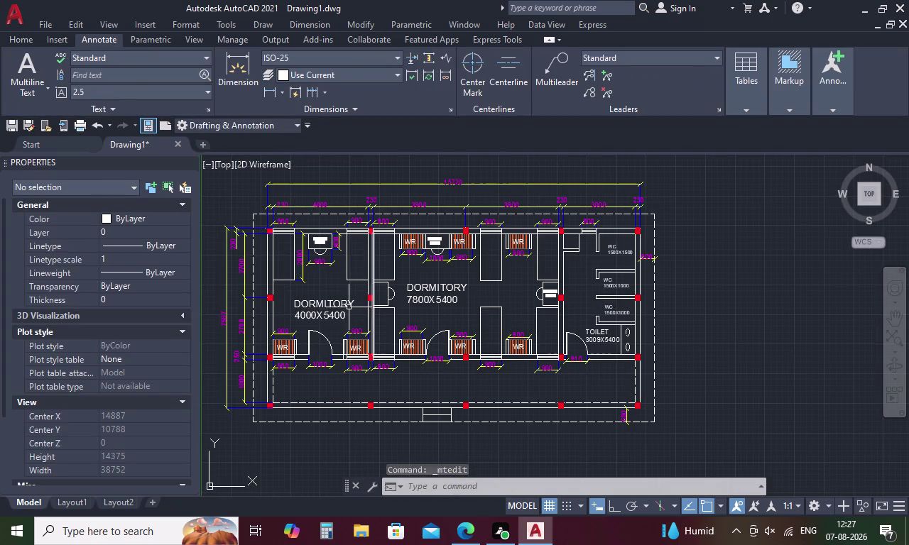
Set the DORMITORY 4000X5400 label's text height to 250.
double_click(314, 306)
drag(347, 318, 339, 313)
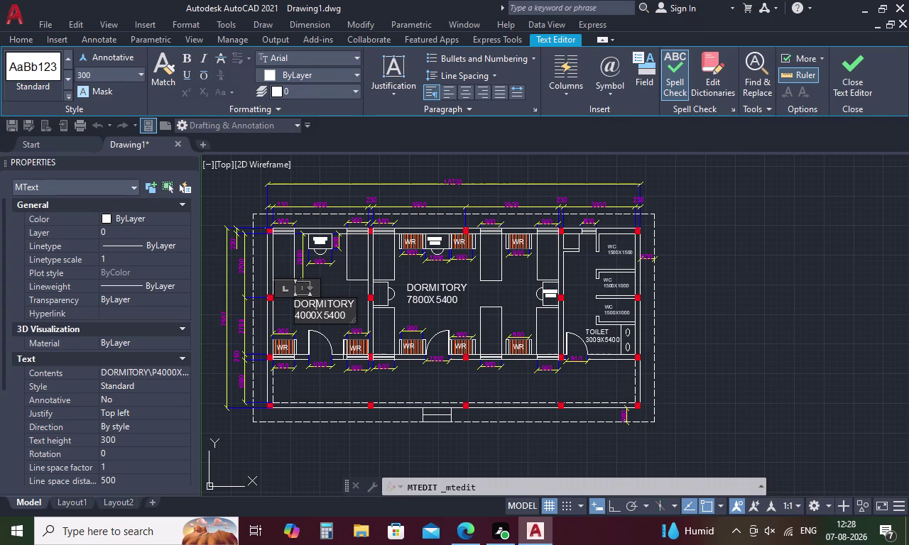
drag(340, 313, 259, 285)
drag(347, 314, 300, 307)
scroll(up, 3)
drag(293, 292, 346, 292)
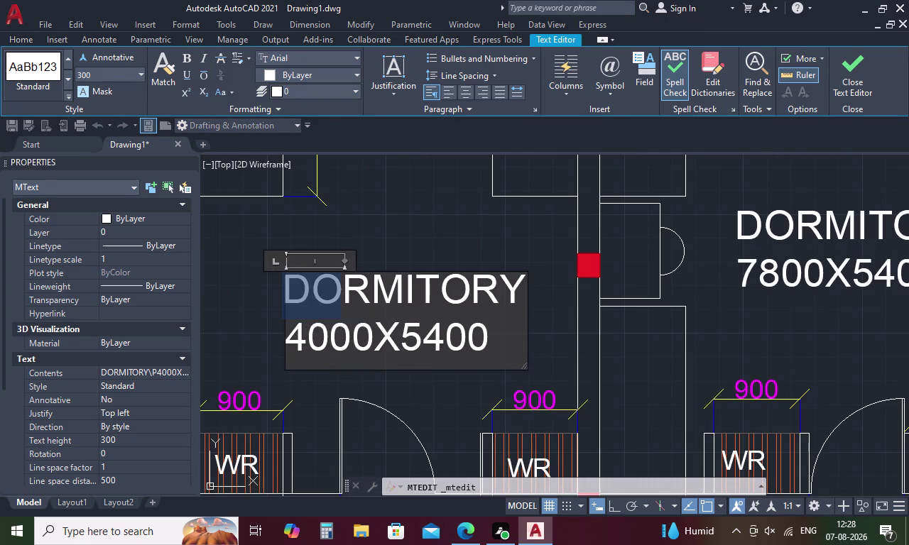
drag(346, 292, 483, 345)
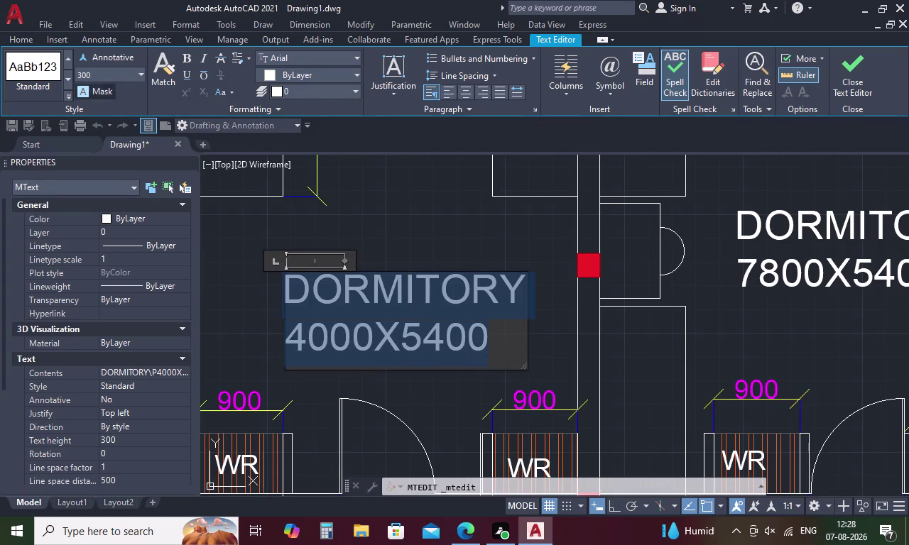
click(91, 73)
key(BackSpace)
text(25)
key(0)
key(Return)
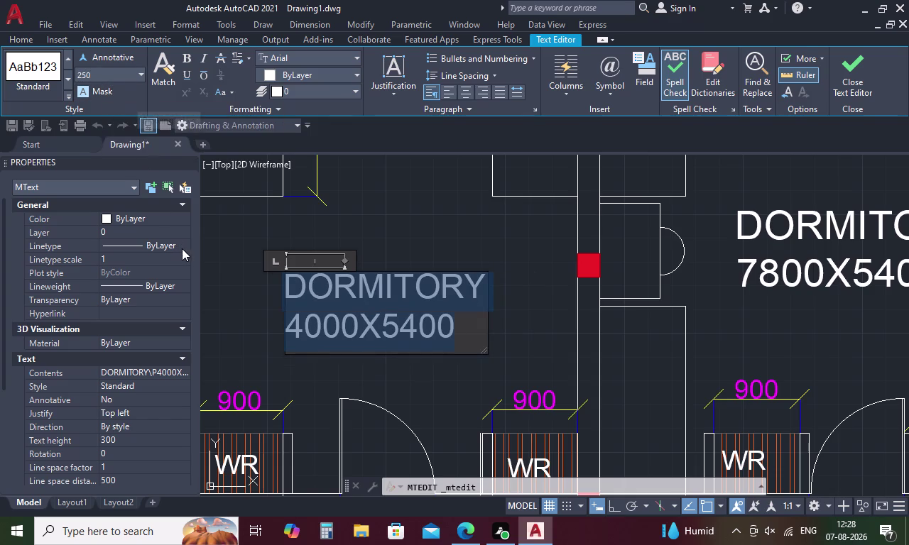
click(239, 286)
scroll(down, 3)
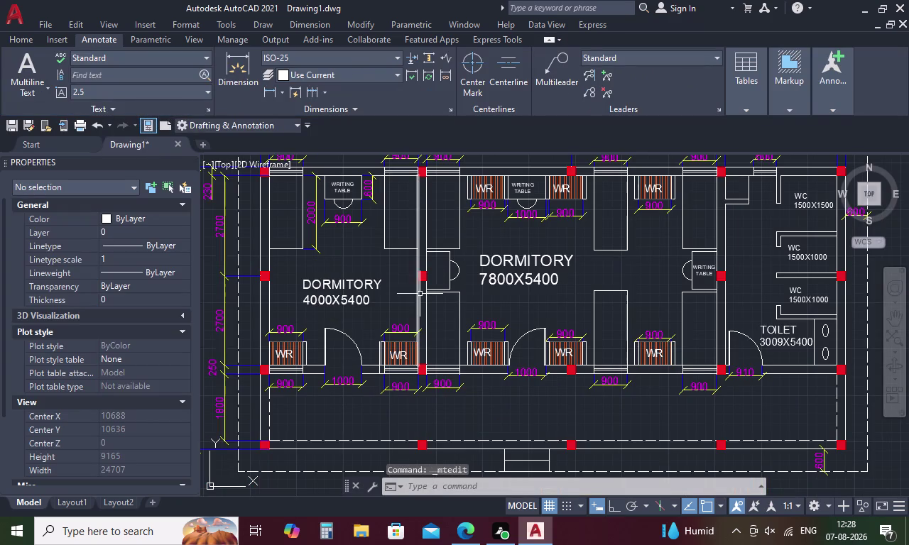
Set the DORMITORY 7800X5400 label's text height to 250.
double_click(498, 280)
drag(563, 278, 473, 272)
drag(559, 277, 495, 279)
drag(556, 278, 474, 260)
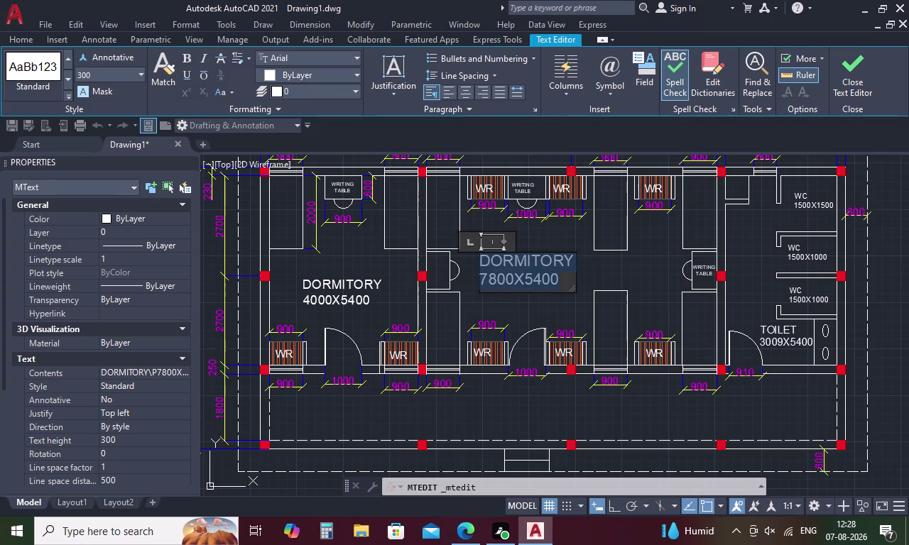
drag(474, 259, 473, 255)
click(112, 74)
key(BackSpace)
key(2)
key(5)
key(0)
key(Return)
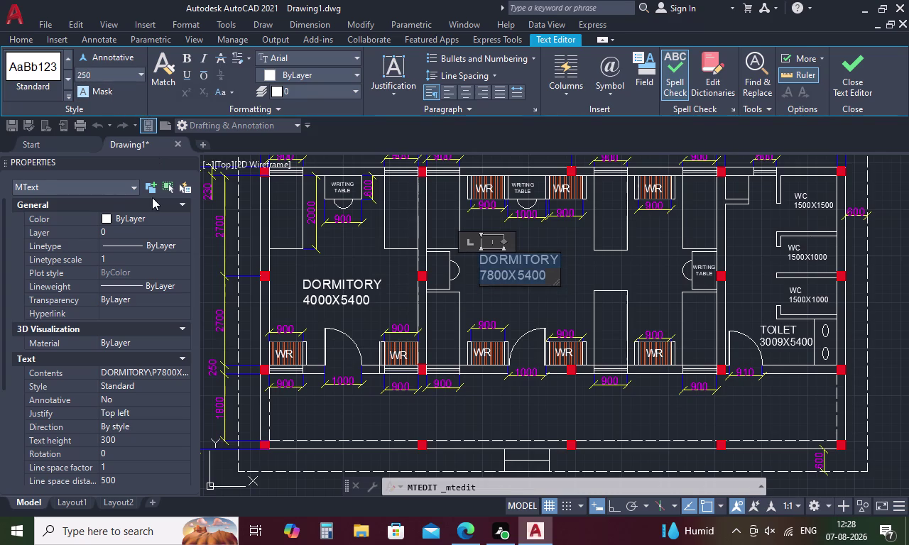
click(293, 266)
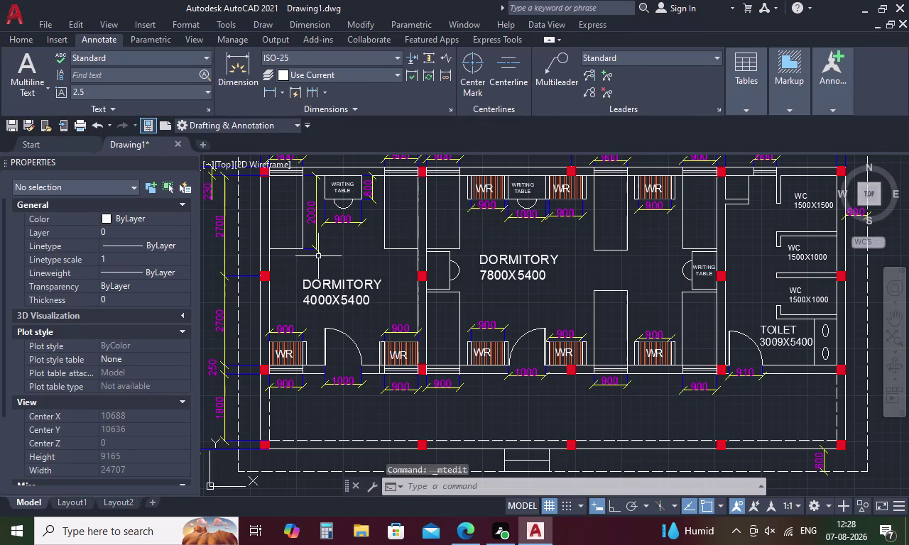
scroll(down, 3)
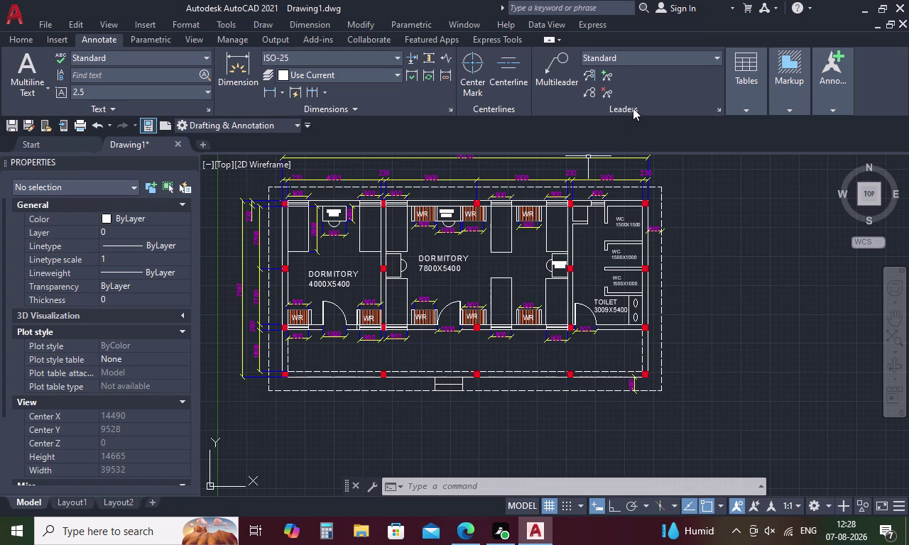
Cancel the first multileader attempt at the lower outer wall, with Ortho on, and start another.
click(558, 79)
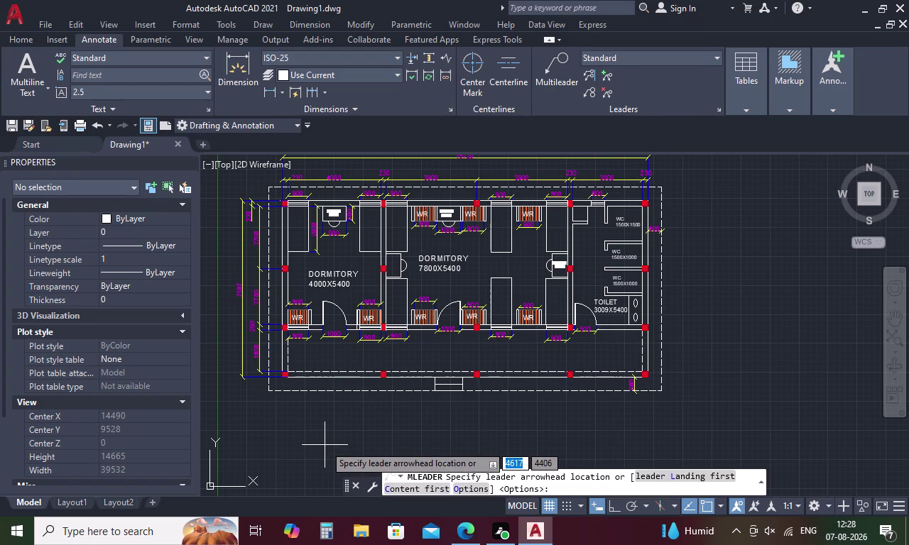
click(331, 374)
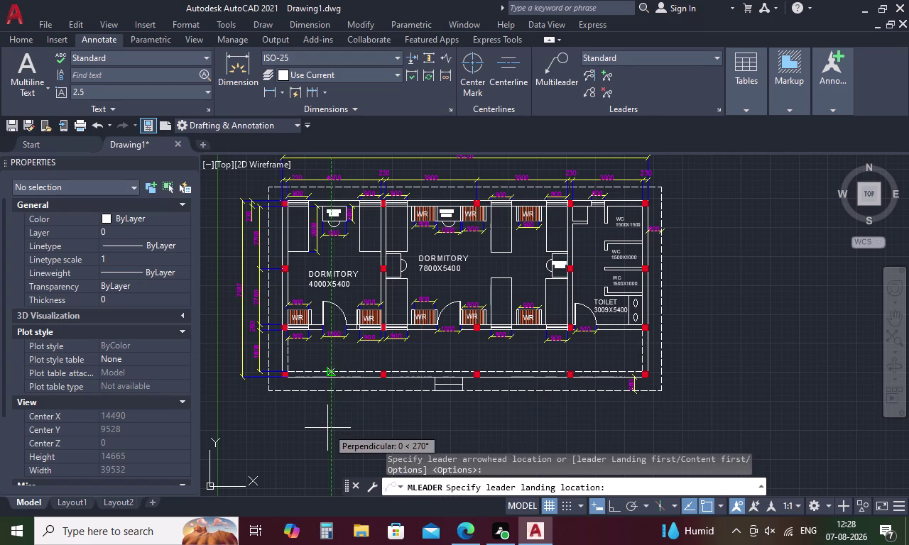
scroll(up, 3)
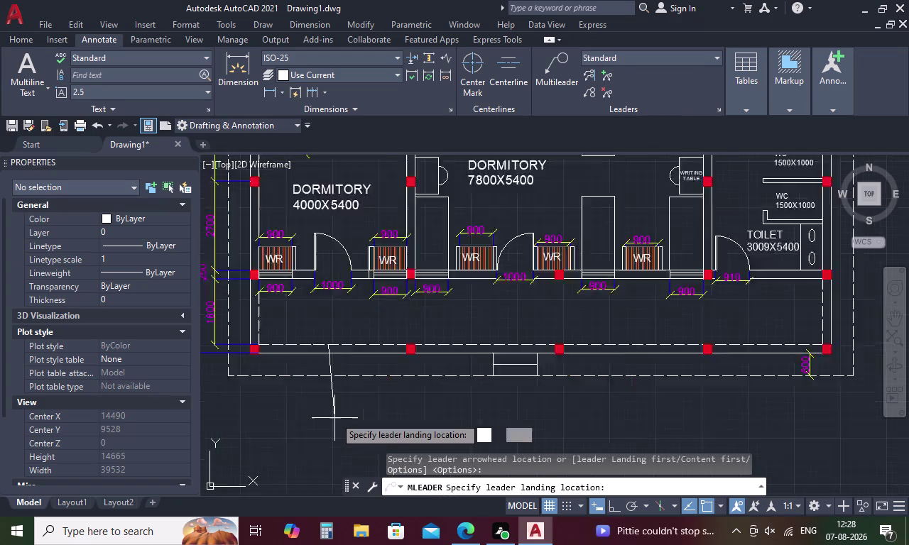
scroll(up, 3)
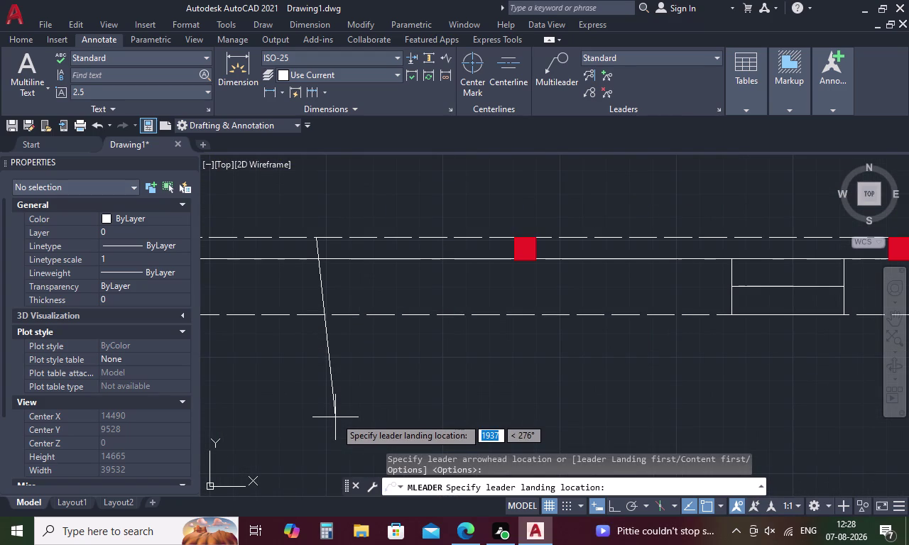
key(F8)
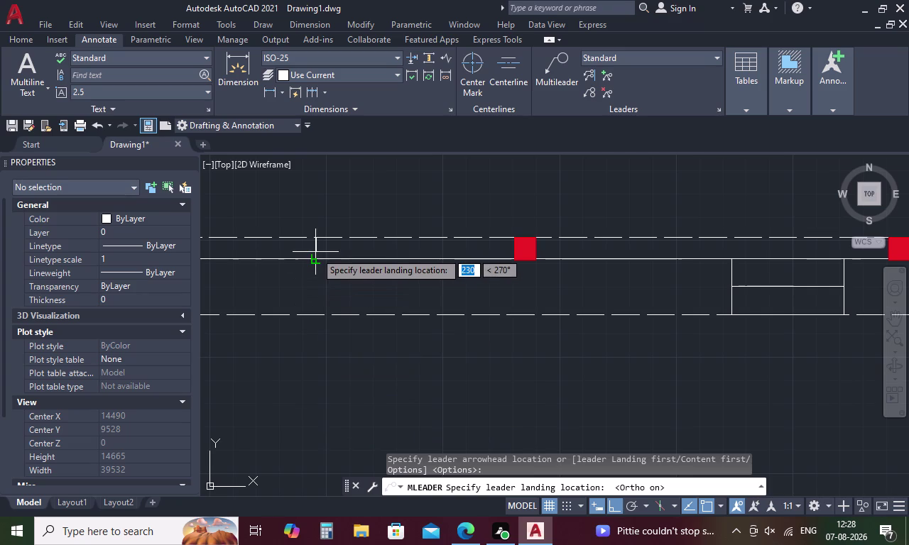
key(Escape)
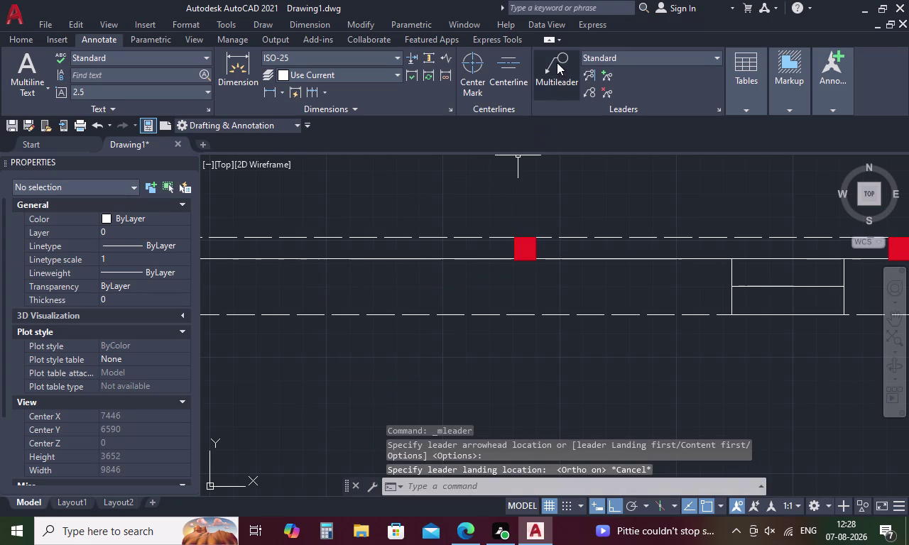
click(556, 60)
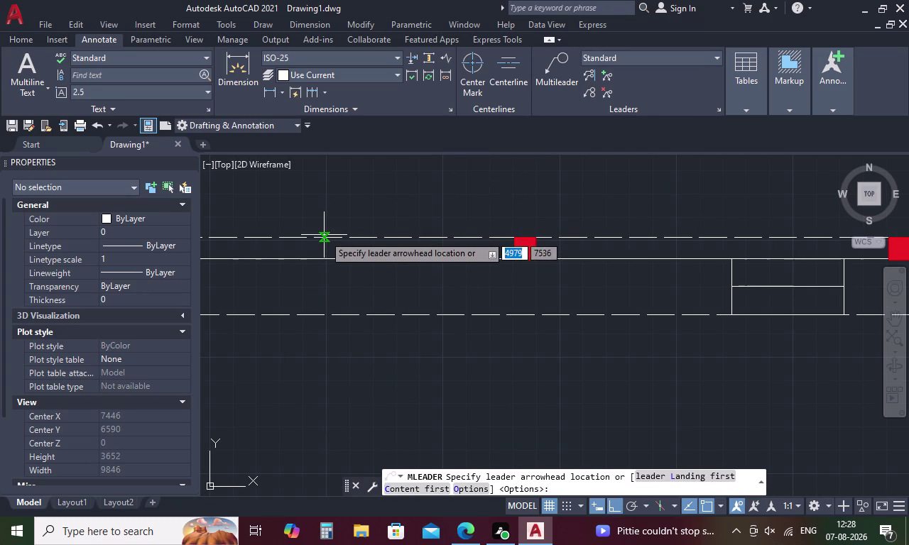
Run the leader from the dashed outer wall to a landing below, text height 250.
click(328, 238)
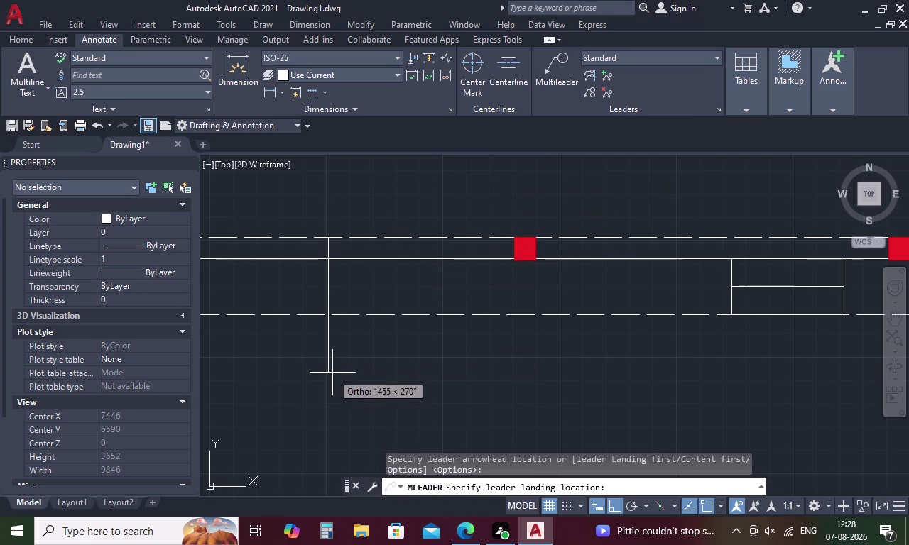
click(334, 359)
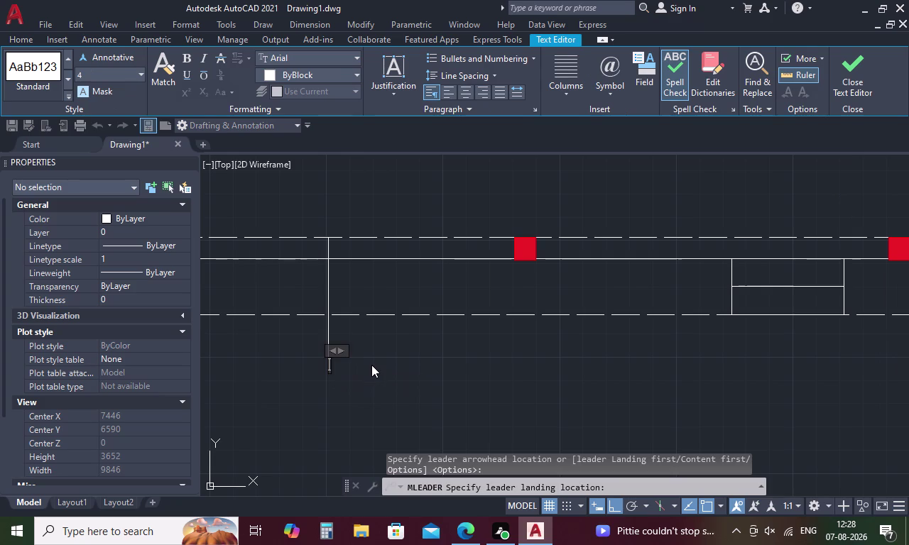
drag(341, 350, 614, 369)
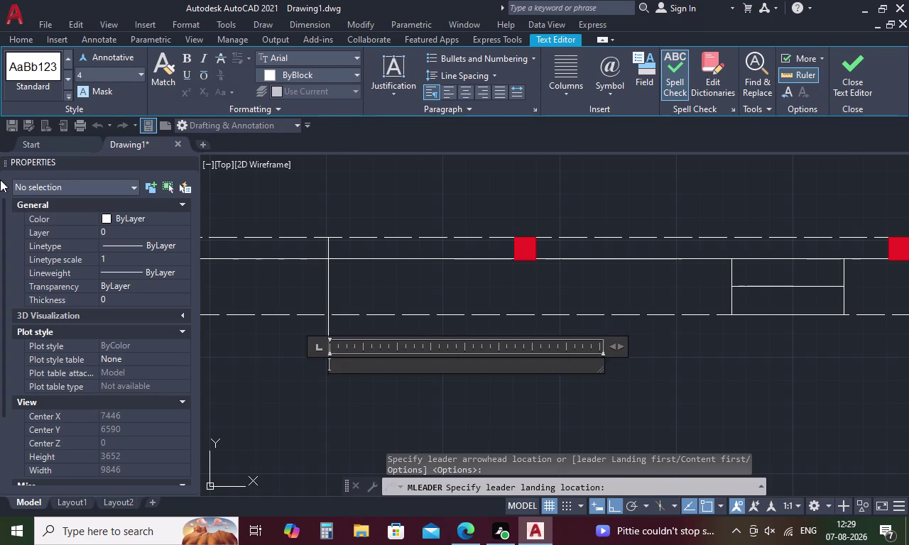
click(91, 76)
key(BackSpace)
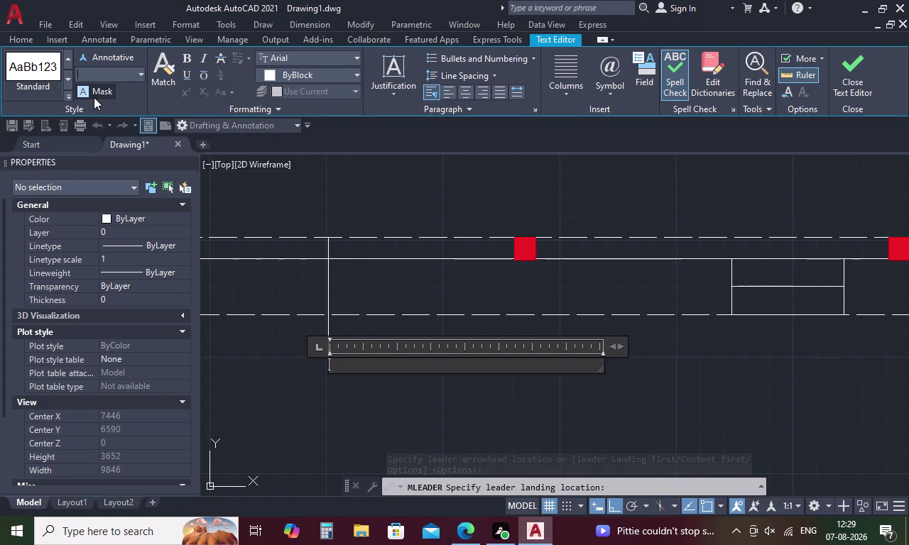
key(2)
key(5)
key(0)
key(Return)
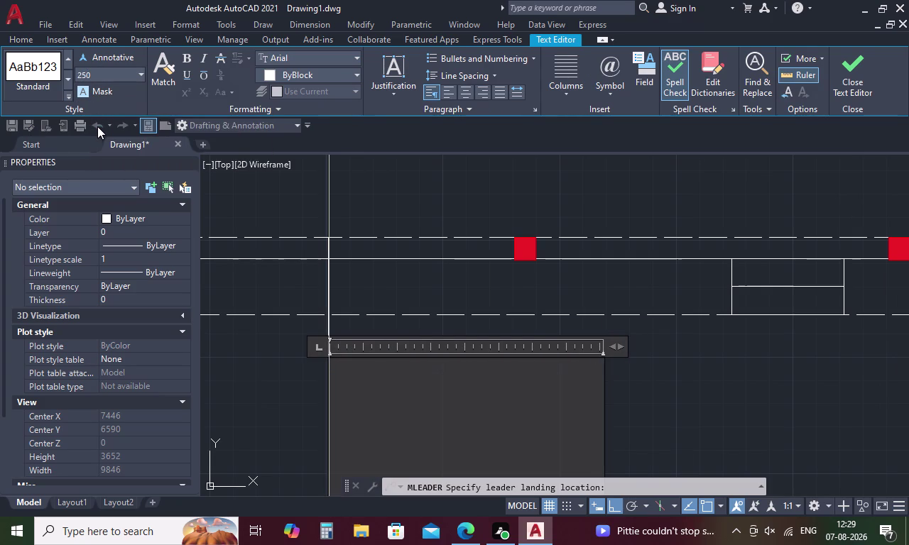
Enter the leader text DWARF WALL.
text(DWARF)
key(space)
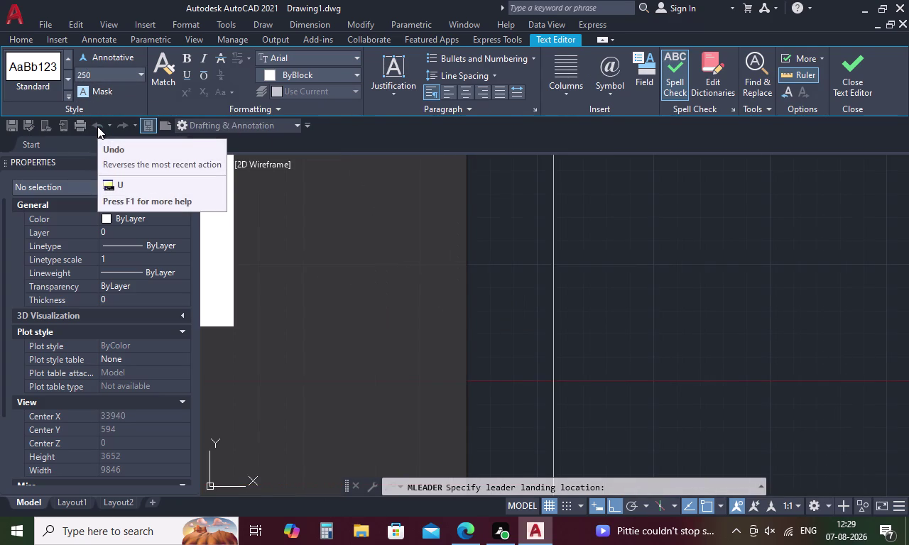
text(WALL)
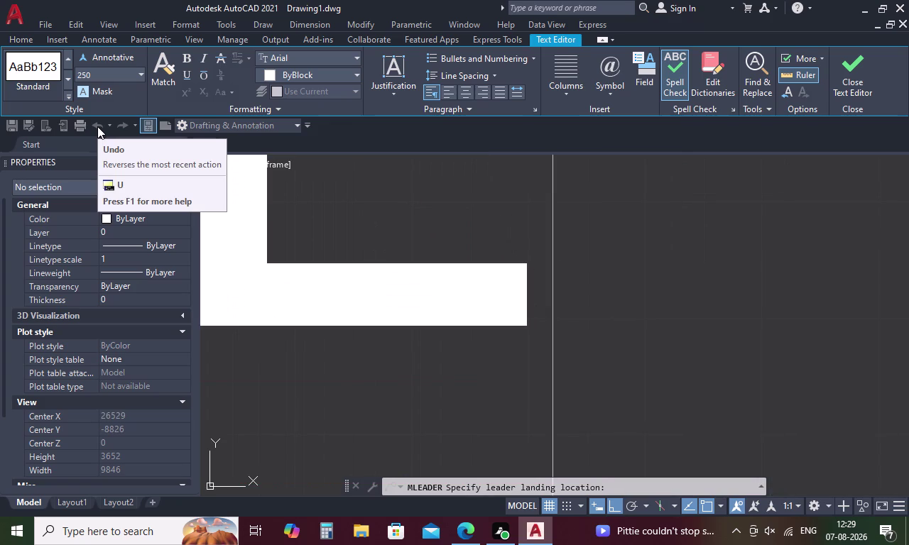
click(628, 286)
click(624, 285)
scroll(down, 3)
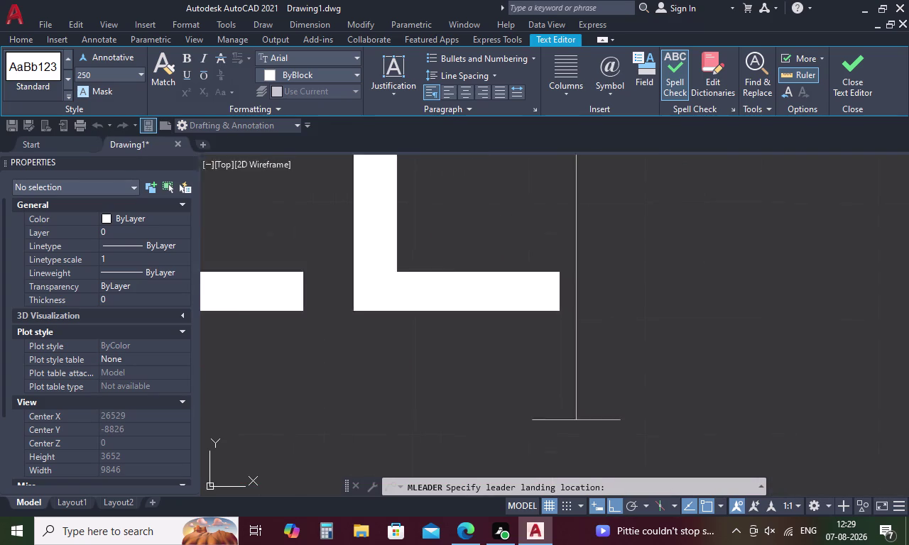
scroll(down, 3)
scroll(down, 3)
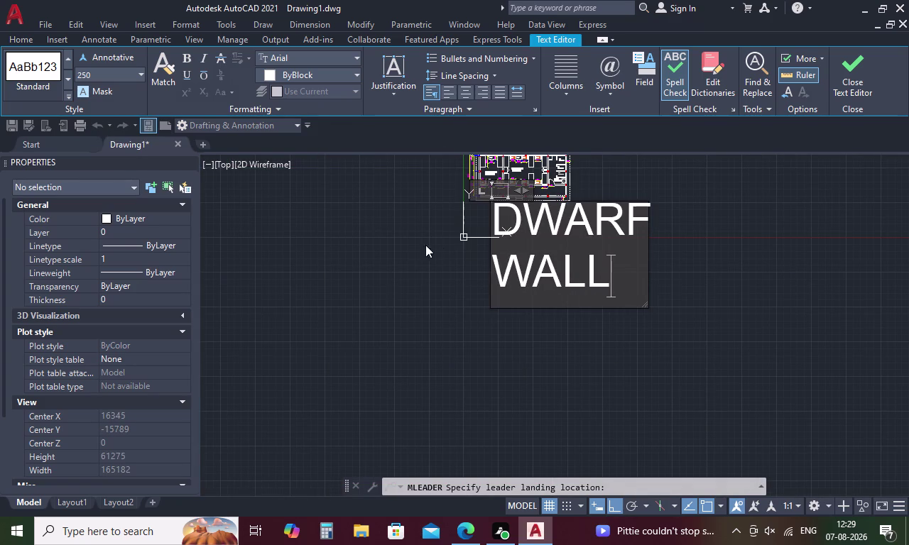
click(403, 254)
Widen the DWARF WALL text box so the label fits on one line.
scroll(up, 3)
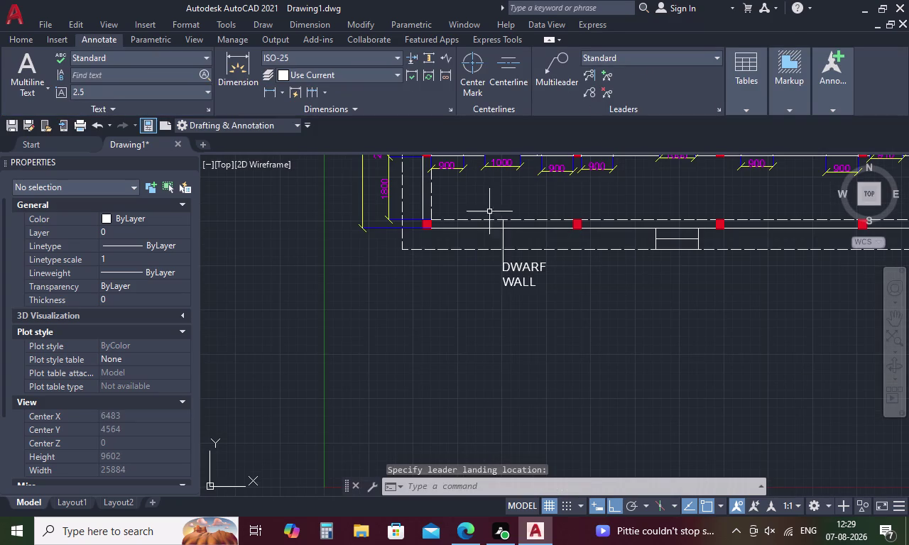
double_click(516, 267)
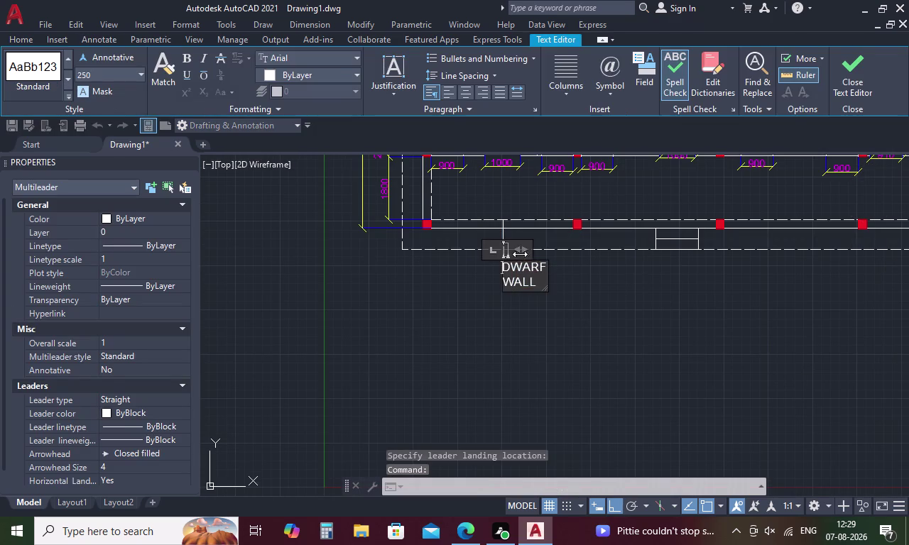
drag(524, 250, 611, 251)
click(536, 316)
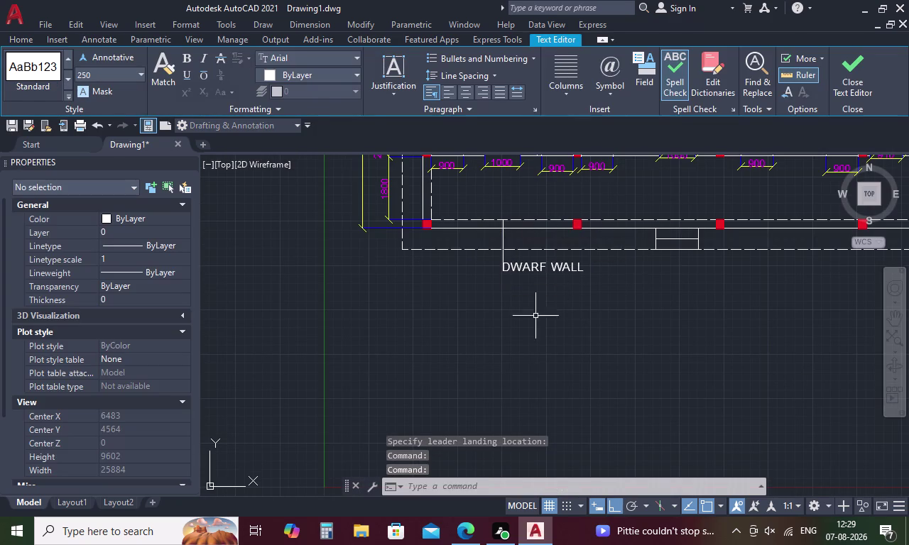
scroll(down, 3)
scroll(up, 3)
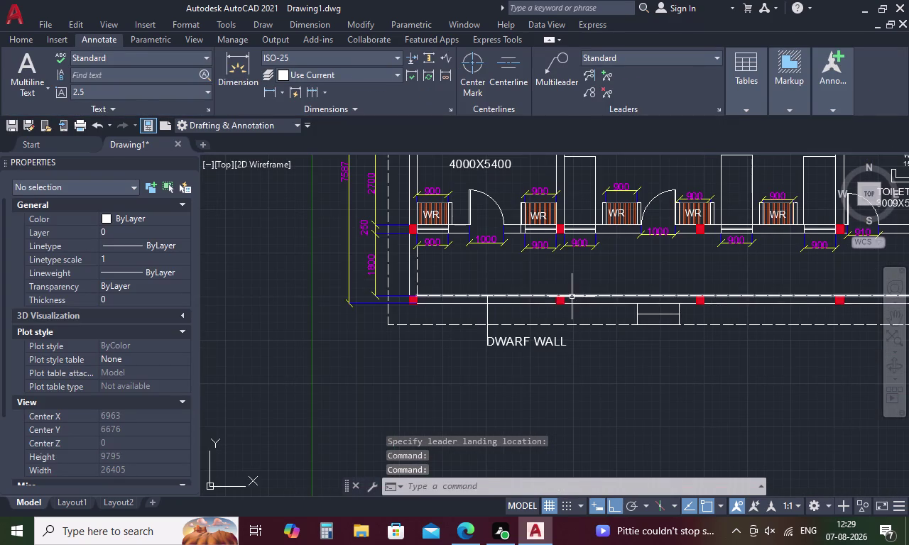
middle_drag(573, 297, 266, 300)
scroll(down, 3)
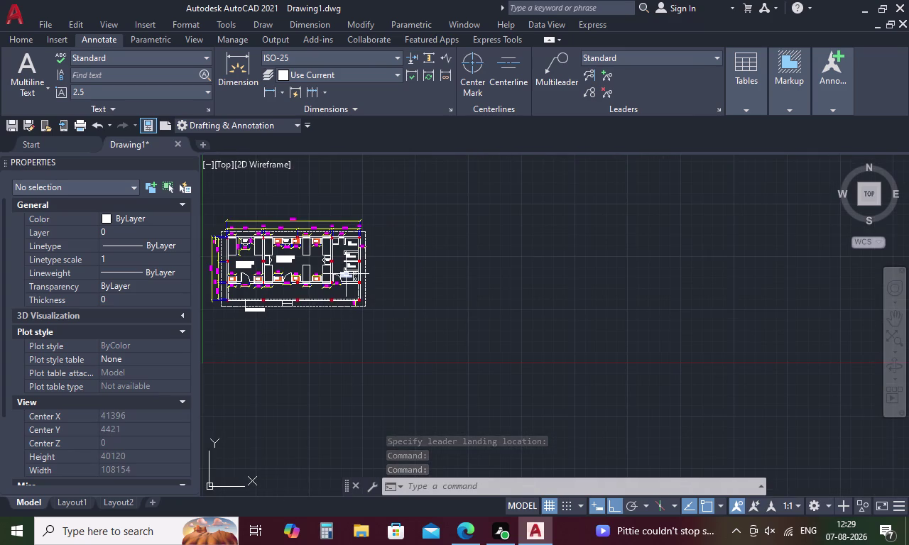
scroll(up, 3)
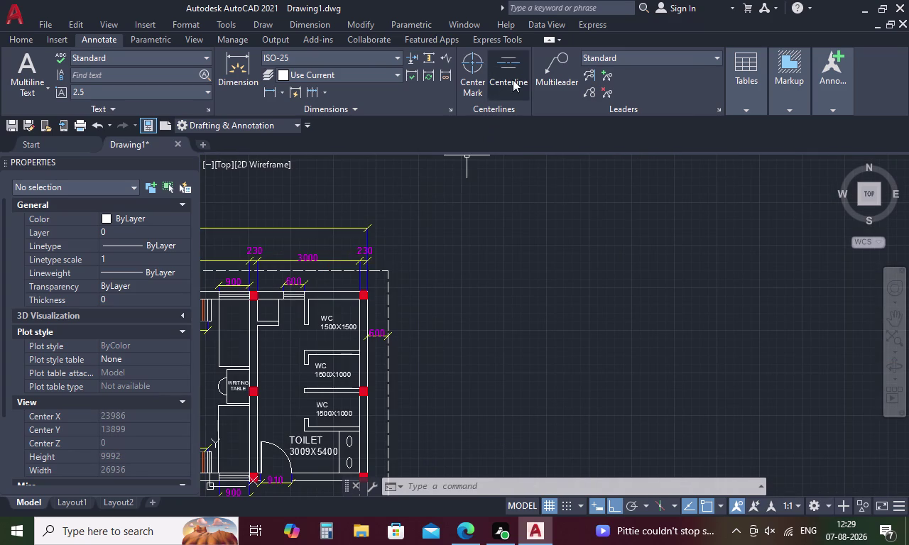
Start a multileader with its arrowhead on the outer wall beside the WC, landing to the right.
click(548, 71)
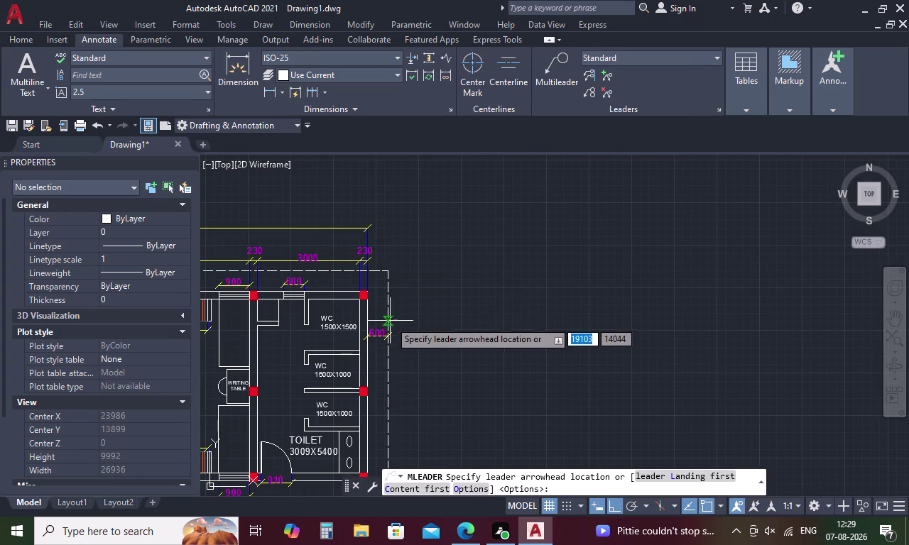
click(387, 320)
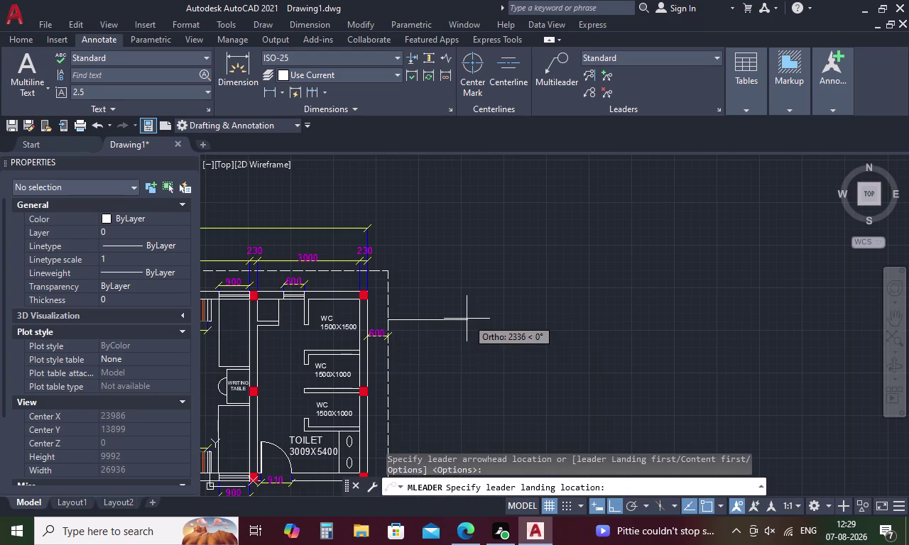
click(422, 314)
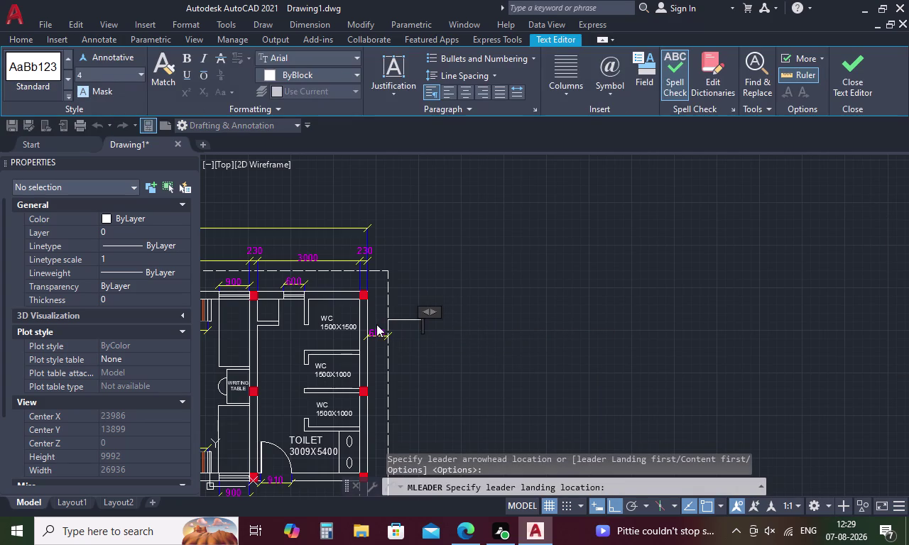
scroll(up, 3)
scroll(up, 3)
scroll(down, 3)
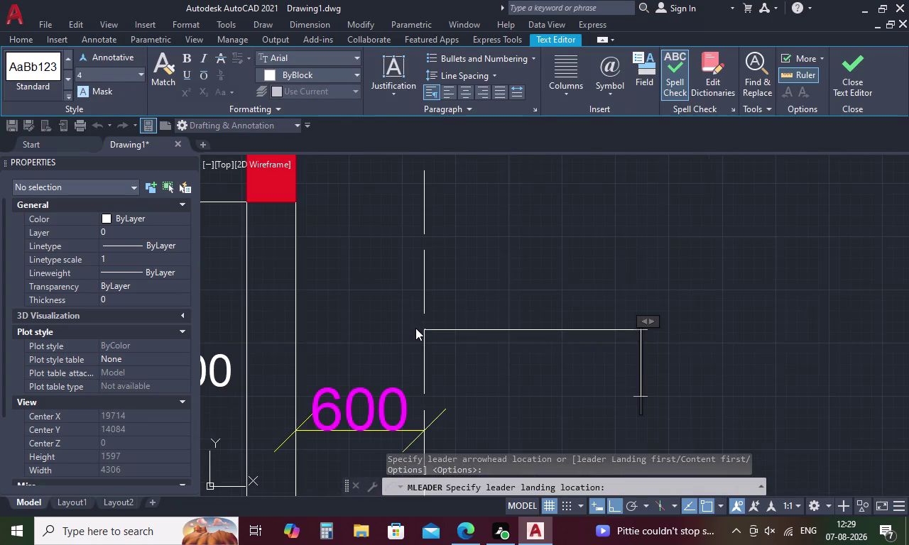
middle_drag(615, 319, 457, 277)
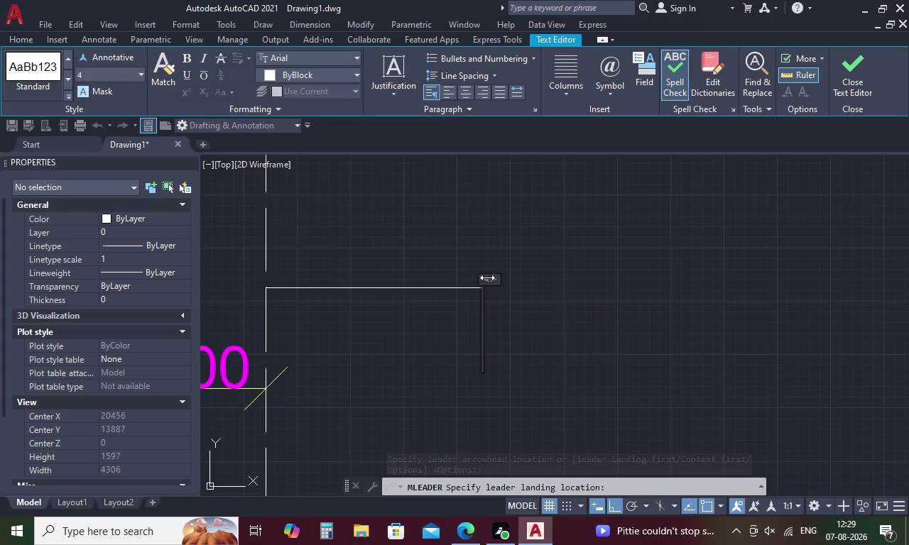
Size the leader's text box and set the text height to 250.
drag(492, 278, 837, 285)
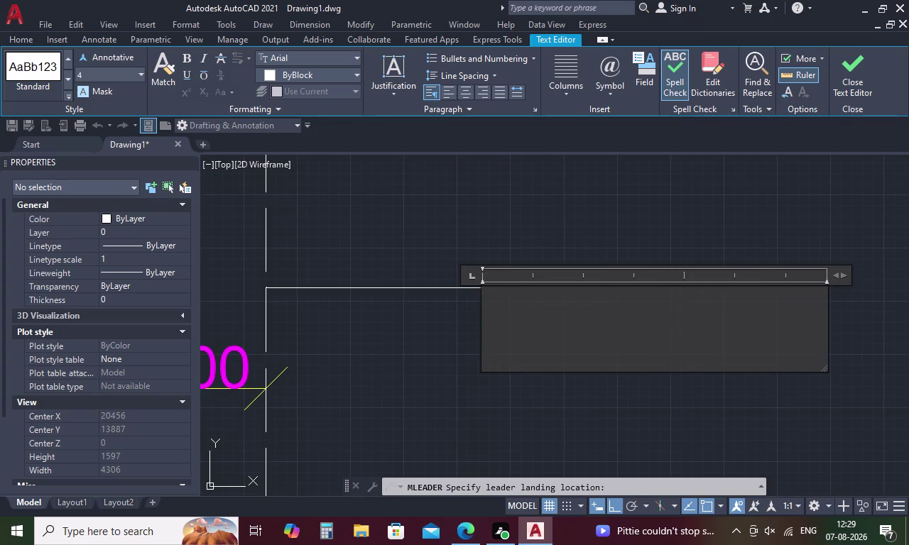
click(86, 73)
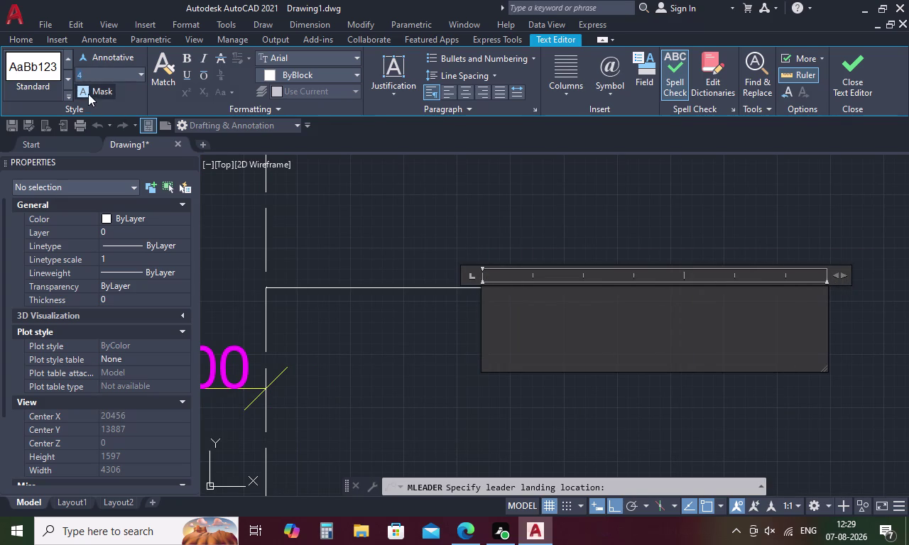
key(BackSpace)
text(25)
key(0)
key(Return)
Enter the note text ROOF PROJECTION on two lines.
key(r)
text(OO)
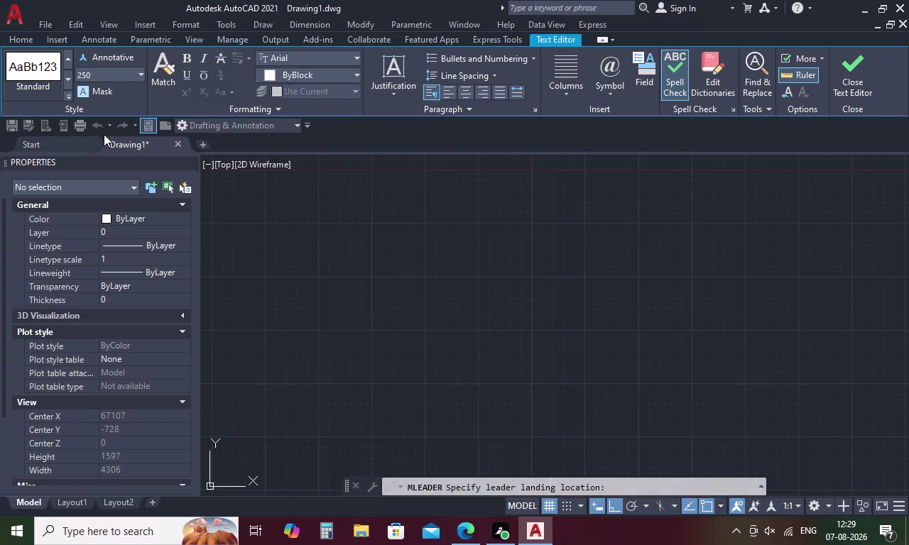
key(f)
key(space)
text(P)
text(R)
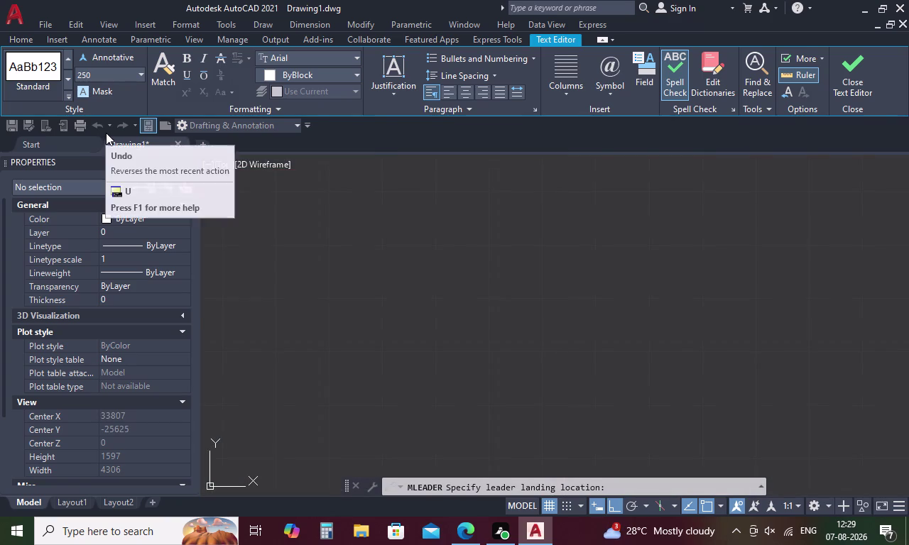
text(OJ)
text(EC)
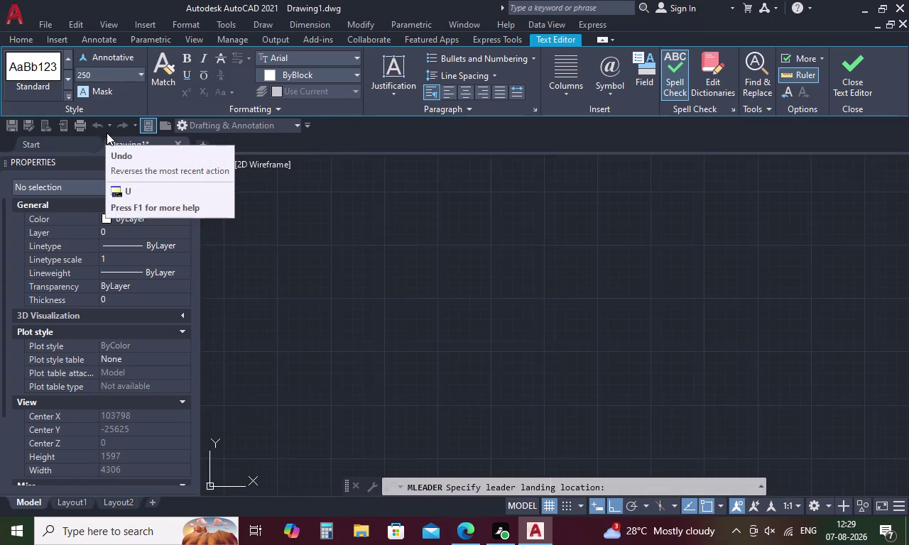
text(TION)
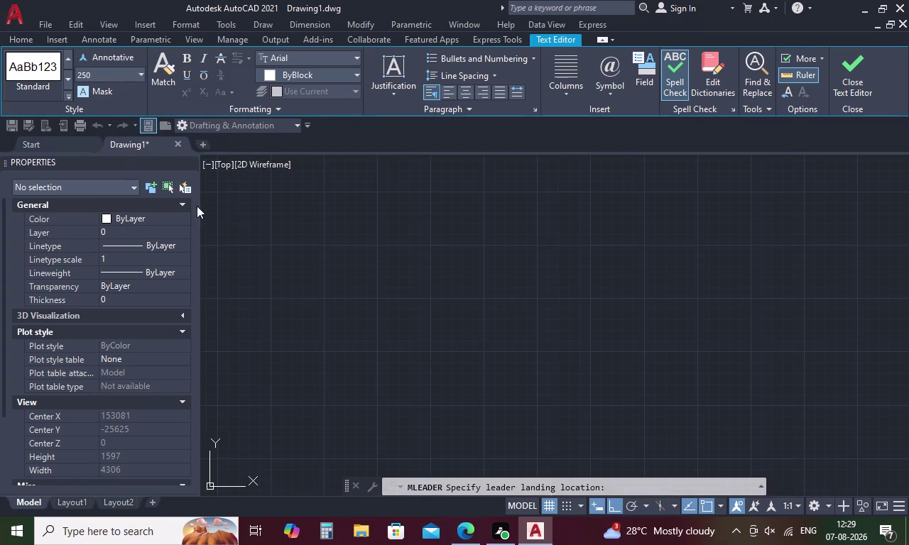
Bring the full note into view and finish placing the ROOF PROJECTION leader.
scroll(down, 3)
scroll(down, 3)
scroll(down, 3)
scroll(down, 3)
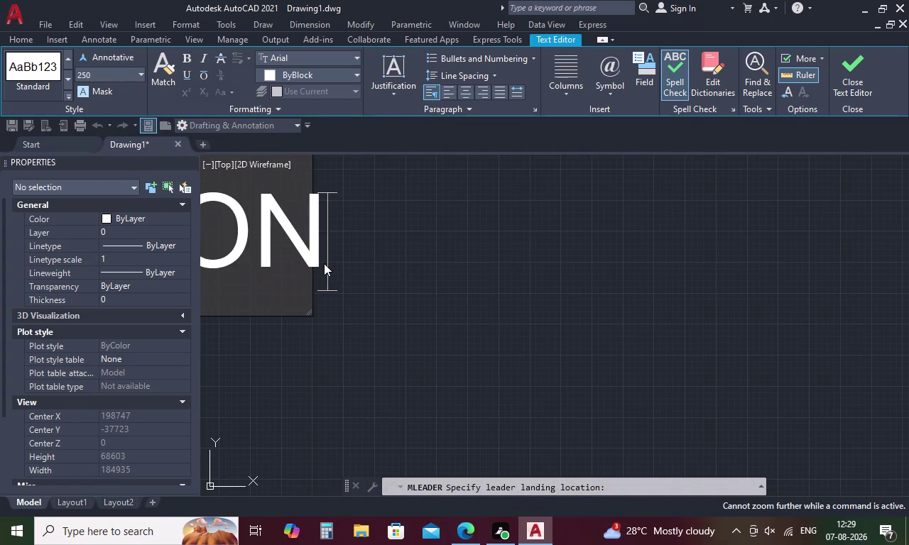
scroll(down, 3)
scroll(down, 3)
scroll(down, 3)
middle_drag(316, 276, 520, 293)
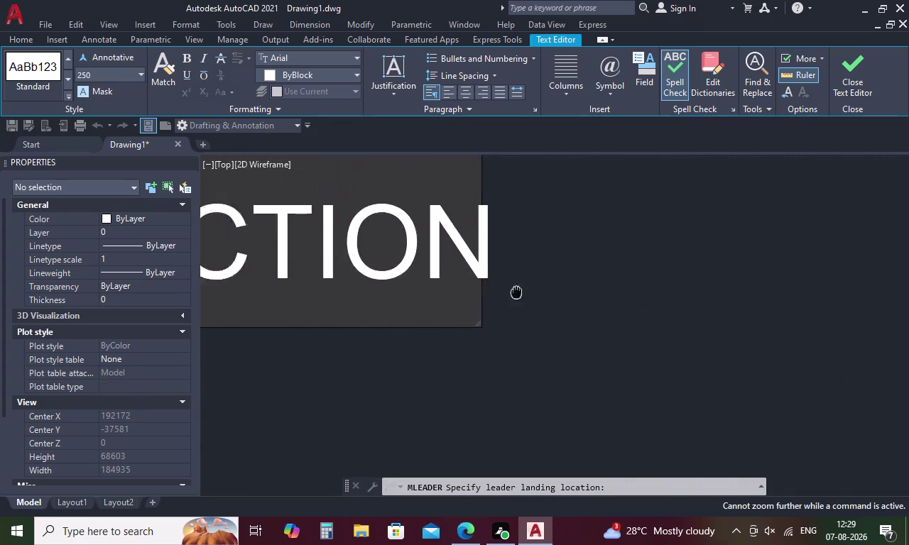
middle_drag(521, 293, 621, 311)
scroll(down, 3)
scroll(down, 3)
scroll(down, 3)
middle_drag(406, 321, 420, 320)
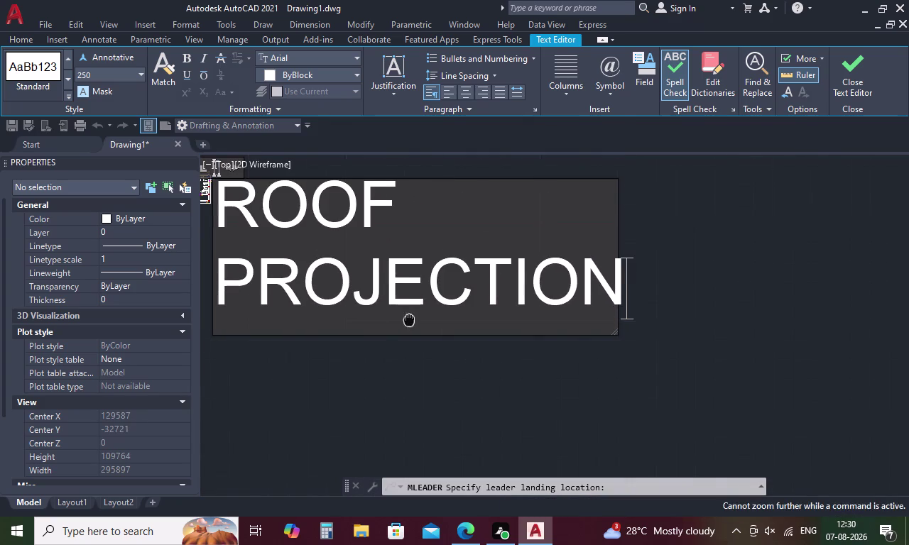
middle_drag(419, 320, 464, 320)
click(420, 373)
scroll(down, 3)
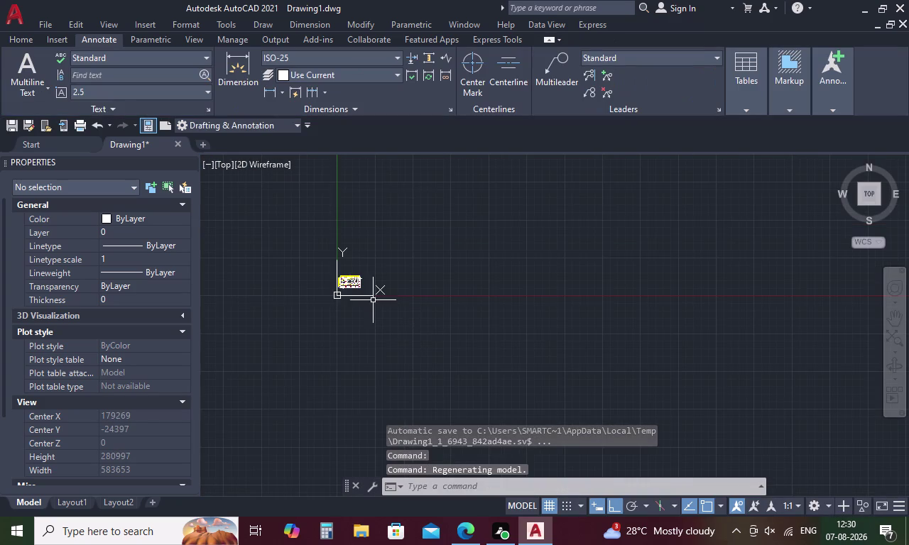
scroll(up, 3)
scroll(up, 3)
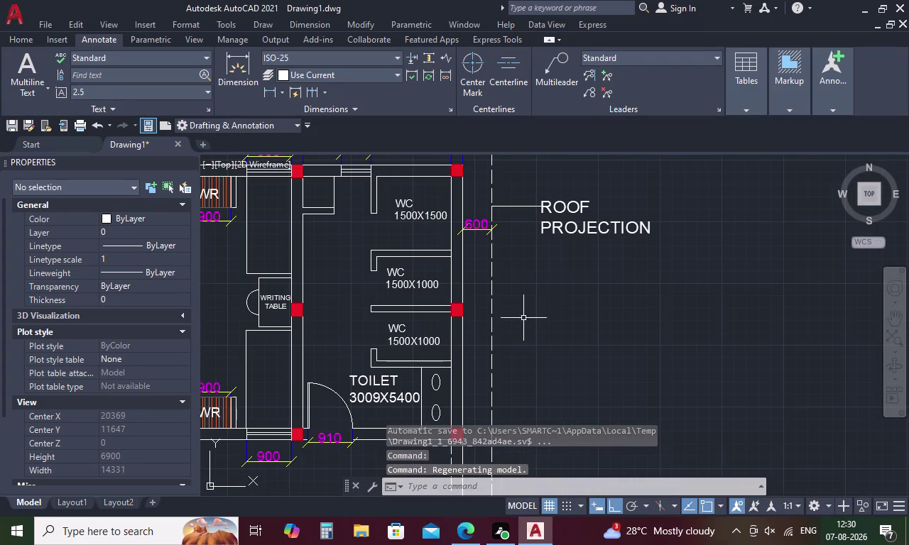
scroll(down, 3)
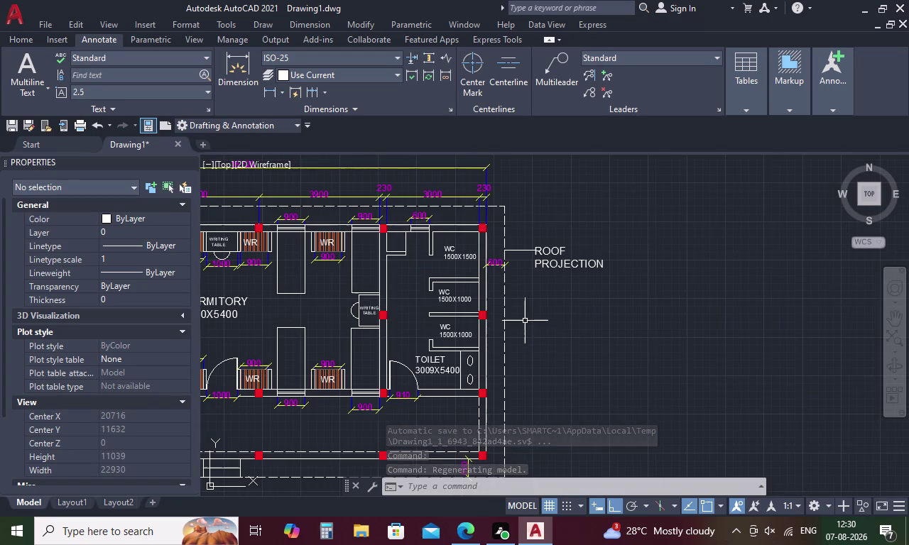
middle_drag(525, 321, 533, 245)
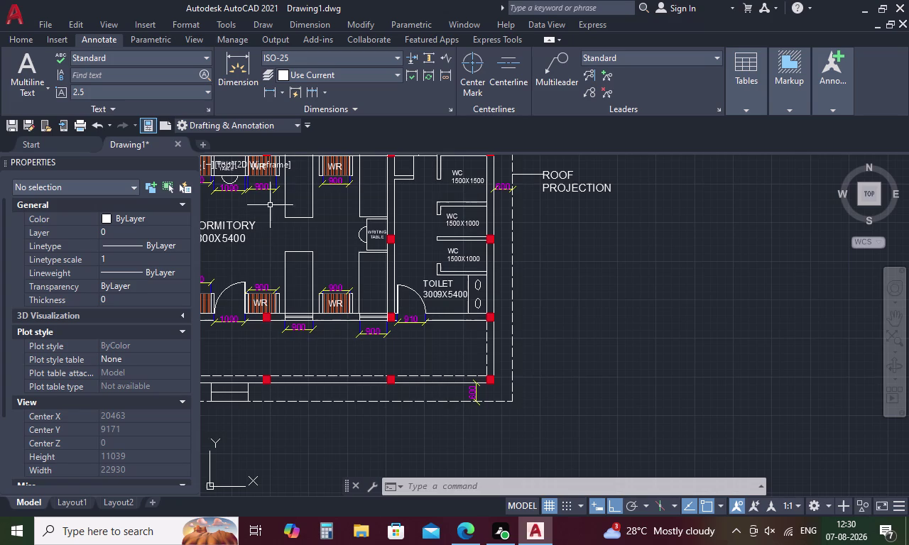
Dimension the step's 1200 width below the dwarf wall with a linear dimension.
click(266, 85)
middle_drag(302, 348, 526, 286)
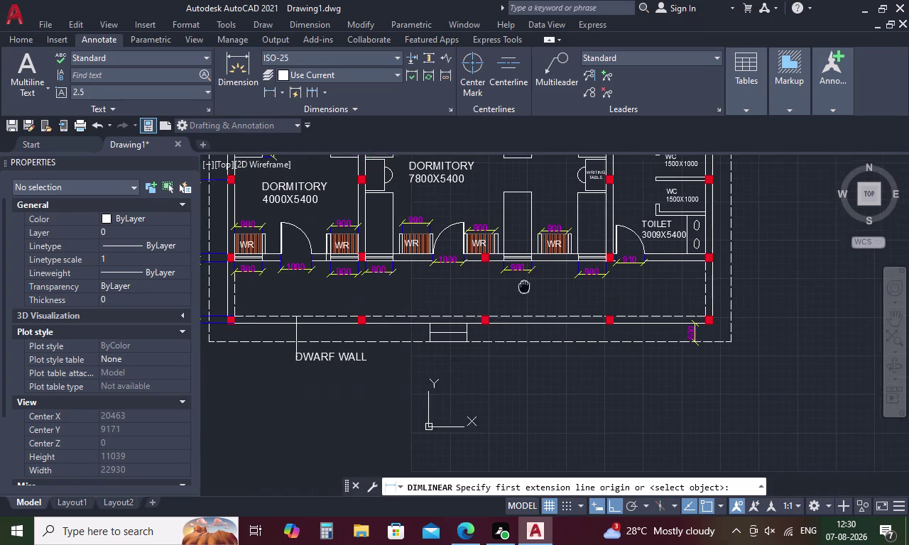
middle_drag(526, 286, 527, 287)
scroll(up, 3)
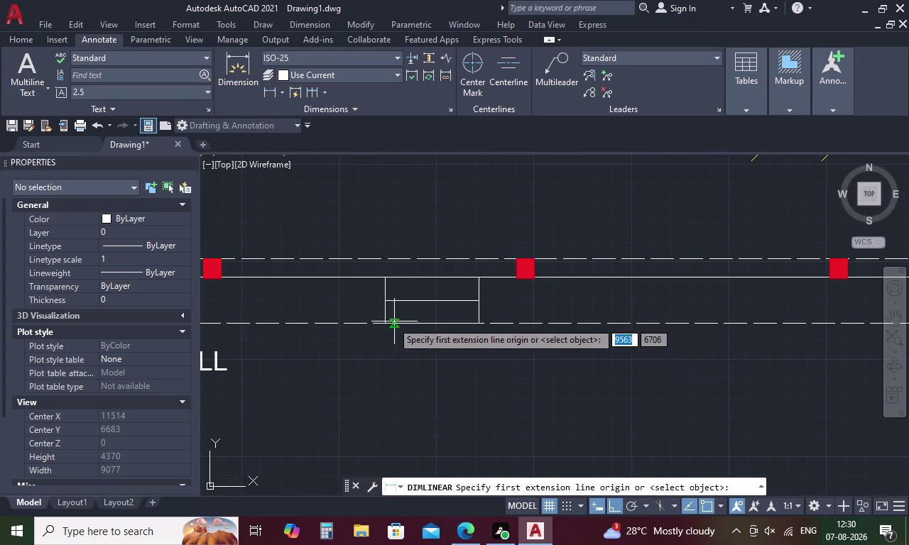
click(384, 321)
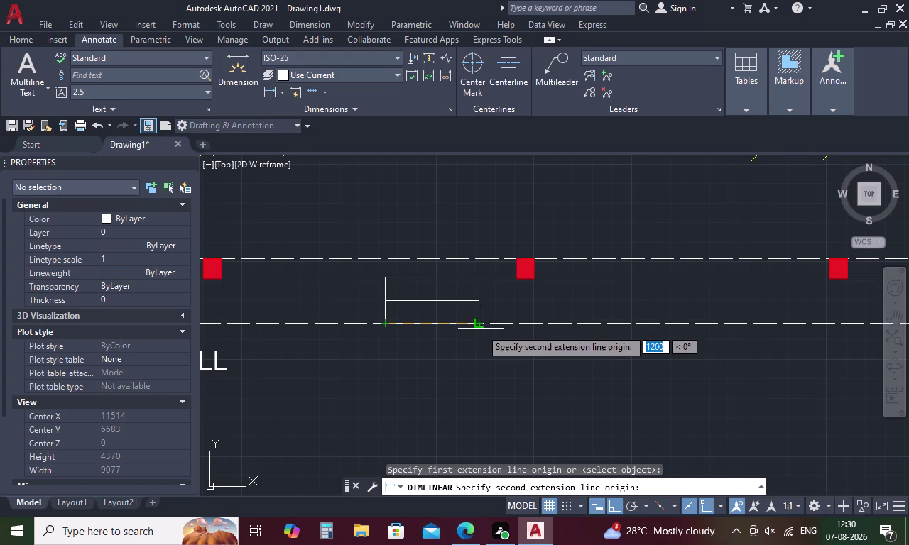
click(479, 319)
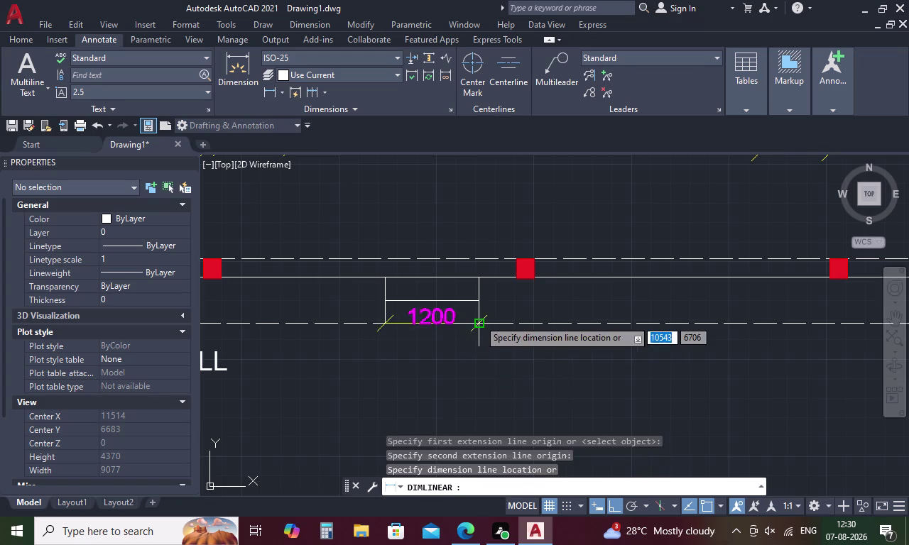
click(478, 367)
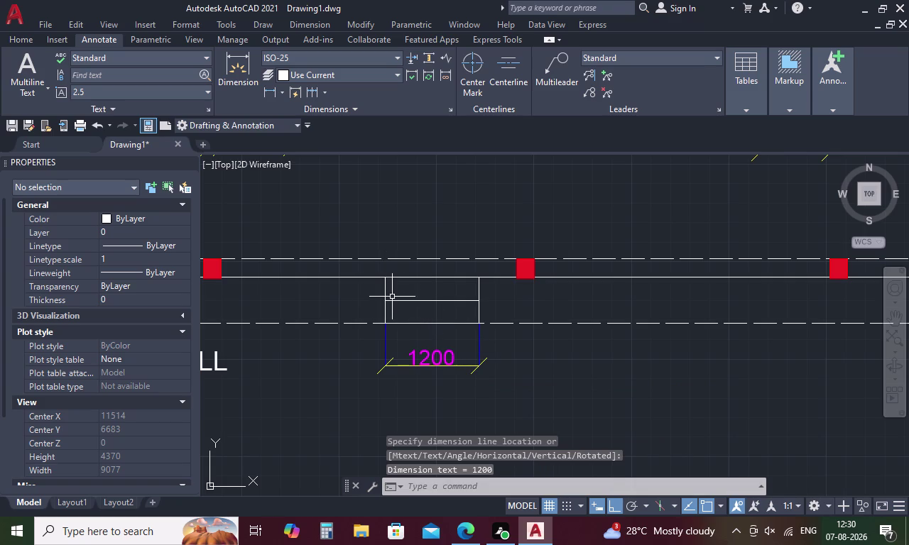
Add the 300 linear dimensions on the step's left and right sides.
key(space)
click(384, 279)
click(385, 305)
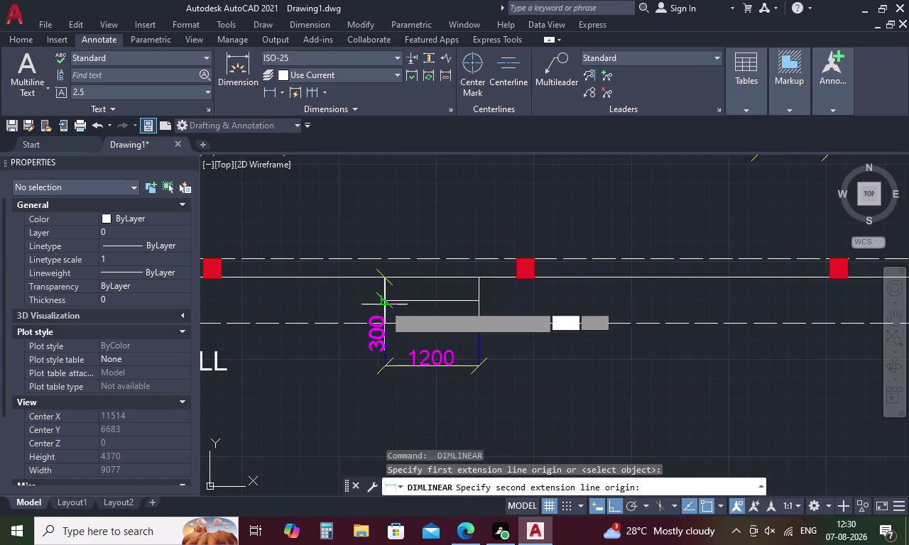
click(356, 305)
key(space)
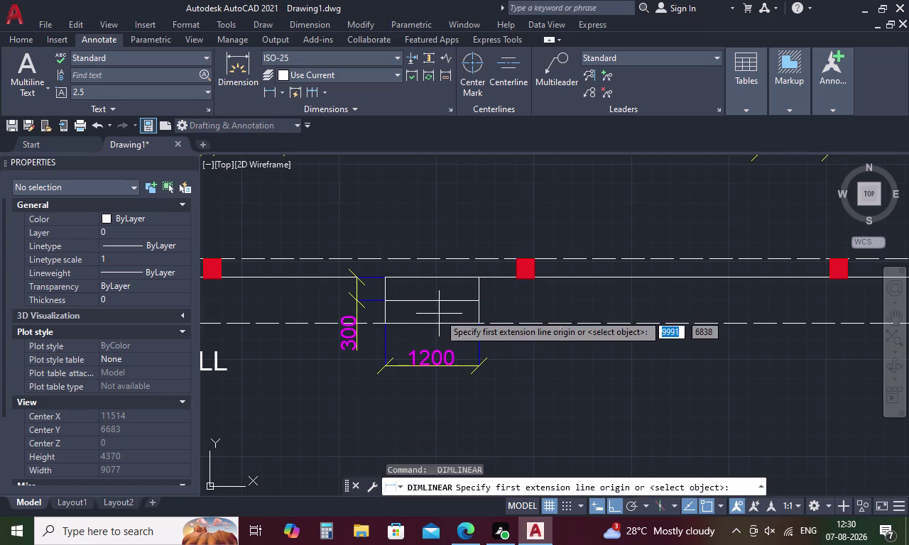
click(480, 301)
click(476, 319)
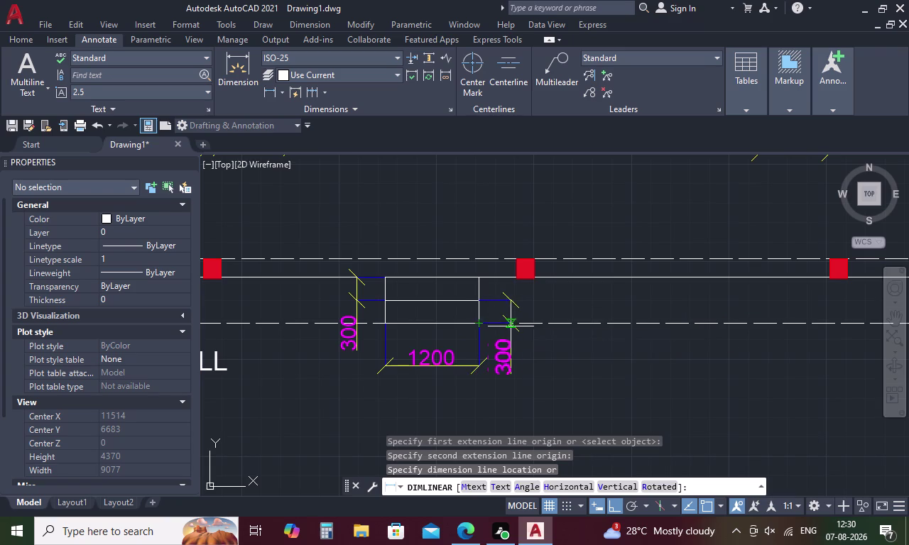
click(527, 327)
scroll(down, 3)
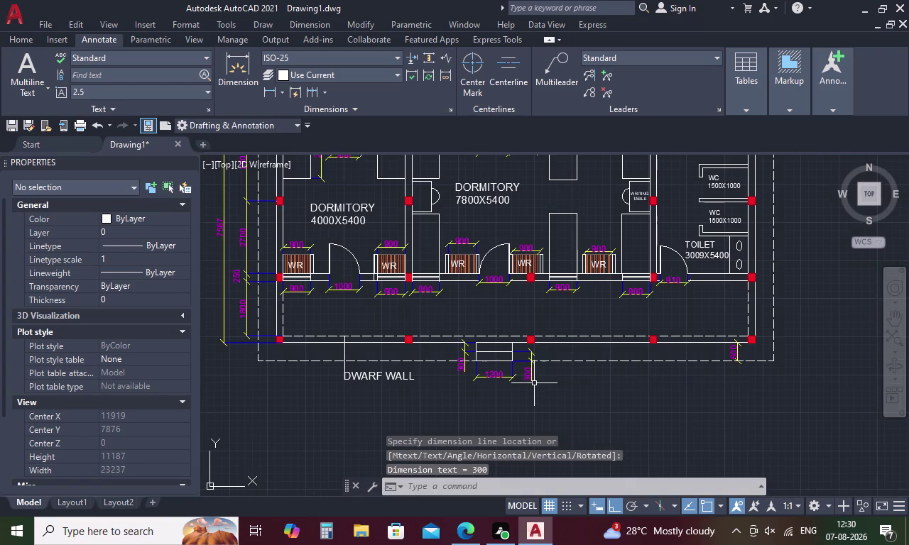
scroll(down, 3)
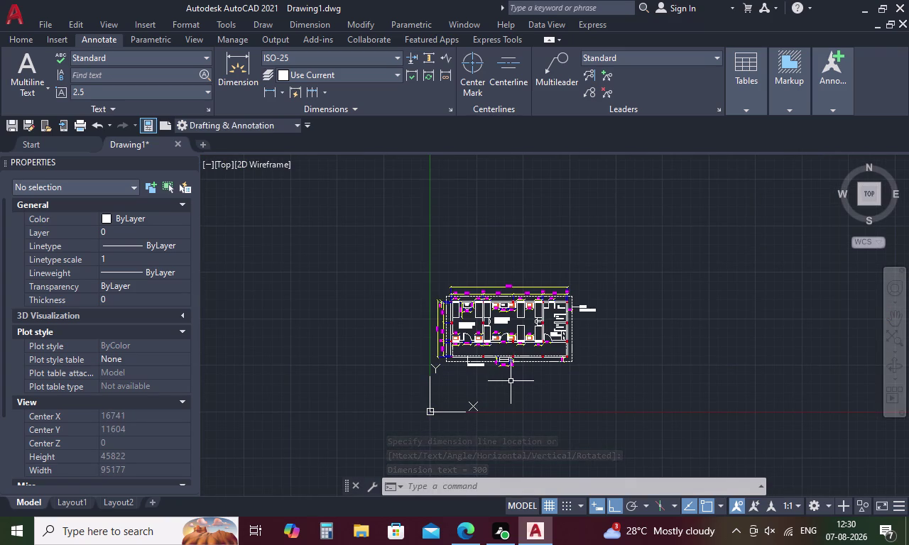
scroll(up, 3)
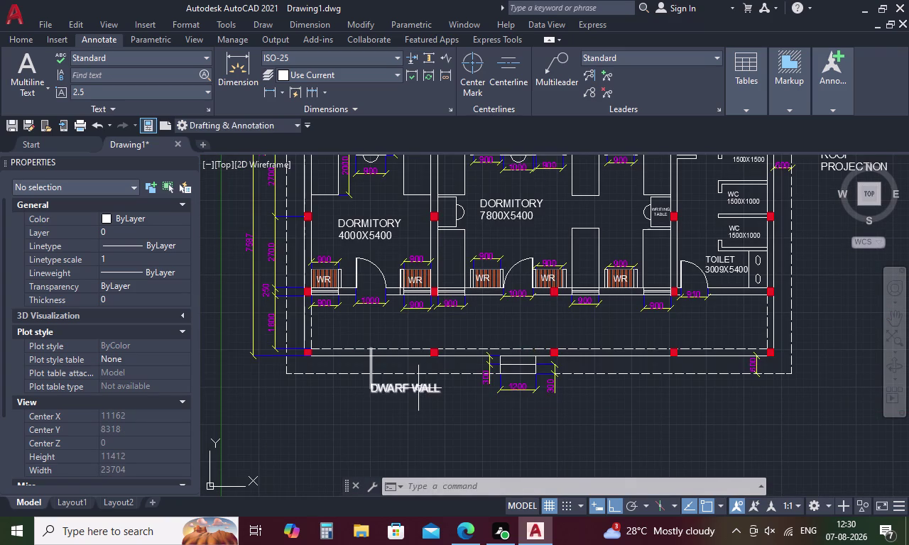
Select the DWARF WALL leader and its similar objects, then clear the selection.
click(418, 389)
right_click(419, 389)
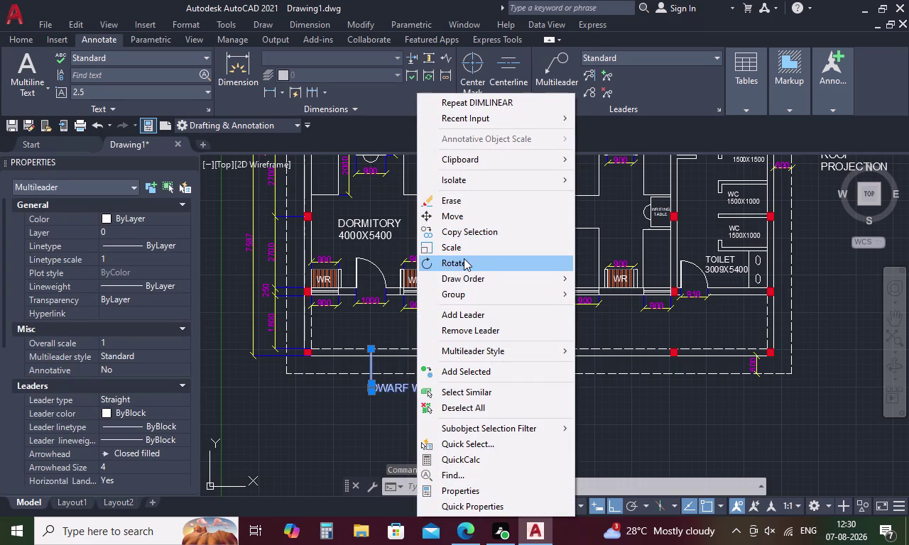
click(463, 389)
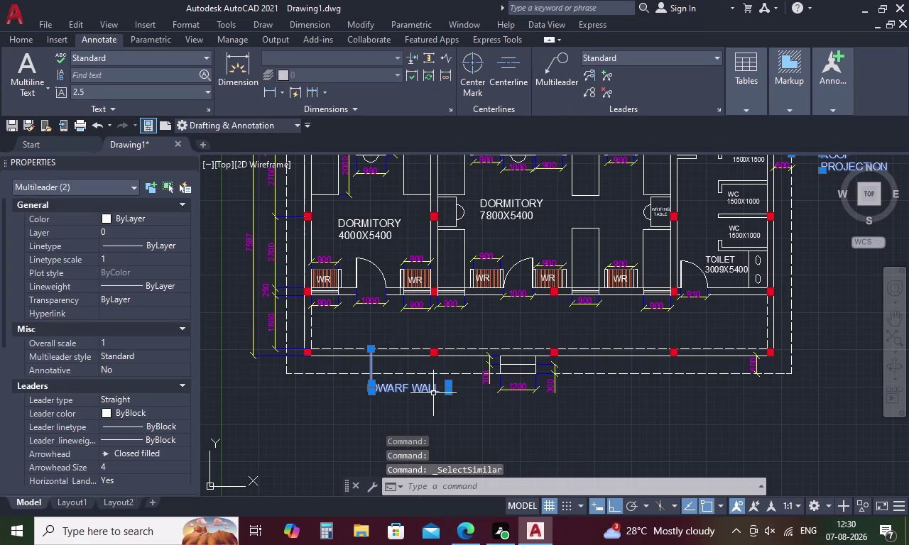
scroll(down, 3)
key(Escape)
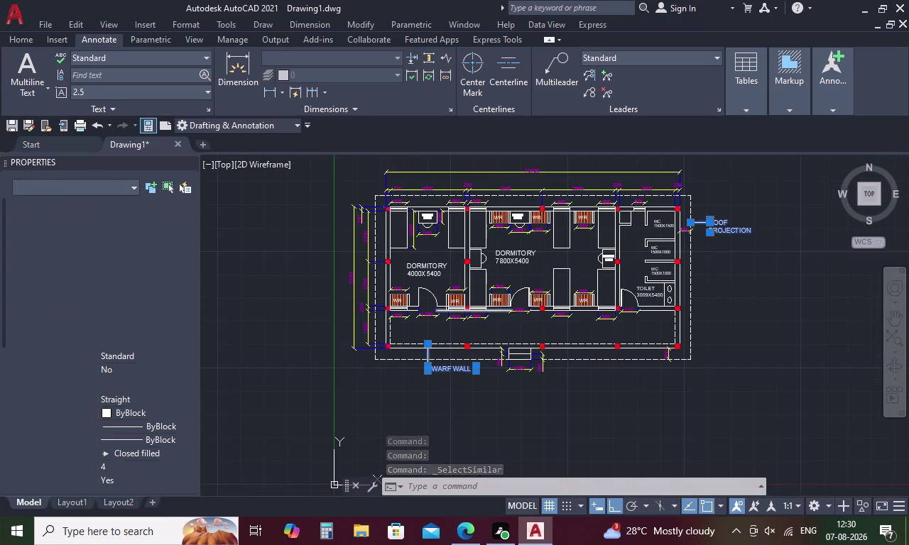
Select the DORMITORY label and all similar MText, and set their colour to green 88,186,72.
click(423, 273)
right_click(423, 274)
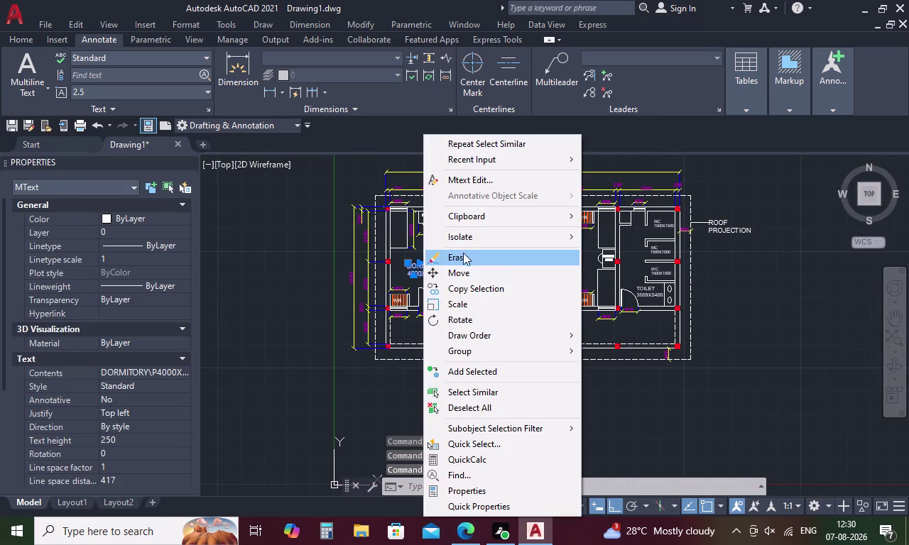
click(479, 389)
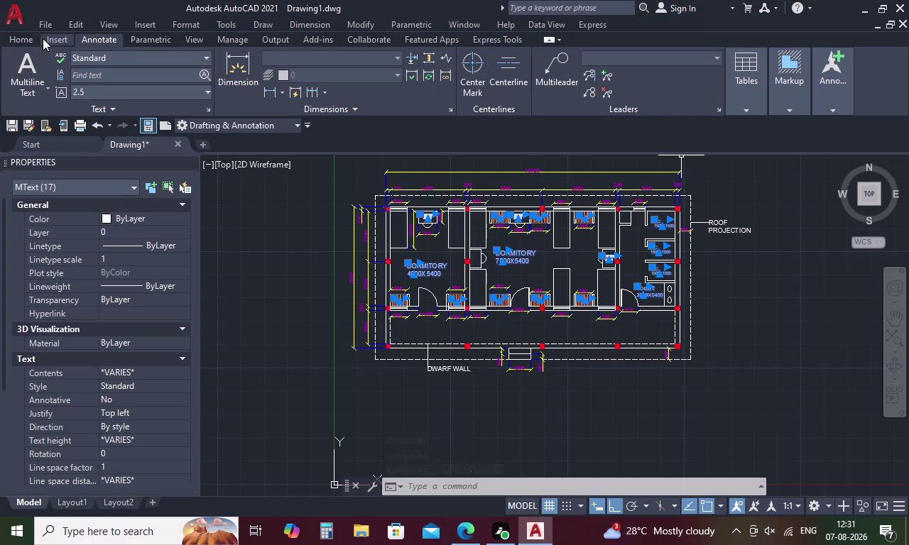
click(13, 38)
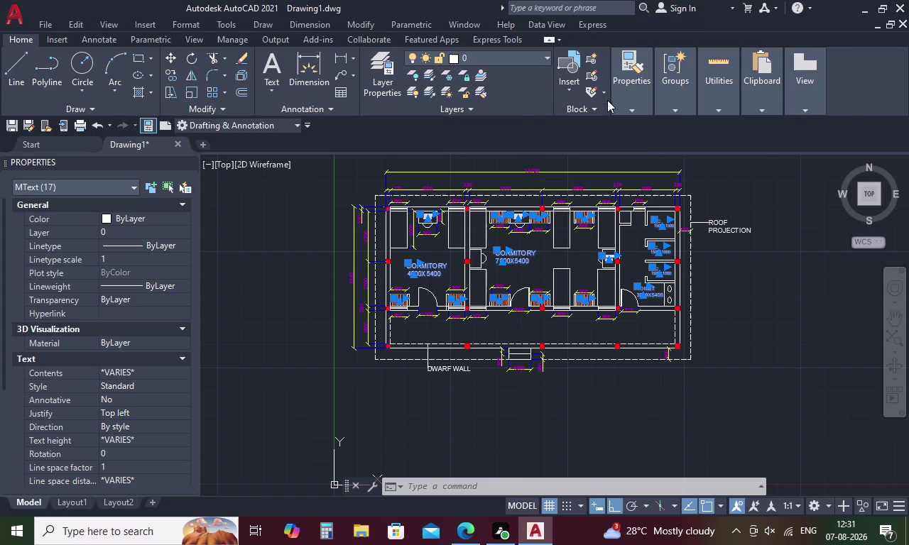
click(619, 95)
click(726, 124)
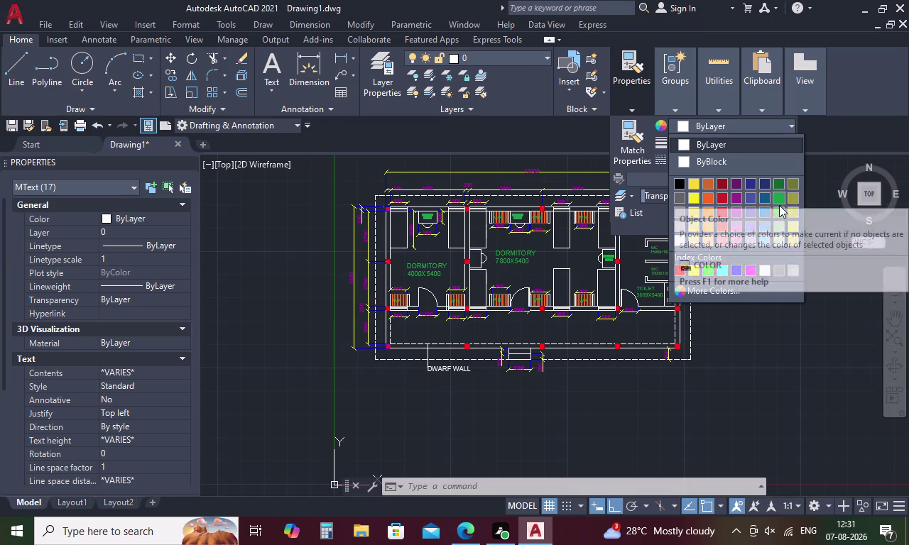
click(778, 210)
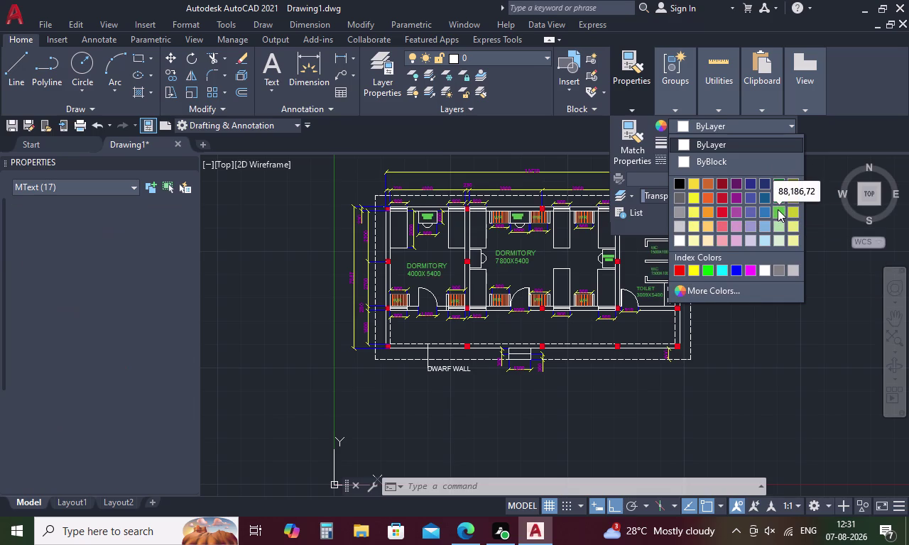
key(Escape)
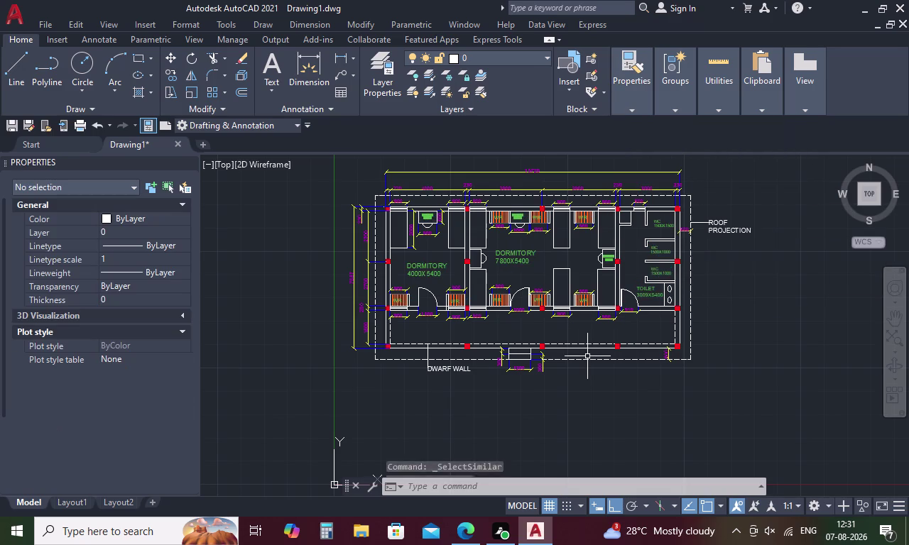
scroll(up, 3)
Turn off the drawing grid and move the view toward the dwarf wall.
scroll(down, 3)
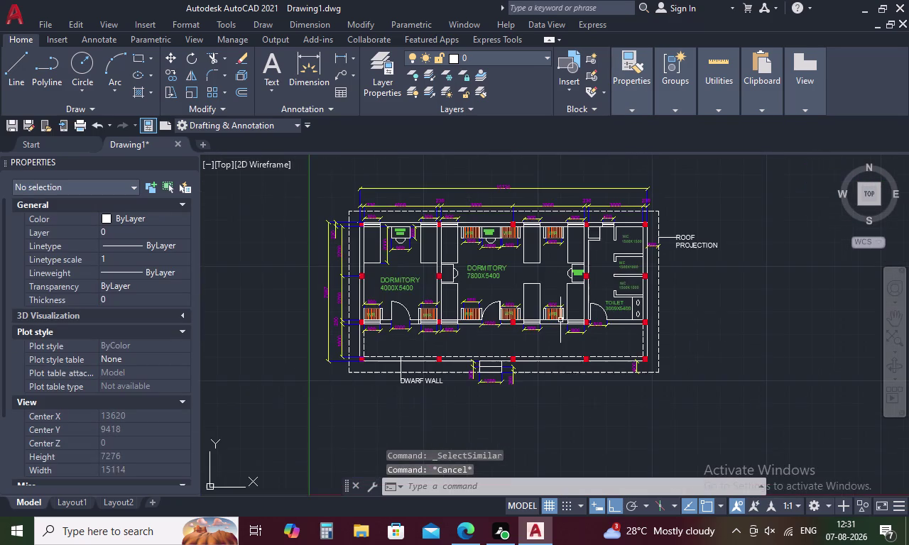
scroll(up, 3)
scroll(down, 3)
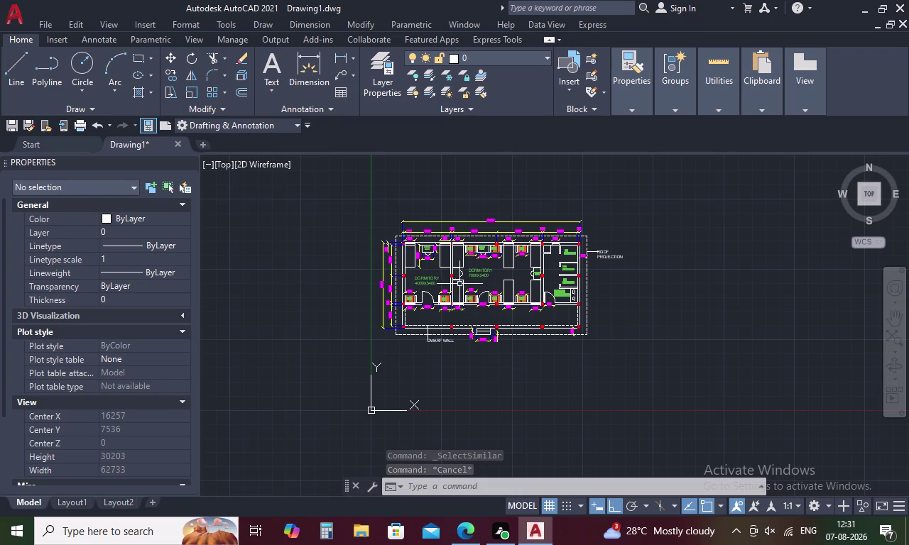
scroll(up, 3)
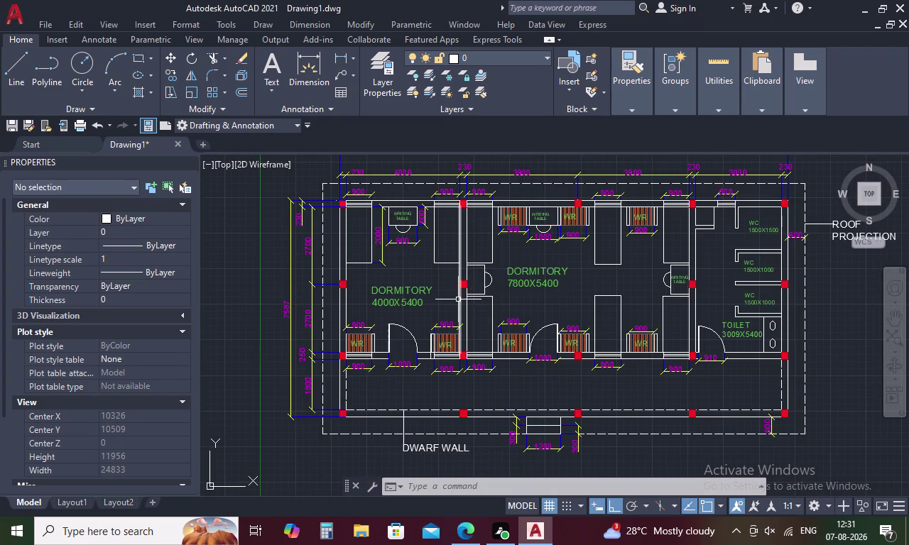
scroll(down, 3)
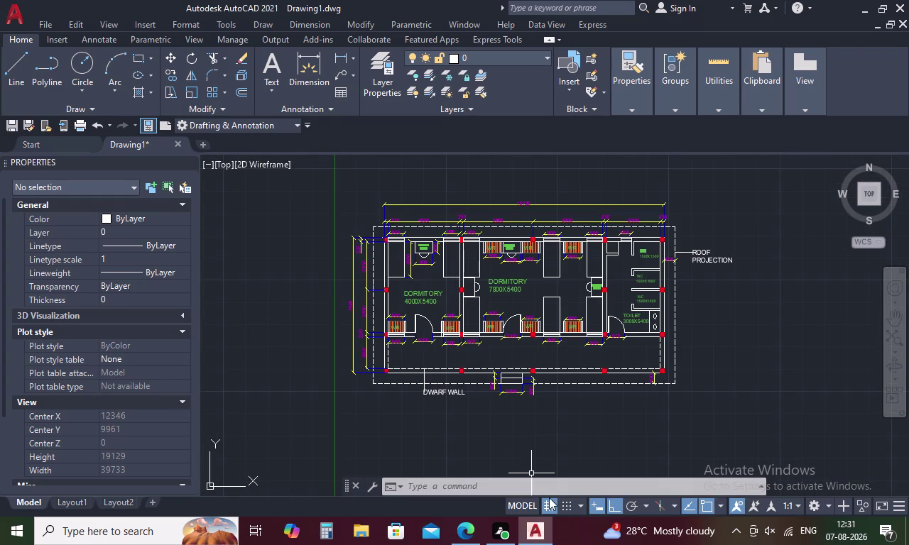
click(549, 502)
scroll(up, 3)
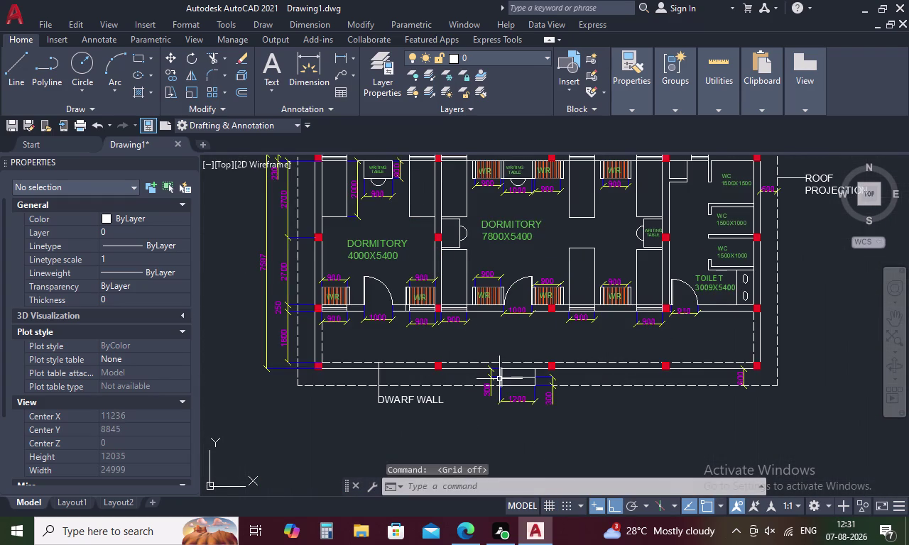
middle_drag(501, 369, 480, 283)
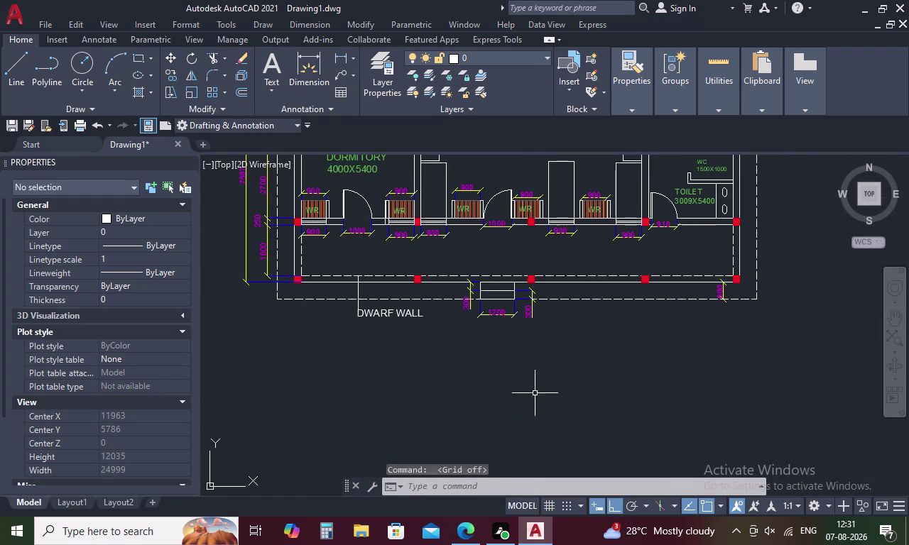
Set the DWARF WALL and ROOF PROJECTION leaders to green 88,186,72.
click(387, 314)
scroll(down, 3)
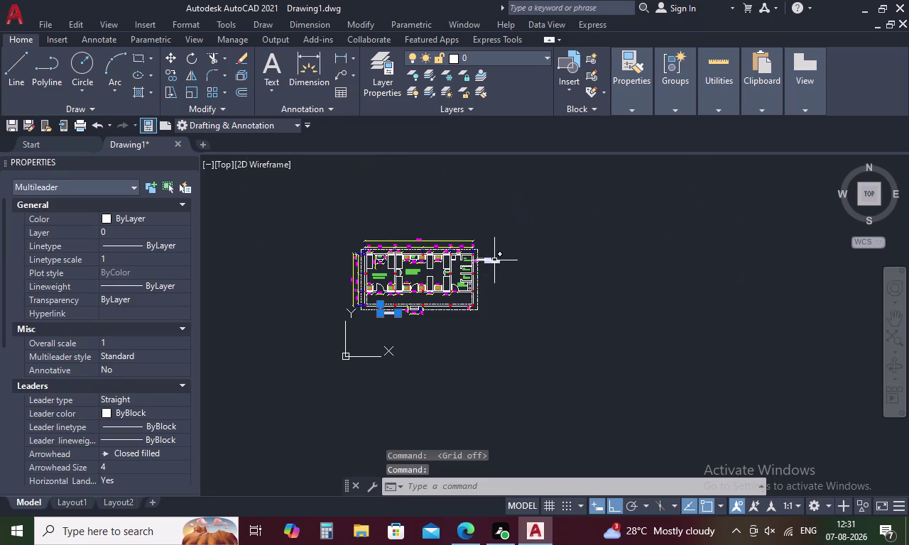
click(494, 261)
click(632, 88)
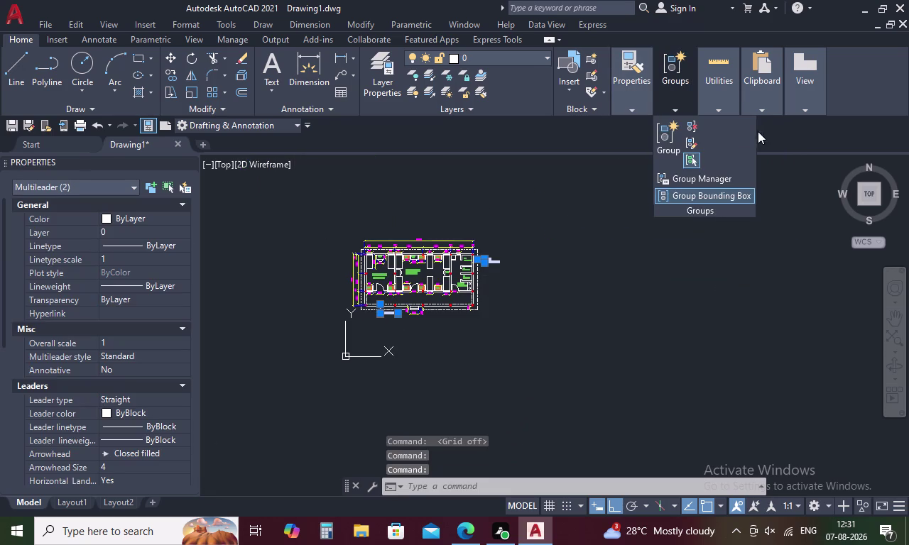
click(634, 79)
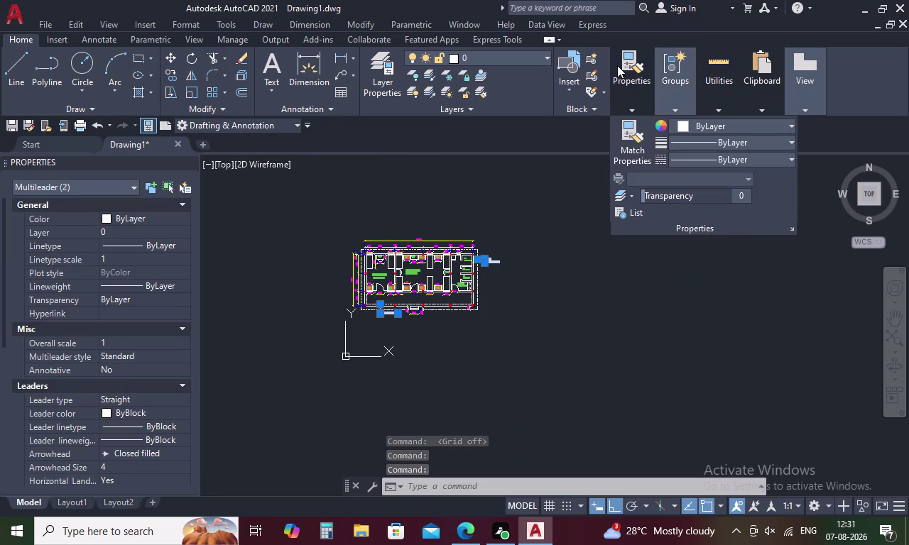
click(617, 65)
click(789, 125)
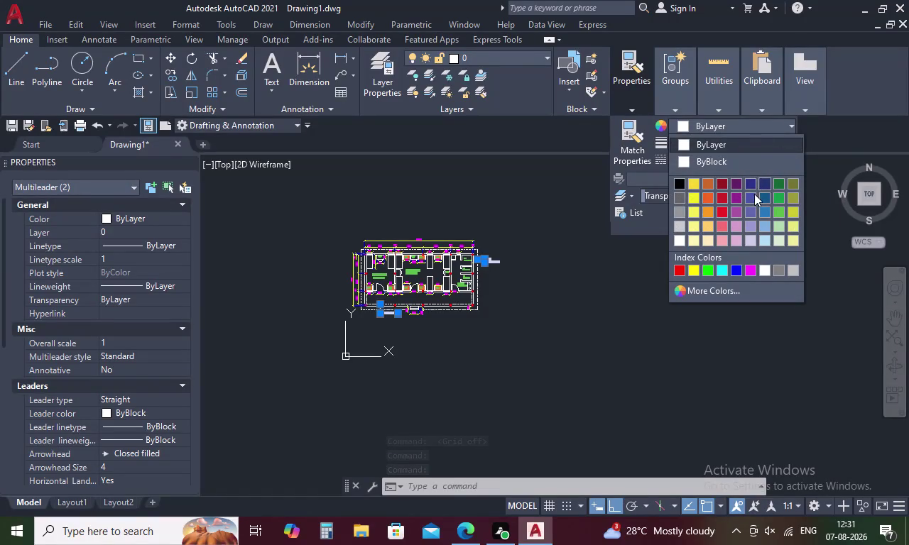
click(779, 205)
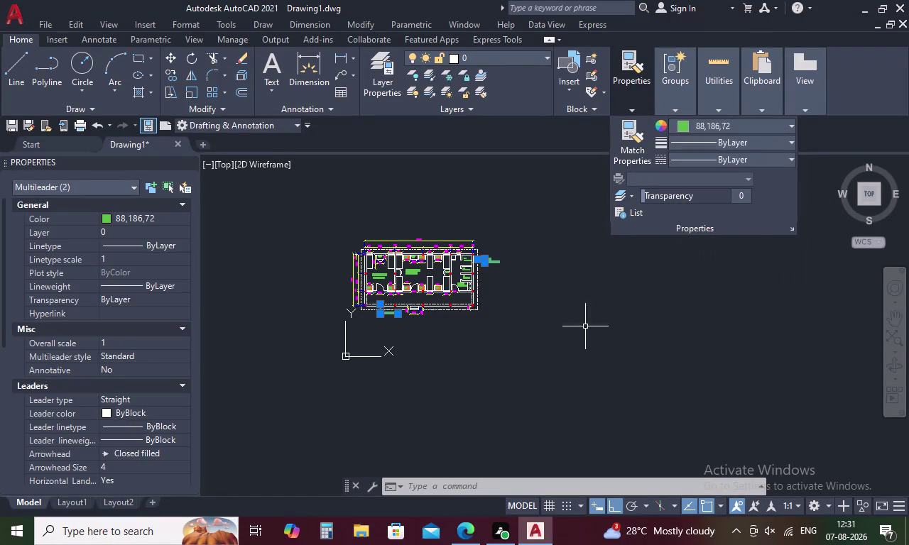
key(Escape)
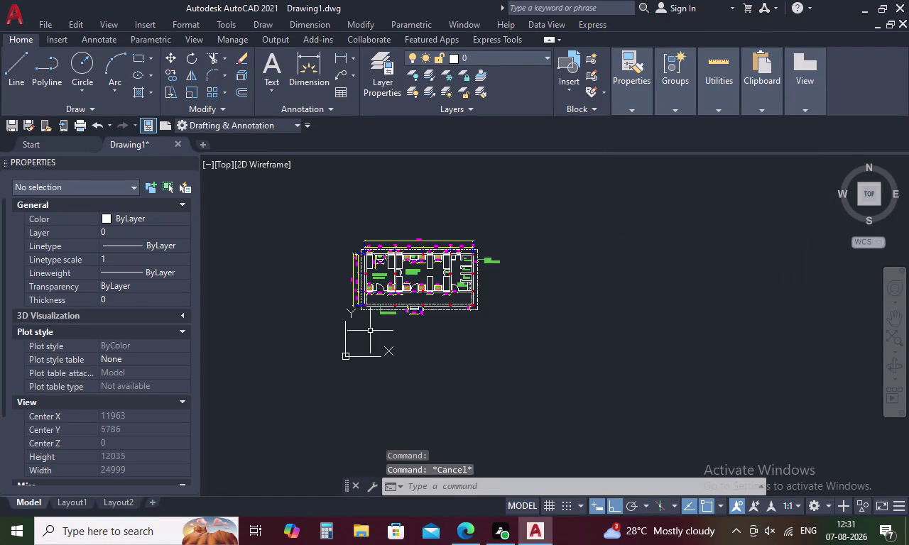
scroll(up, 3)
Start MTEXT with T and draw its text box below the floor plan.
text(T)
key(space)
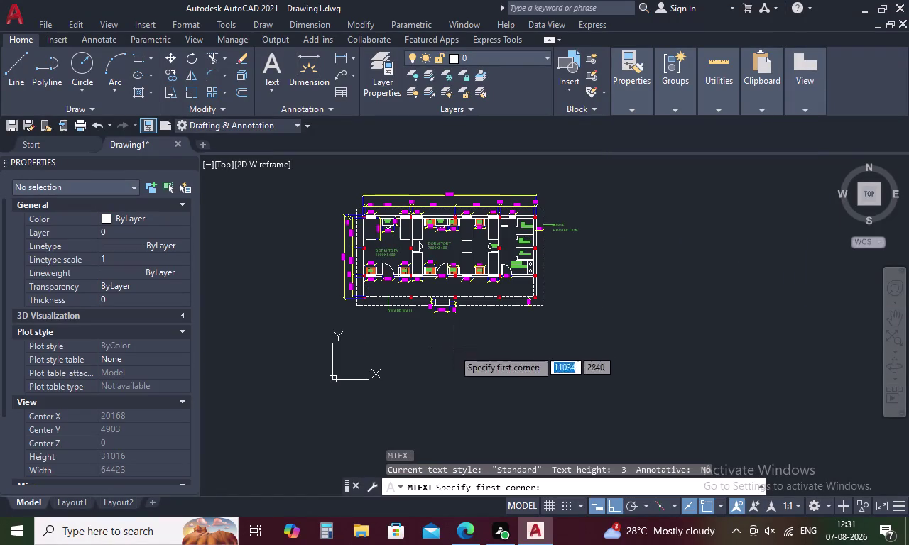
click(399, 332)
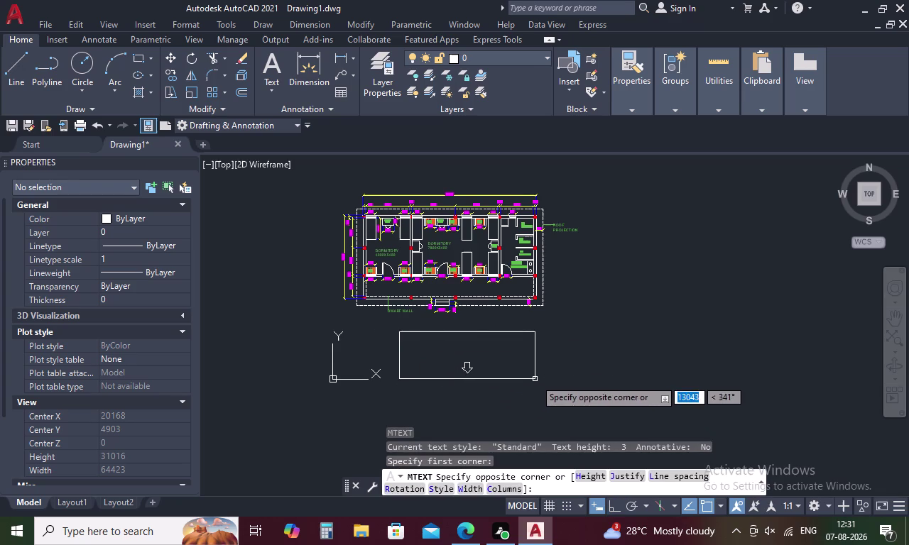
click(535, 379)
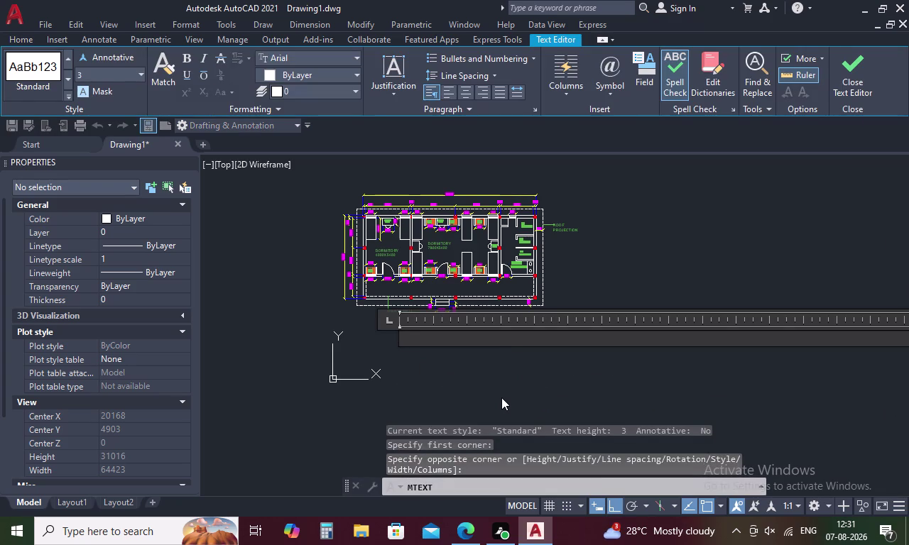
Type the title PLAN OF A DORMITORY and close the text editor.
key(p)
key(l)
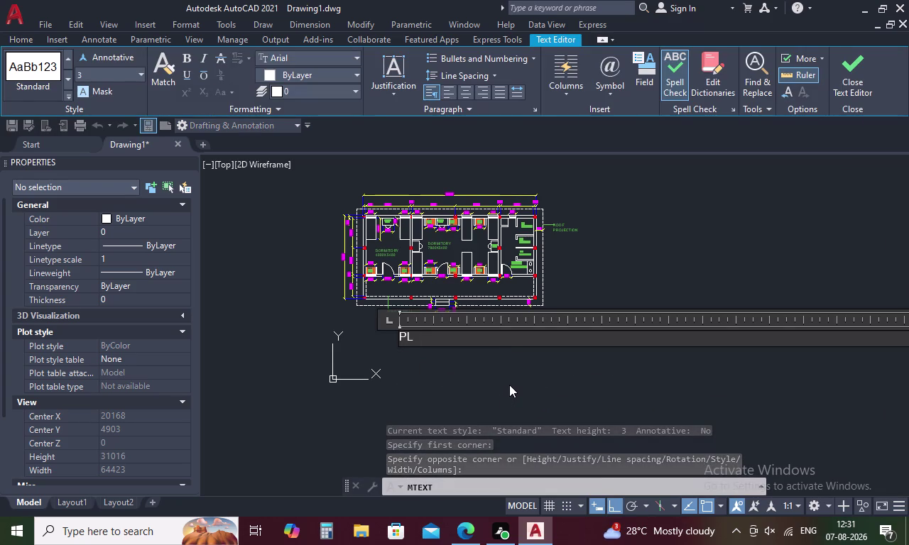
text(AN)
key(space)
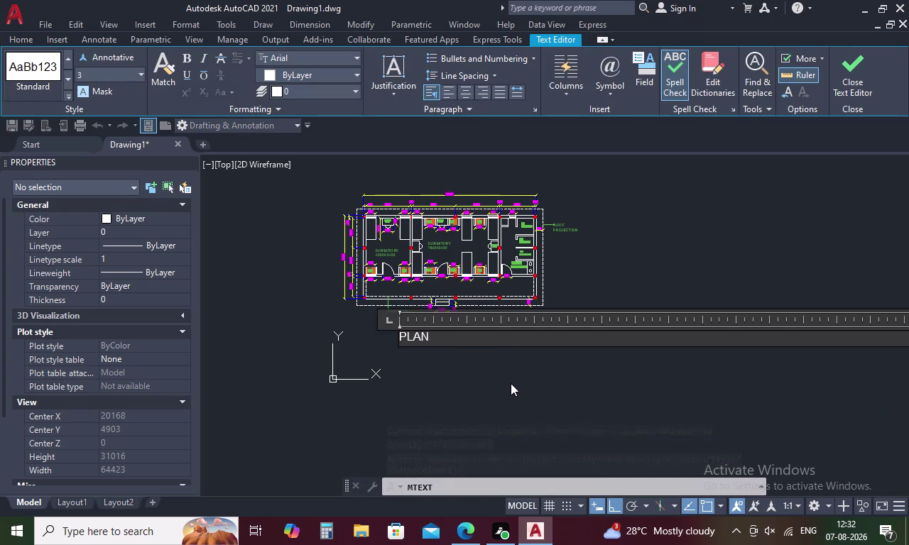
key(o)
text(F)
key(space)
key(a)
key(space)
key(d)
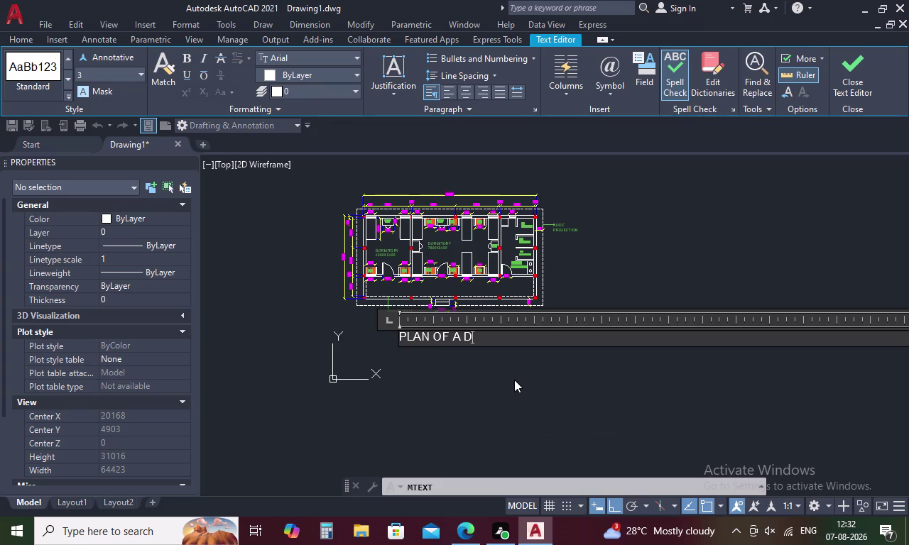
text(ORMI)
text(TI)
key(BackSpace)
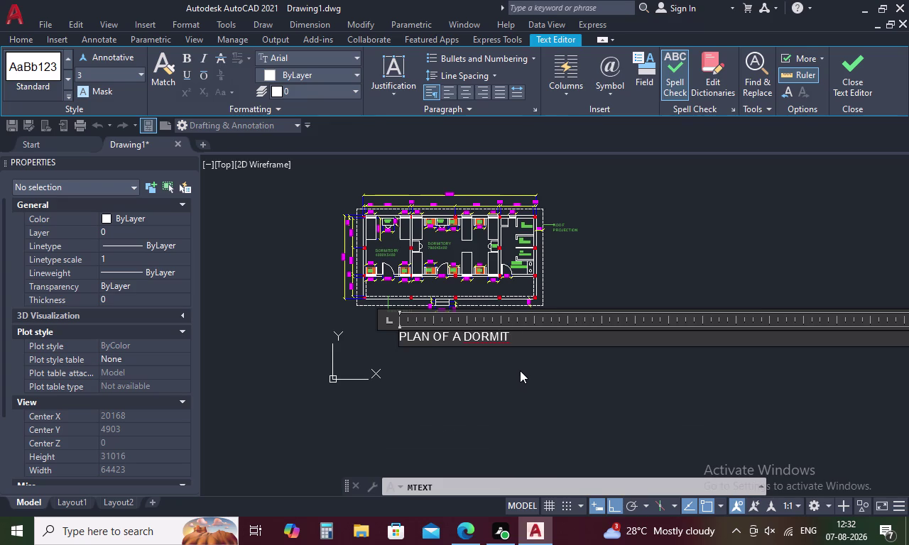
key(o)
text(RY)
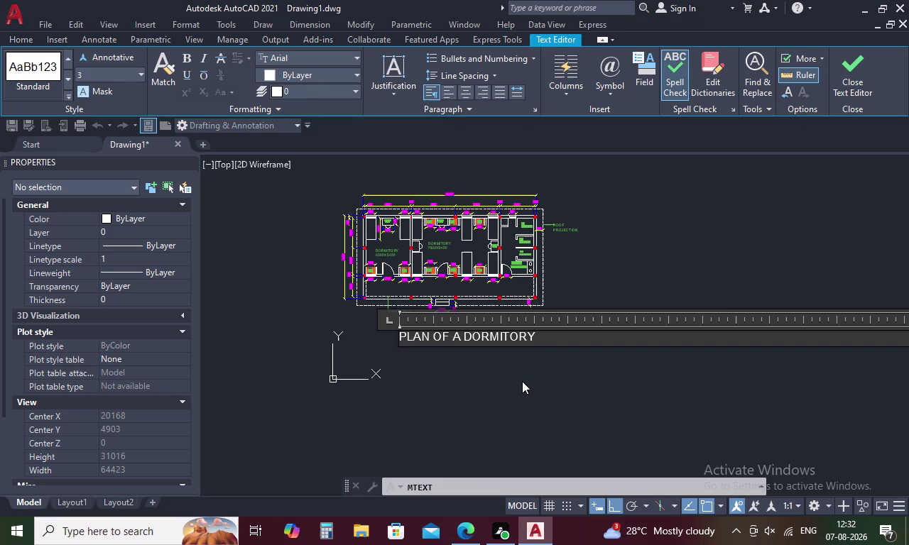
click(522, 381)
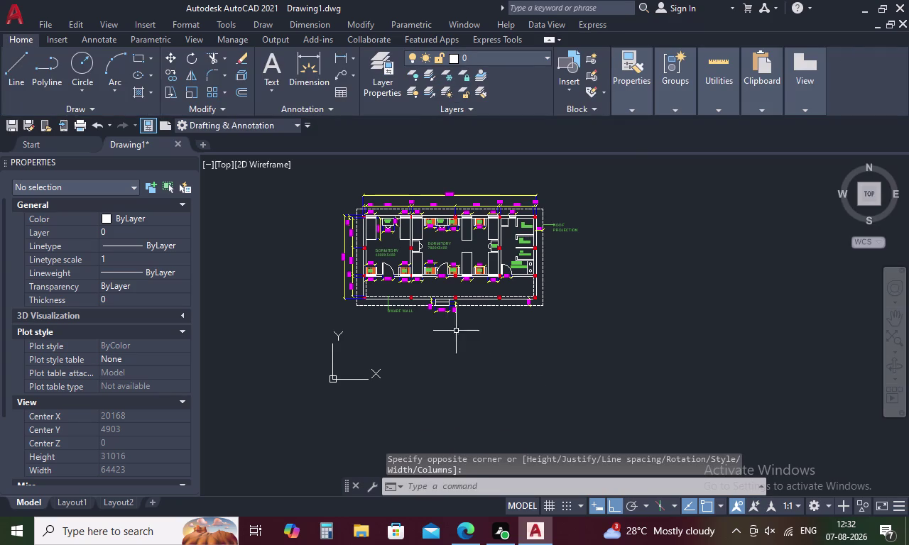
Window-select the items below the floor plan.
scroll(up, 3)
scroll(down, 3)
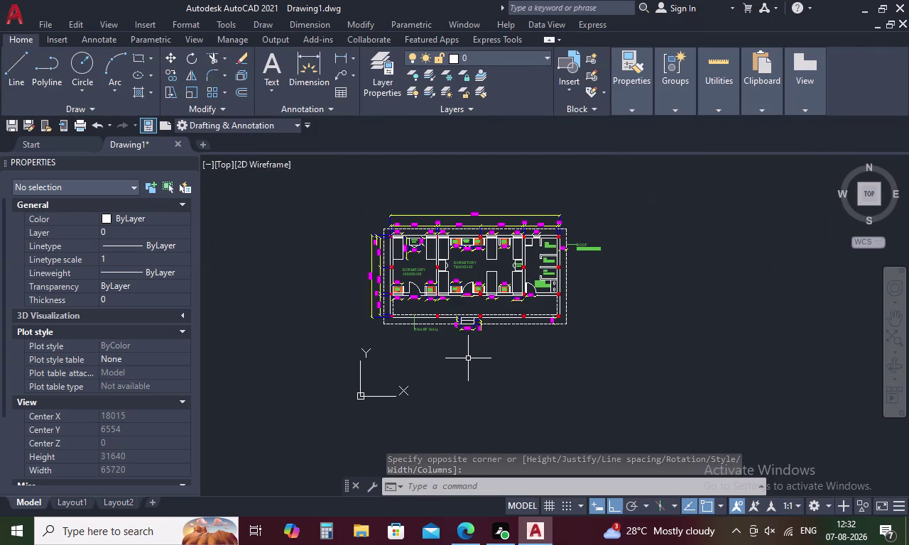
drag(428, 345, 480, 340)
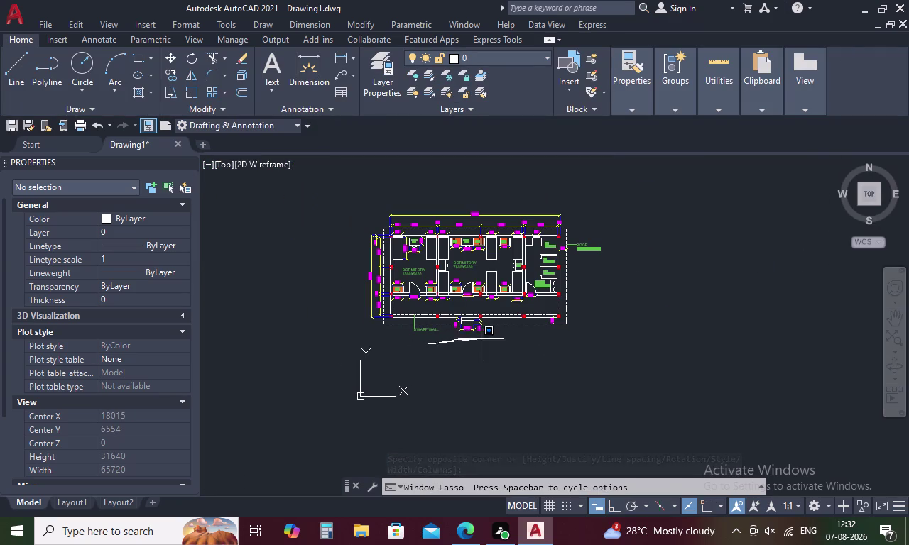
drag(480, 340, 496, 387)
scroll(up, 3)
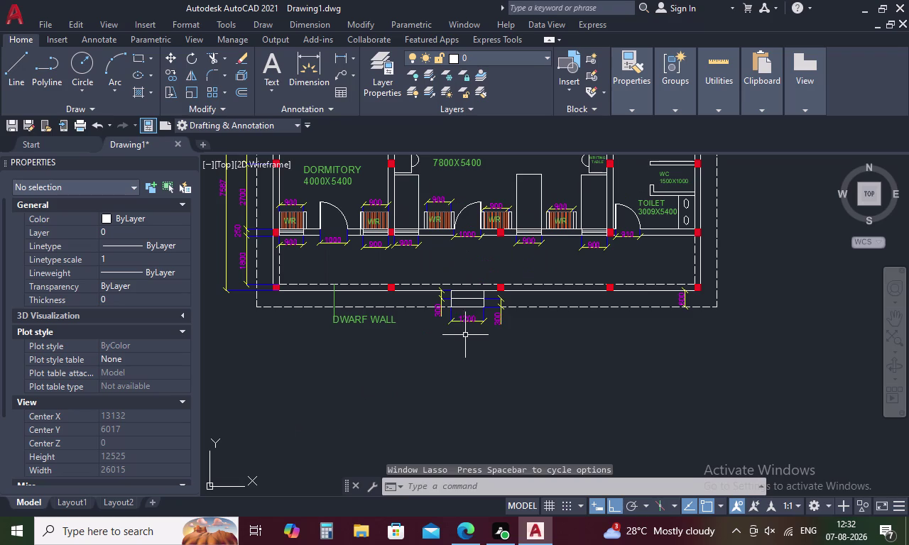
drag(246, 330, 404, 352)
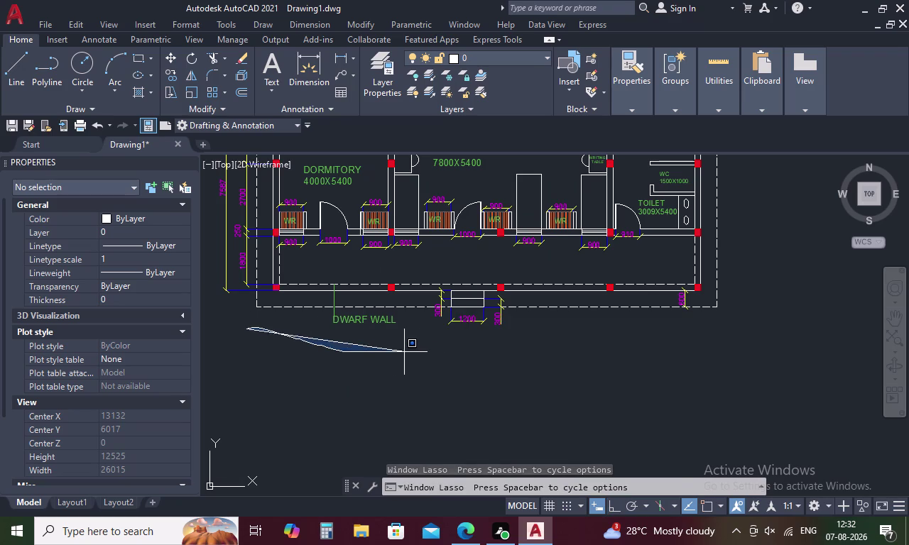
drag(404, 352, 745, 465)
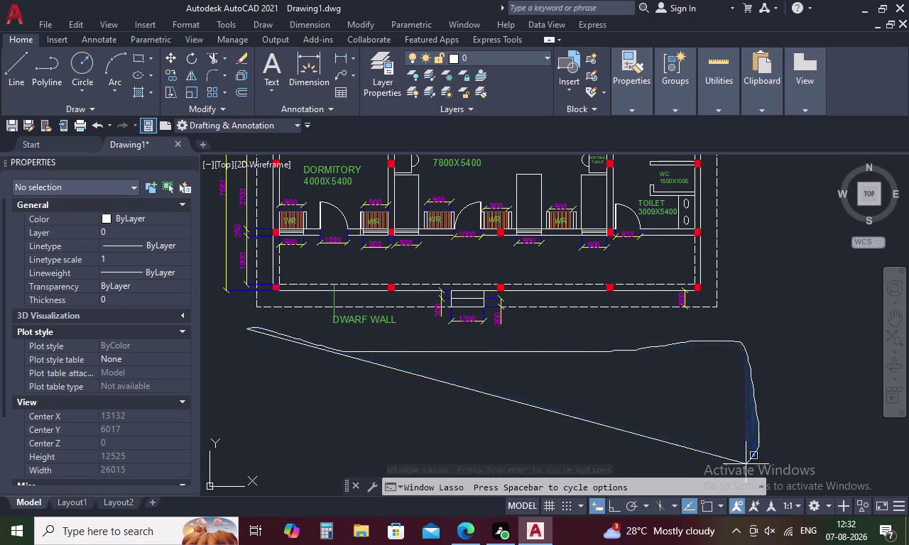
drag(746, 464, 538, 482)
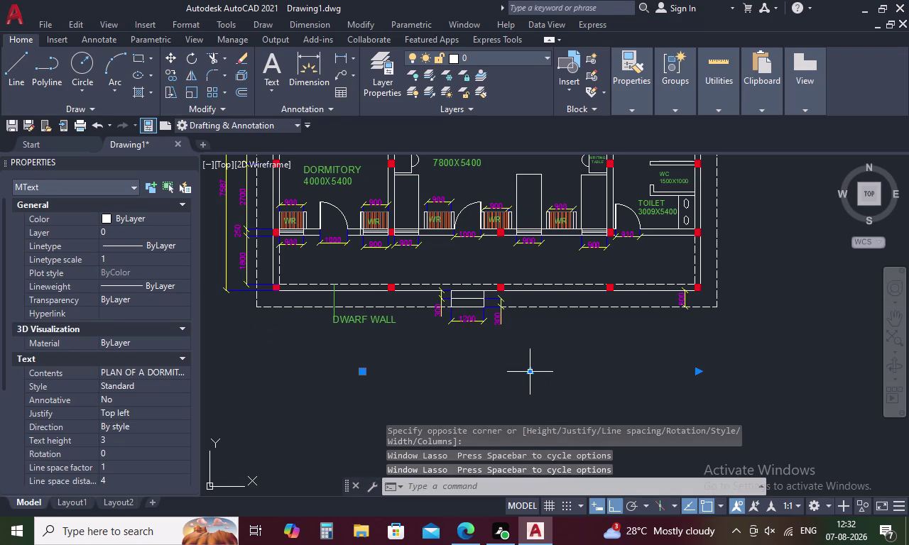
Erase the small PLAN OF A DORMITORY title and begin new multiline text with T.
double_click(532, 370)
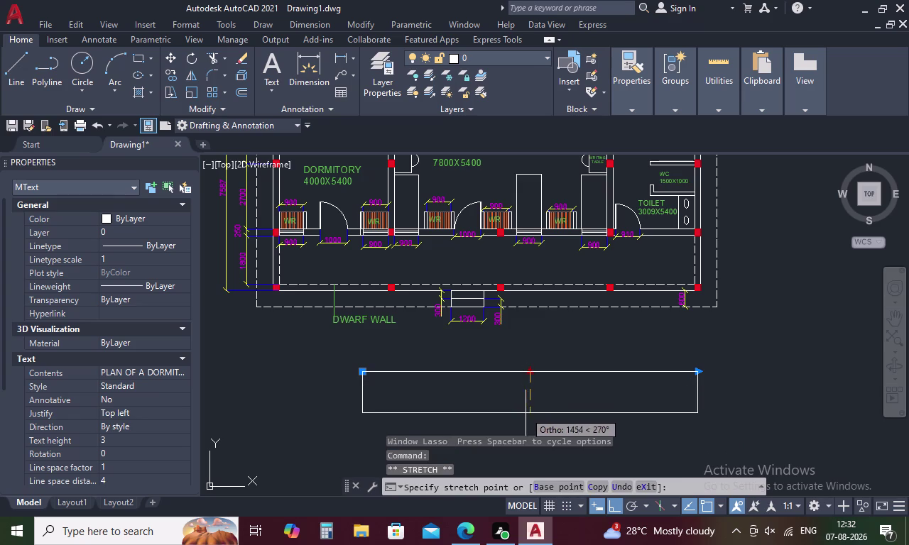
click(530, 414)
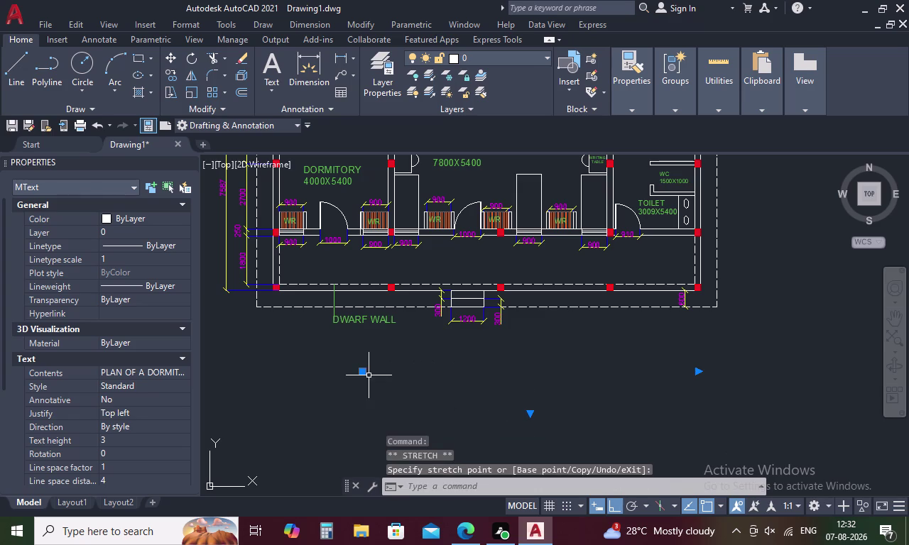
key(Delete)
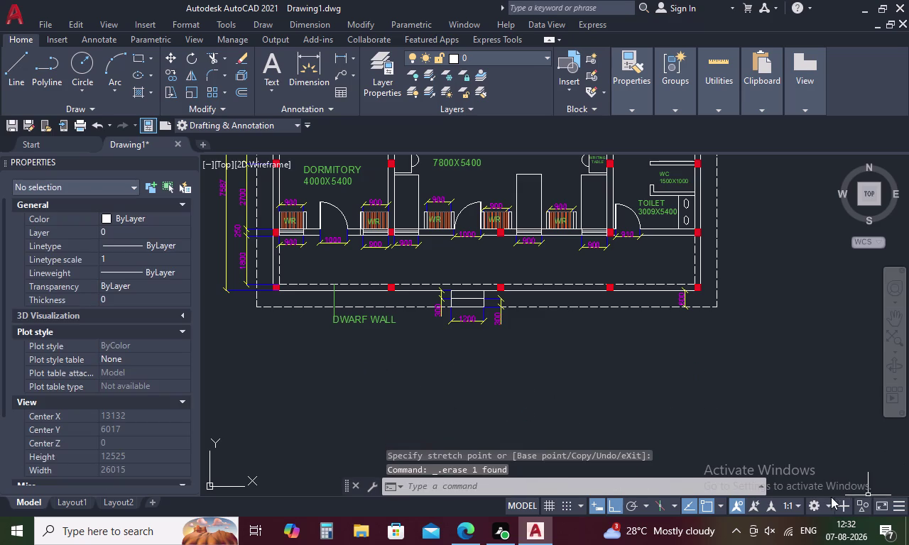
key(t)
key(space)
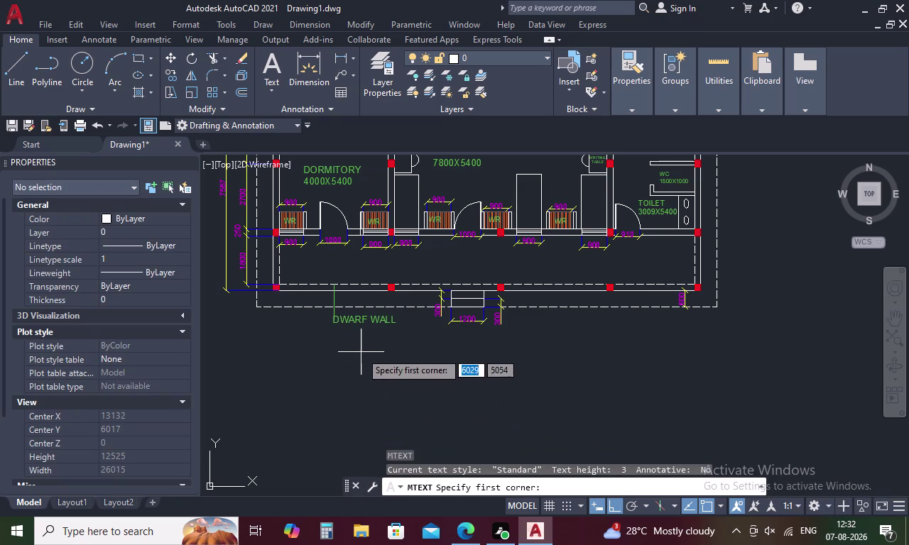
Draw the title text box below the plan and set the text height to 400.
click(361, 349)
click(616, 402)
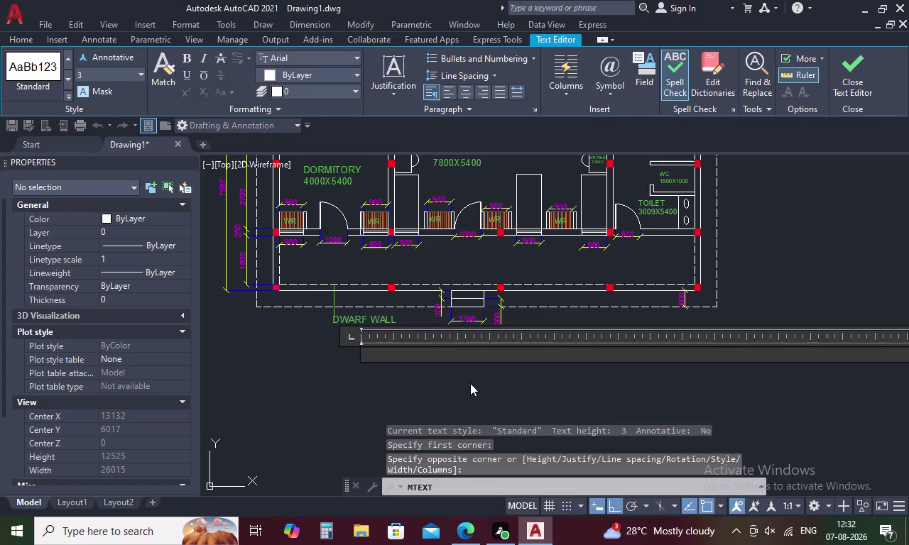
click(100, 68)
key(BackSpace)
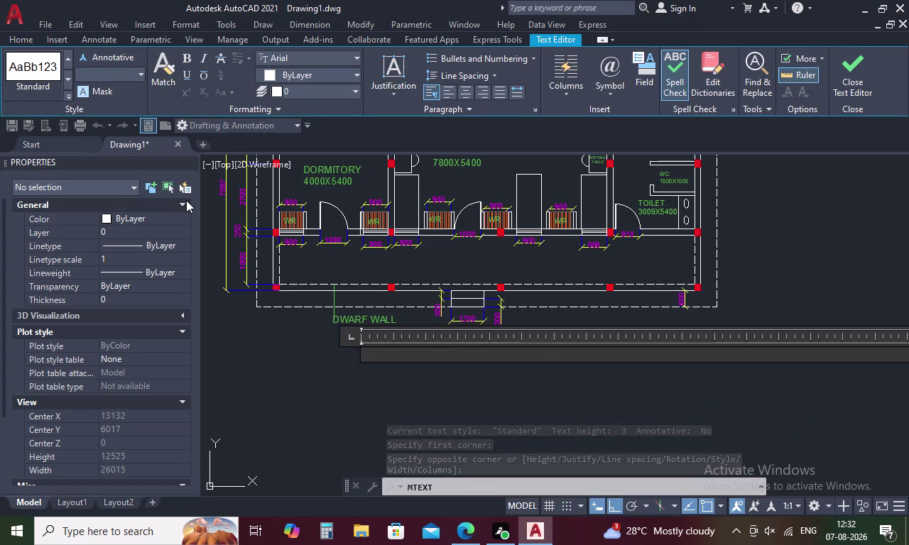
text(400)
key(Return)
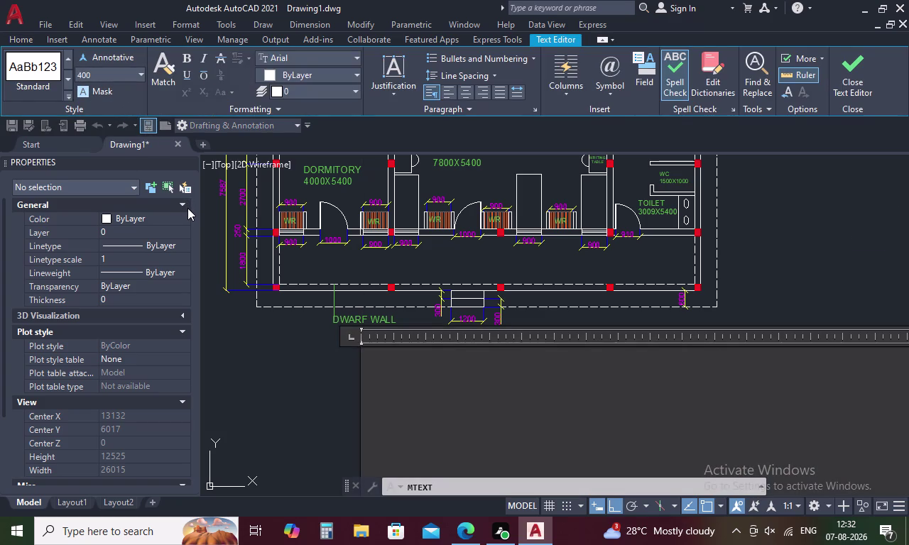
Type the title PLAN OF A DORMITORY and close the editor, keeping the text.
key(p)
key(l)
key(a)
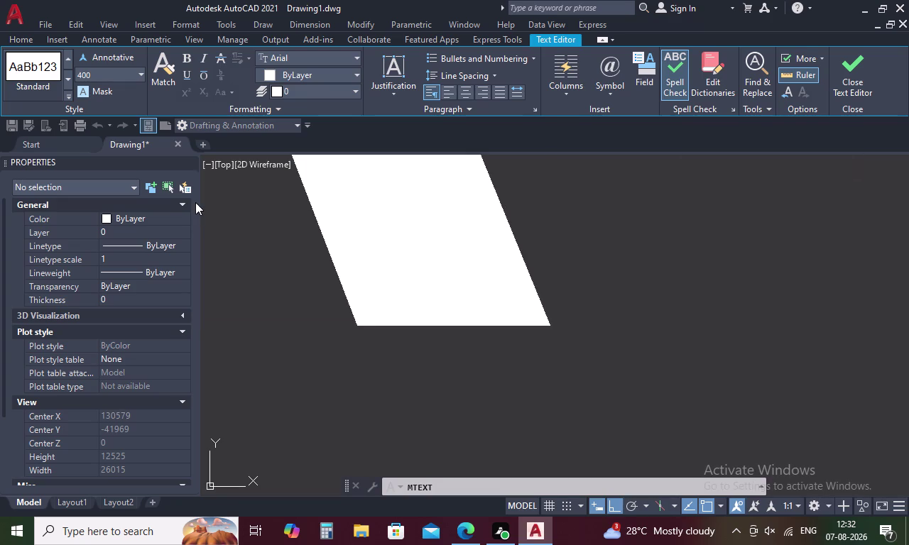
key(n)
key(space)
text(OF)
key(space)
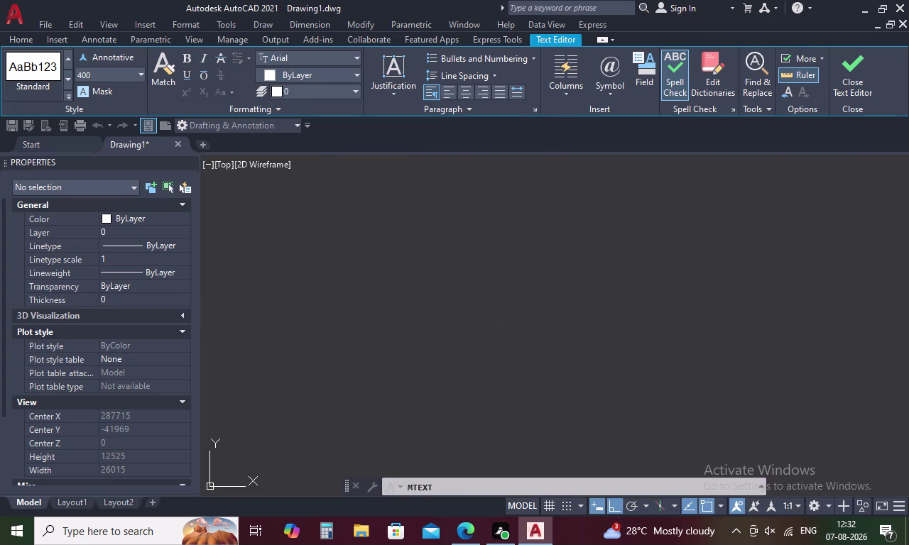
text(A D)
key(o)
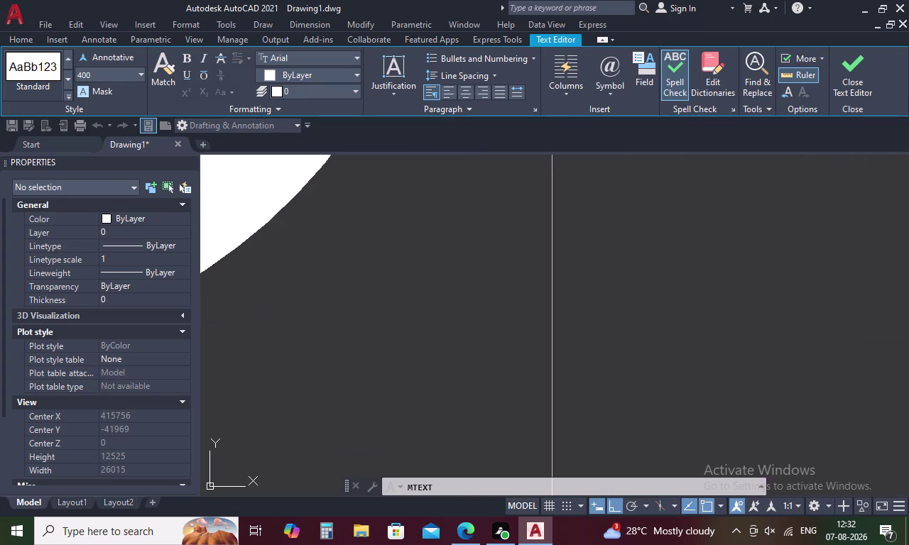
key(r)
text(MIT)
key(o)
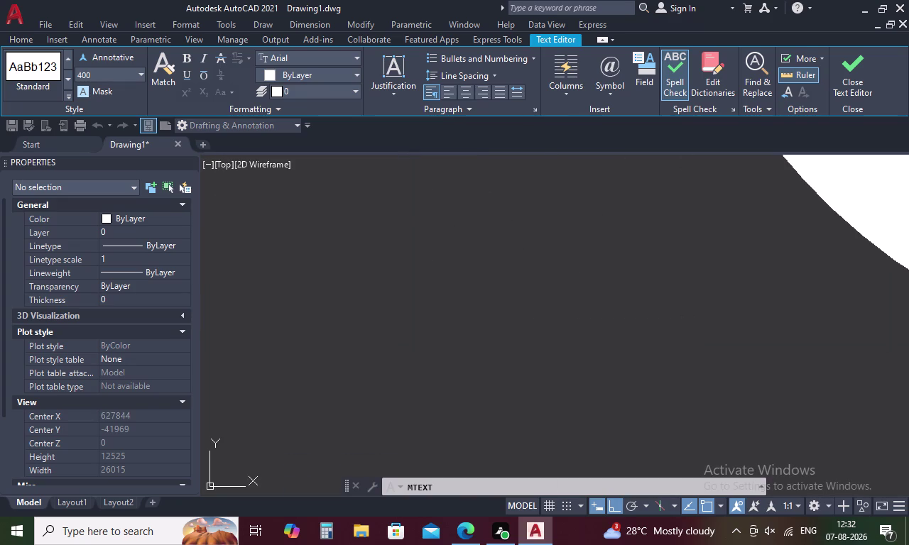
text(RY)
scroll(down, 3)
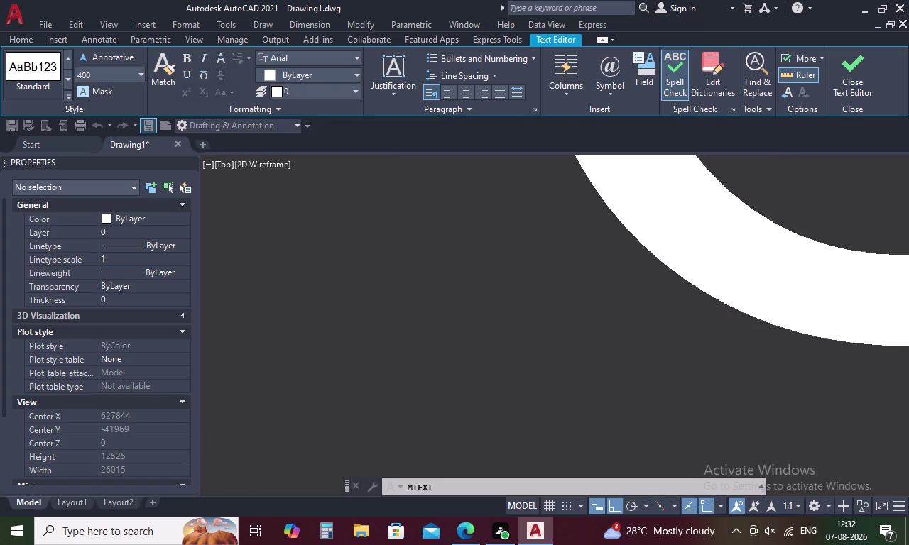
scroll(down, 3)
scroll(down, 3)
scroll(down, 3)
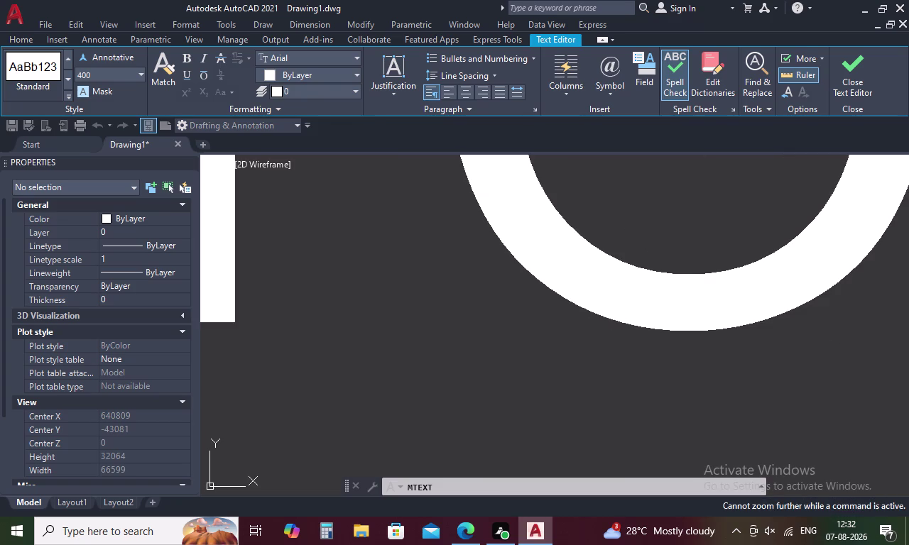
key(Escape)
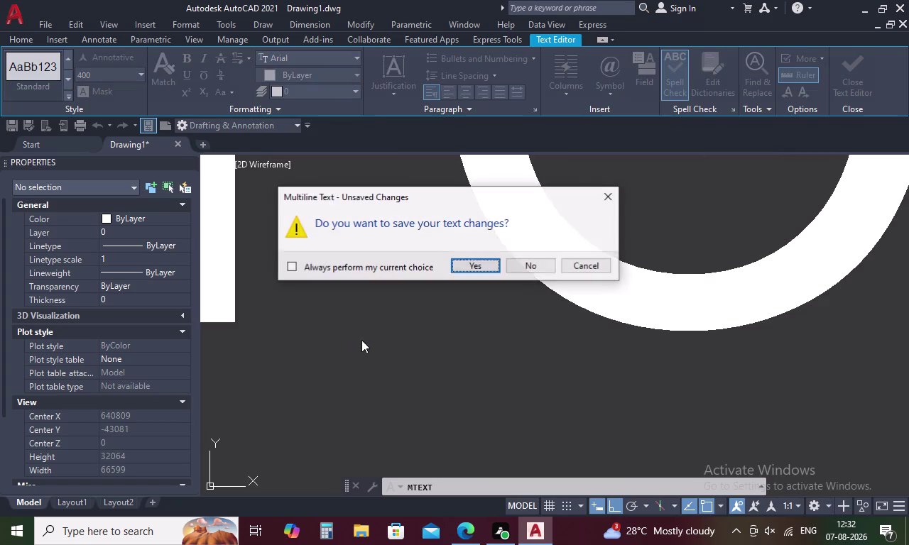
click(493, 262)
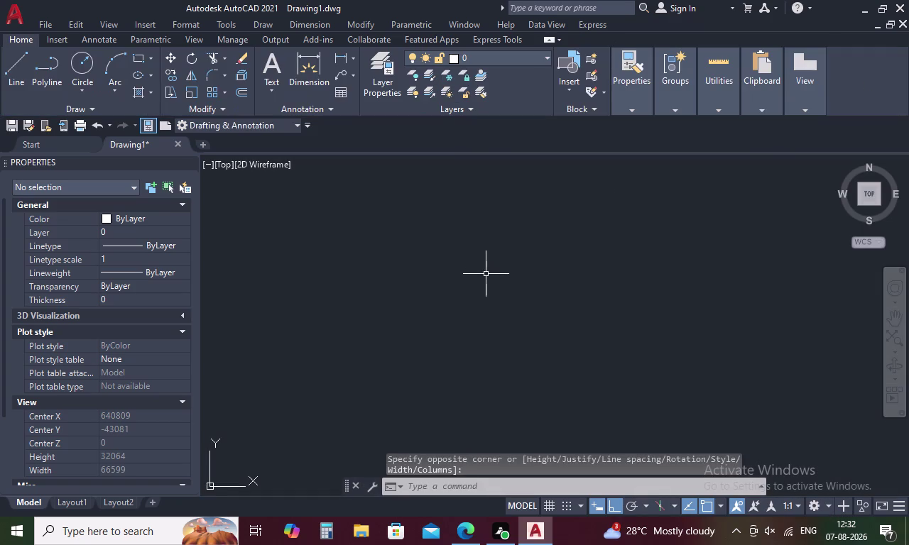
Zoom All to show the whole drawing with its new title.
scroll(down, 3)
scroll(down, 3)
scroll(down, 3)
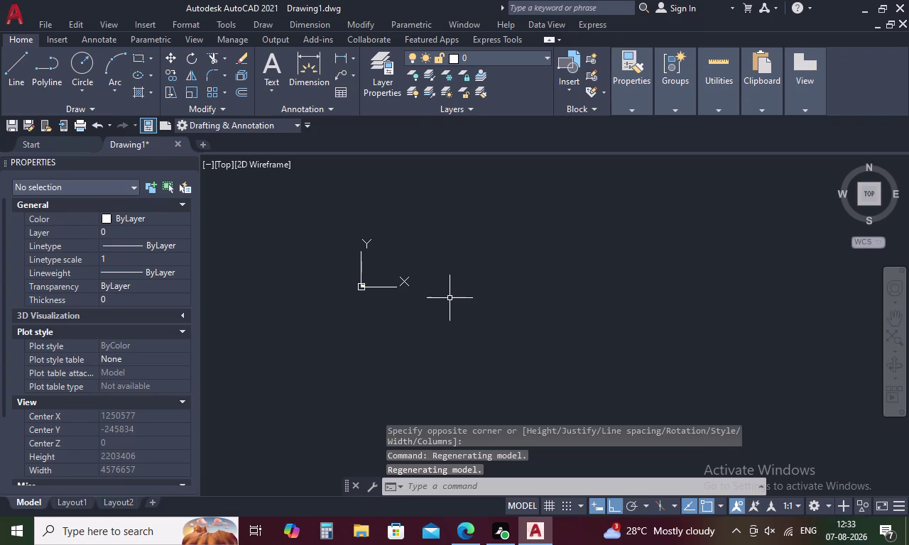
scroll(down, 3)
scroll(down, 3)
middle_drag(456, 267, 380, 313)
key(z)
key(space)
text(A)
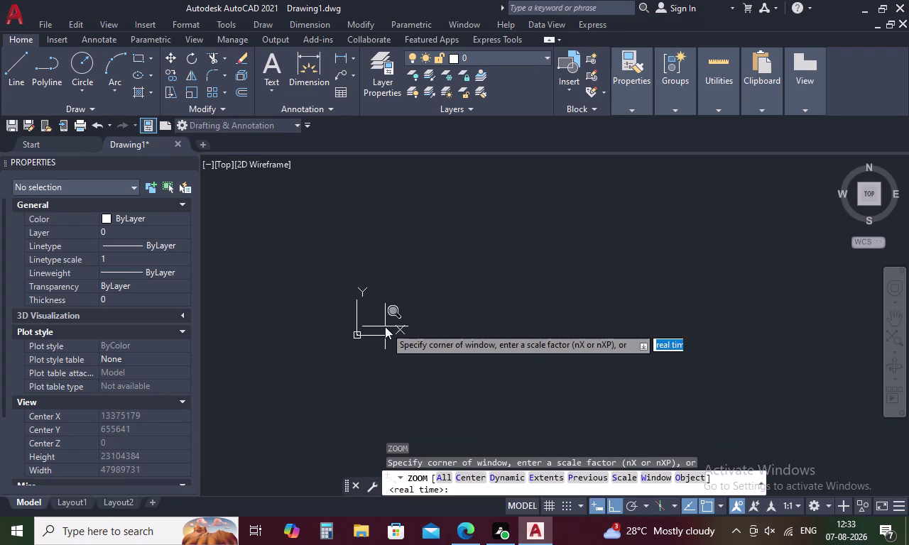
key(space)
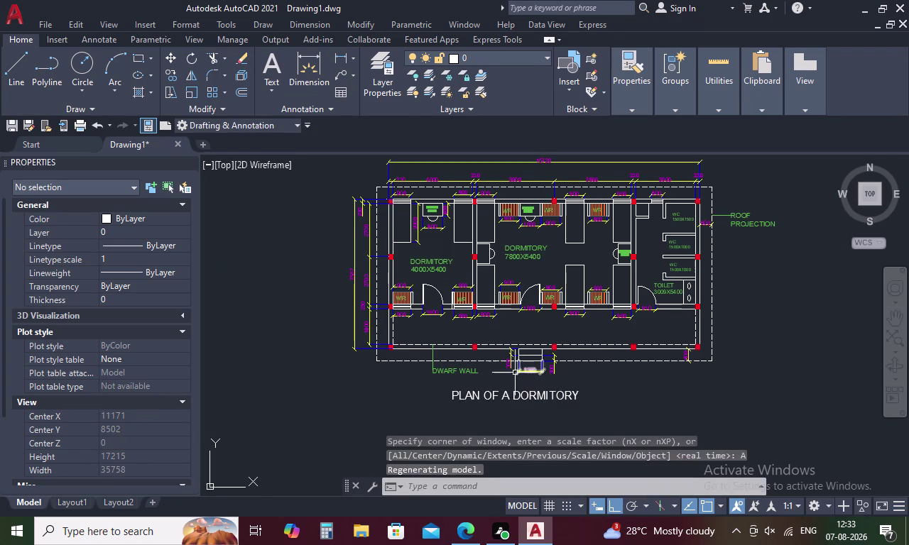
Change the PLAN OF A DORMITORY title's colour to yellow in the Properties panel.
middle_drag(515, 372, 450, 378)
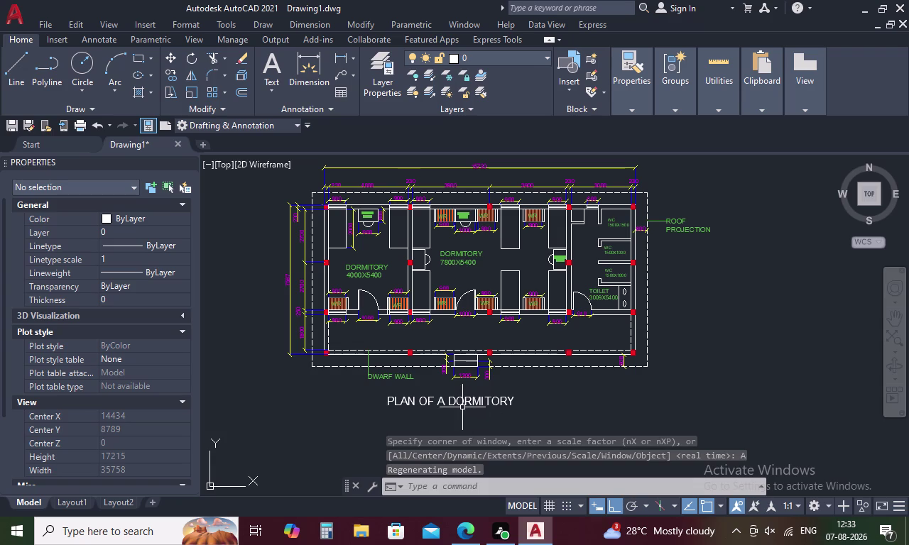
click(462, 407)
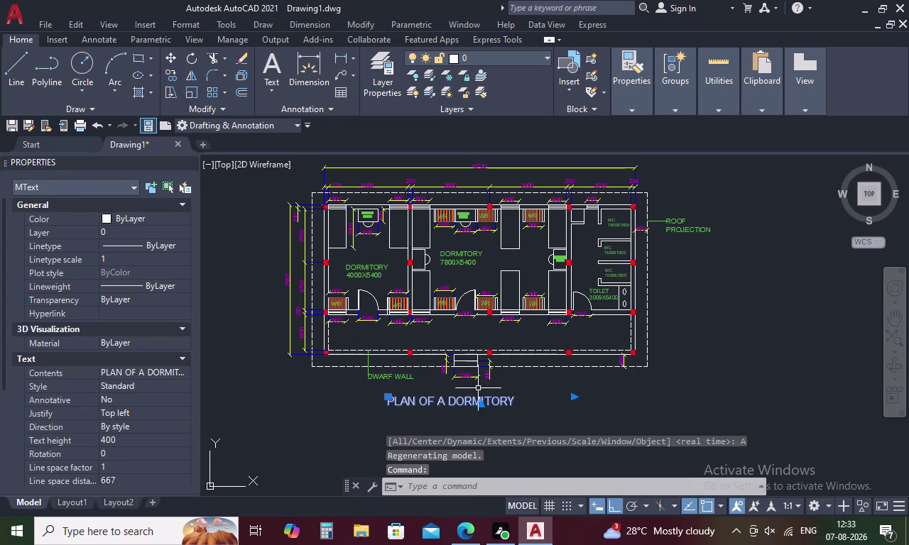
click(633, 85)
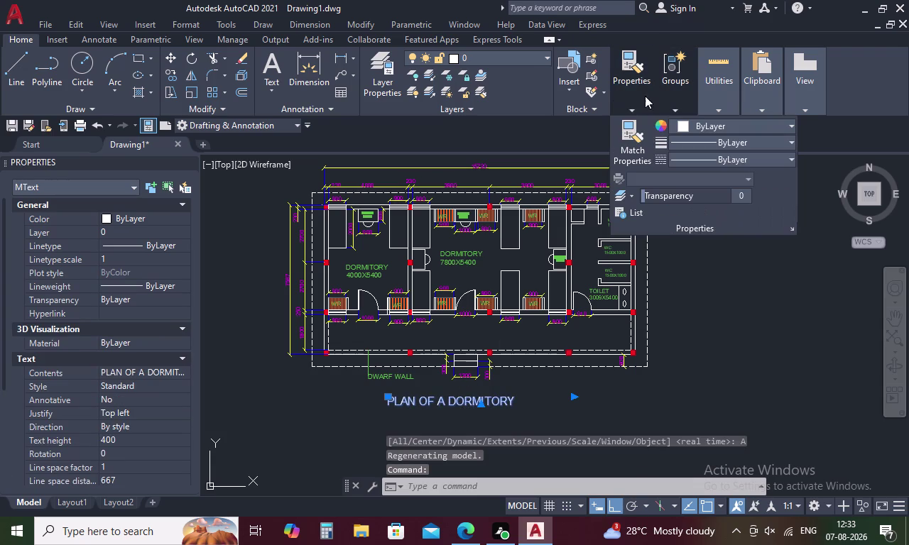
click(792, 125)
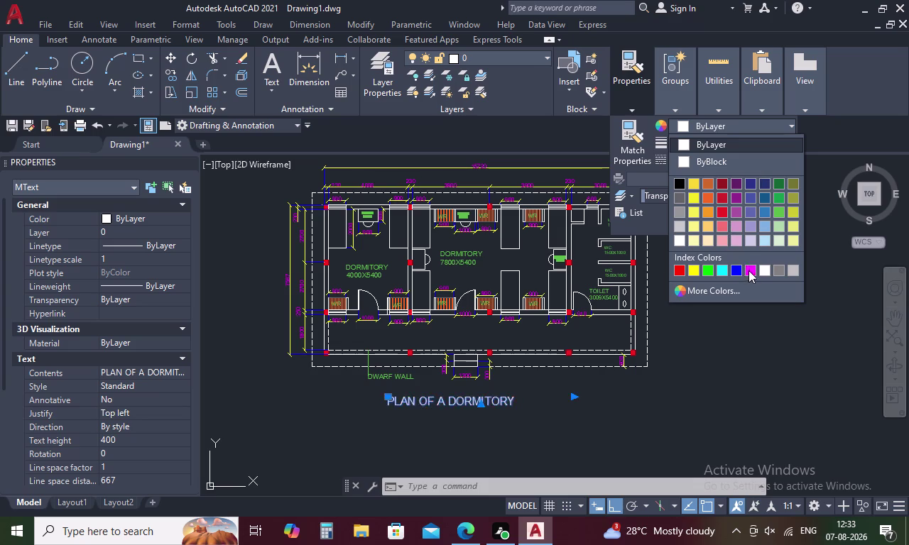
click(792, 208)
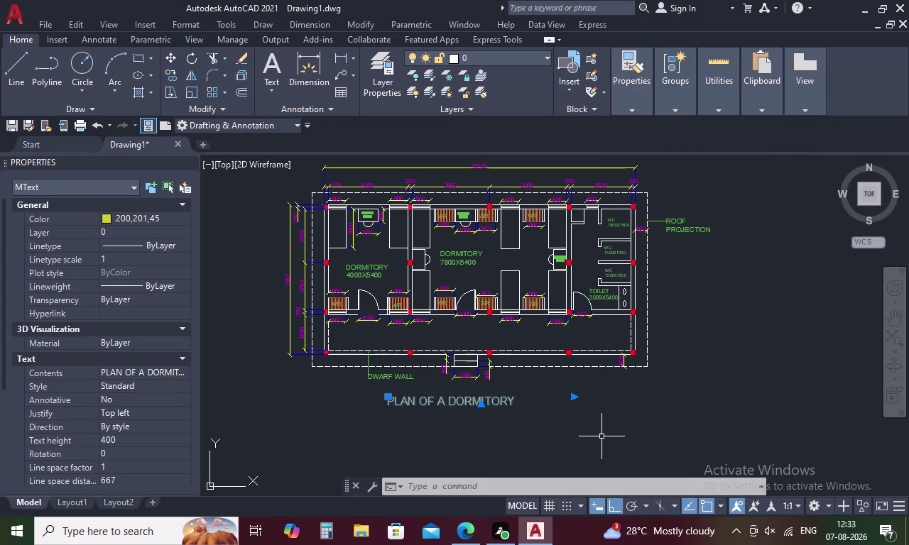
key(Escape)
middle_drag(559, 397, 542, 406)
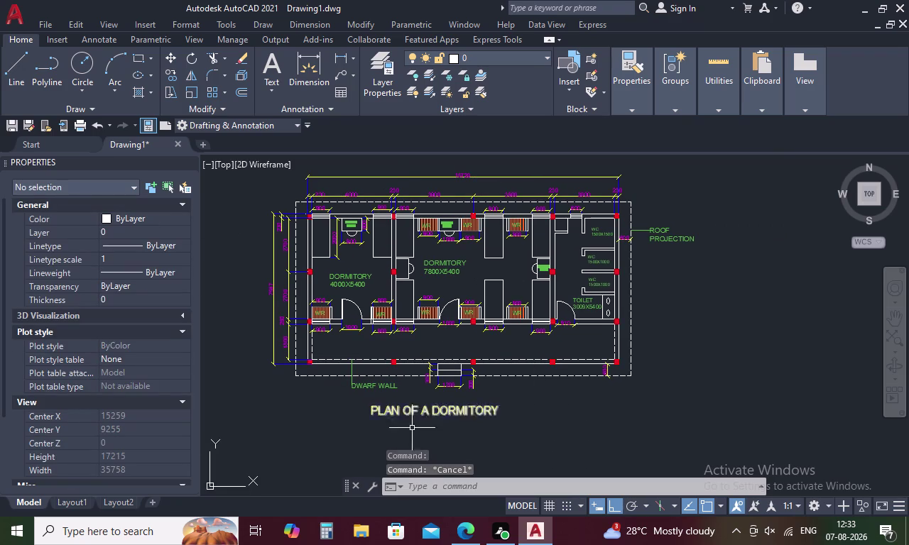
click(352, 225)
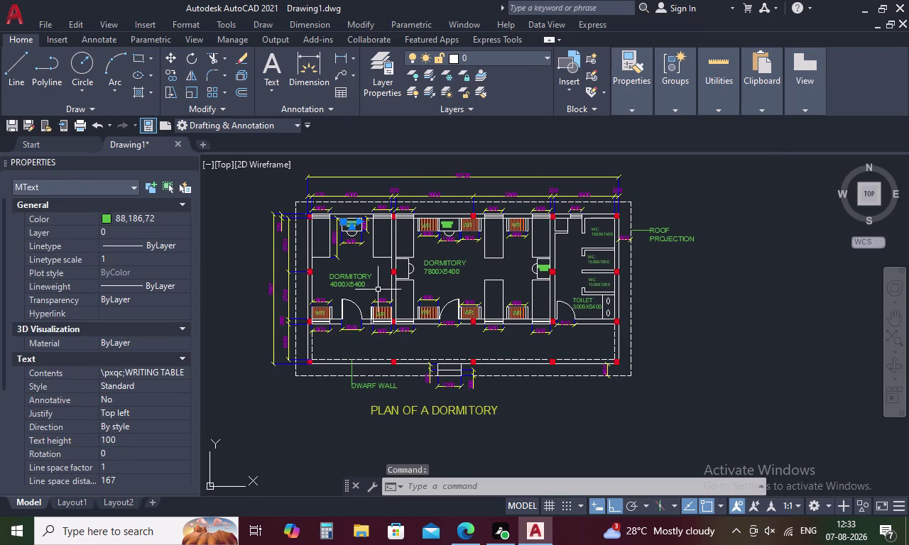
Copy the WRITING TABLE label, paste it beside the column, and zoom out to the whole plan.
key(ctrl+c)
key(v)
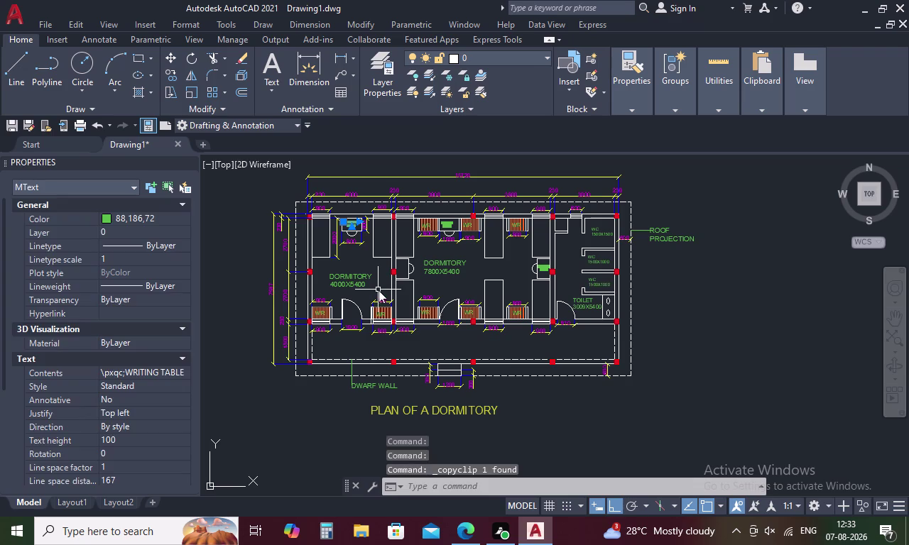
key(Escape)
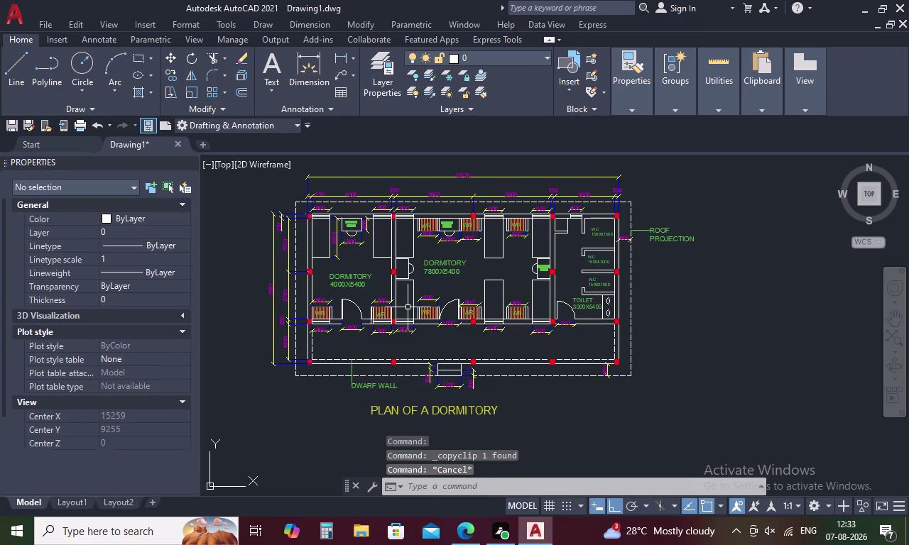
key(ctrl+v)
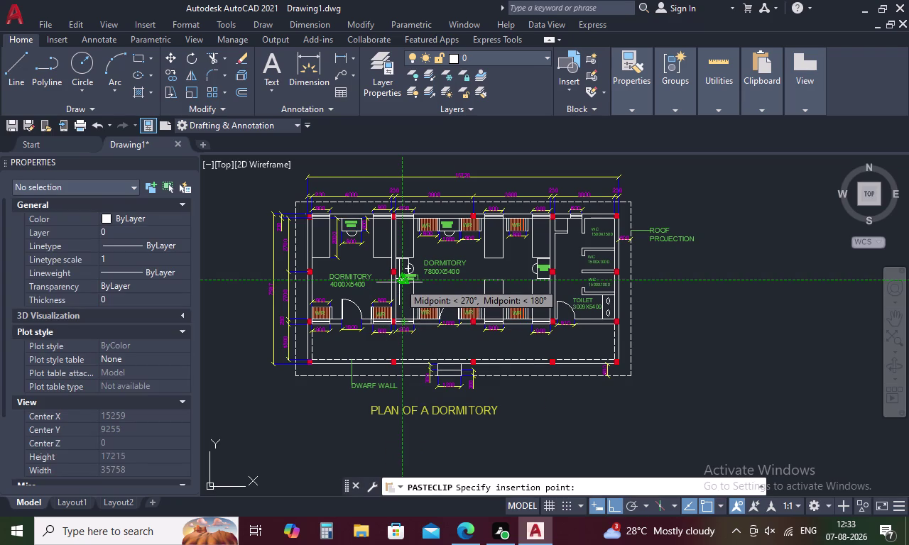
scroll(up, 3)
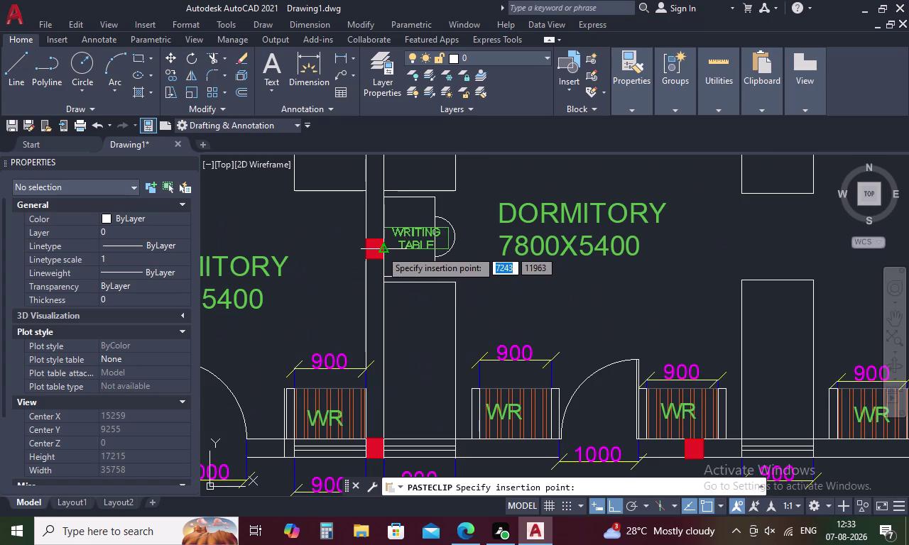
scroll(up, 3)
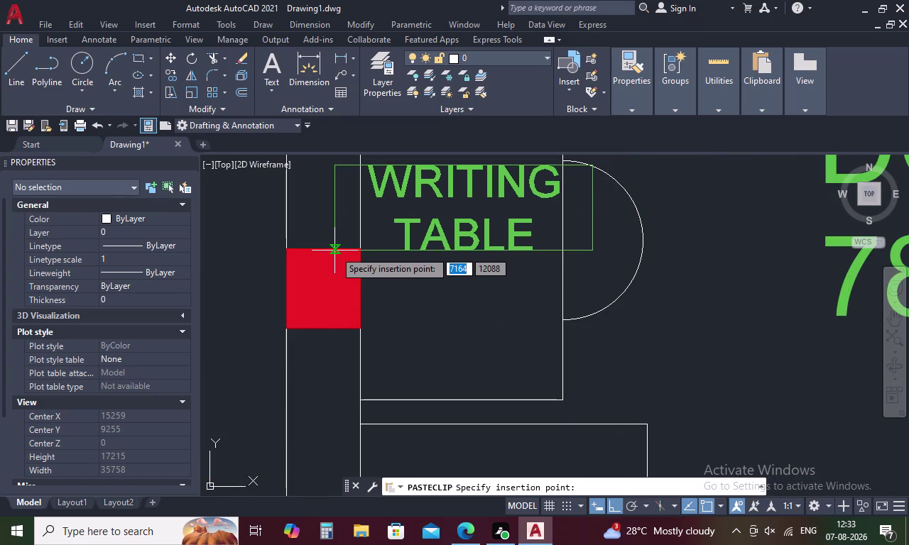
click(335, 250)
scroll(down, 3)
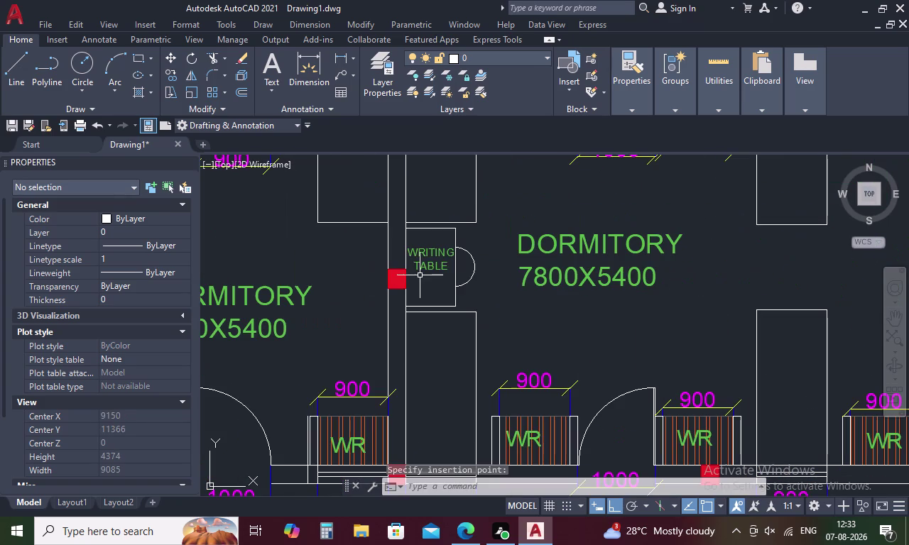
middle_drag(414, 295, 394, 222)
scroll(down, 3)
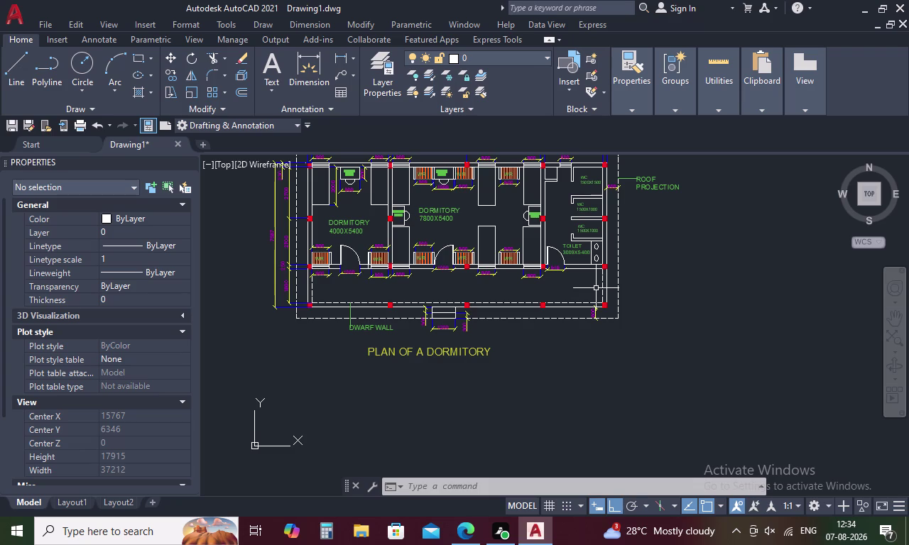
Enter DORMITORY PLAN as the drawing's file name in the Save dialog.
key(ctrl+s)
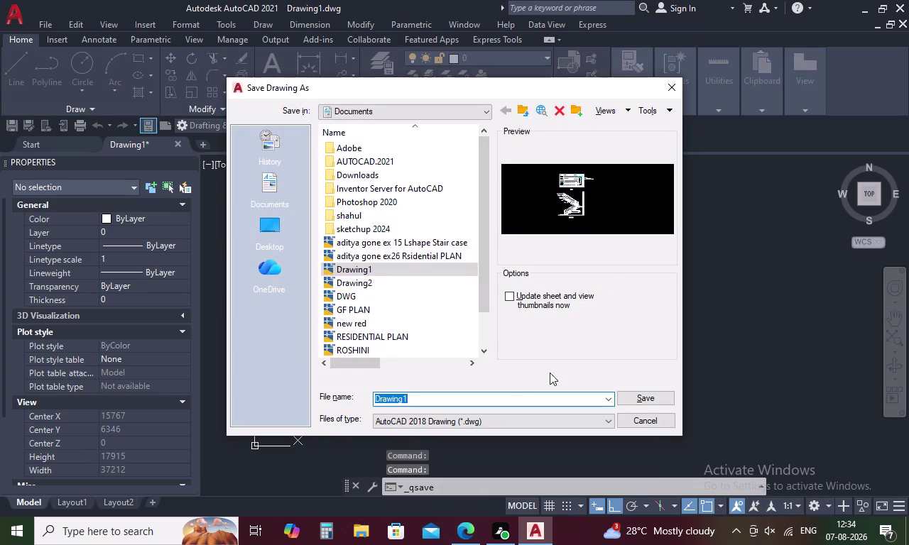
key(BackSpace)
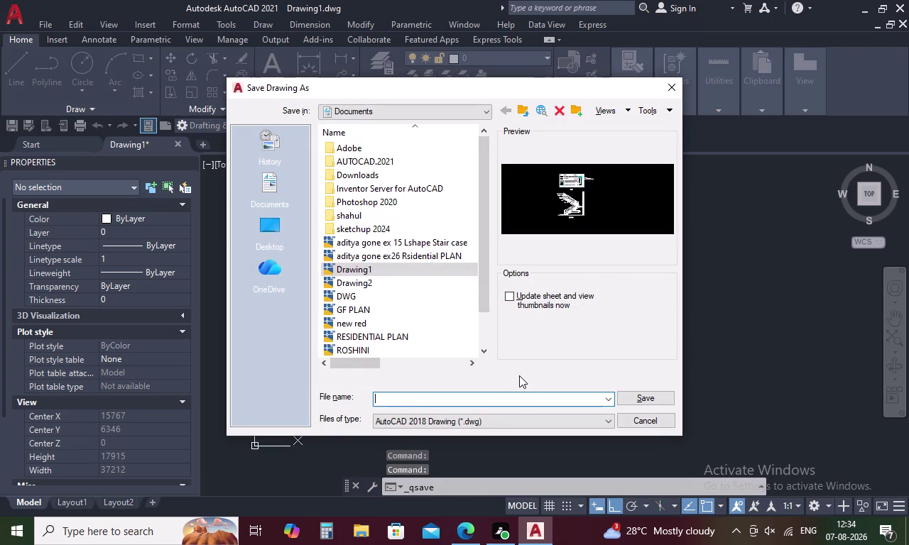
text(D)
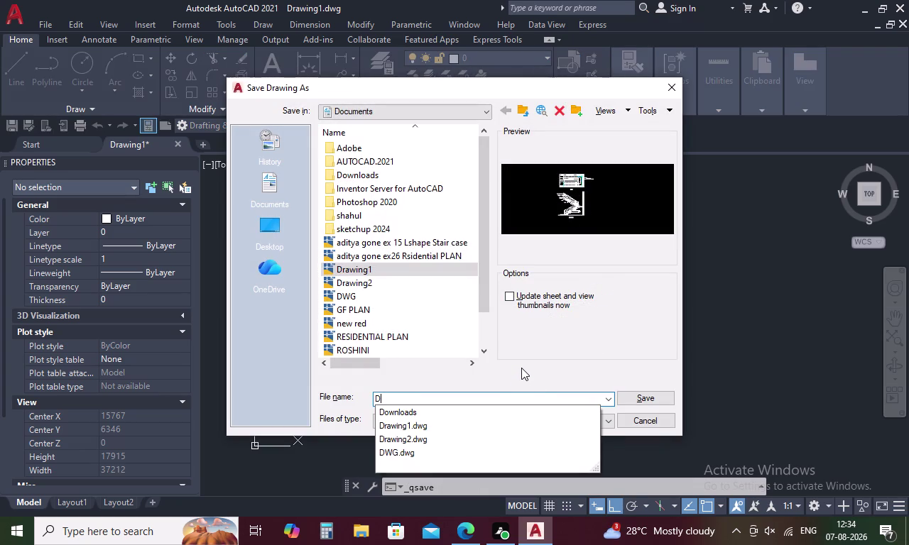
text(O)
text(RM)
key(i)
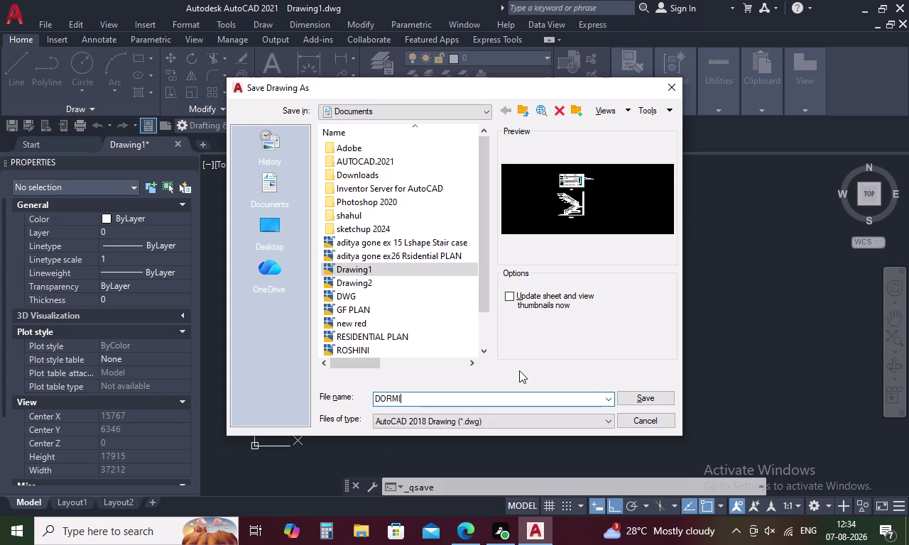
text(TOR)
text(Y PL)
text(AN)
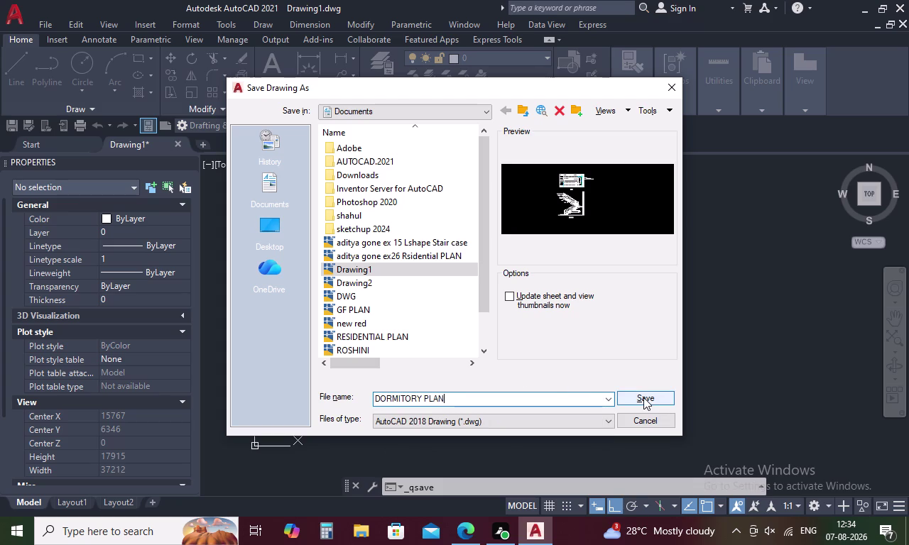
Browse to Desktop > New folder and save the drawing there.
click(272, 228)
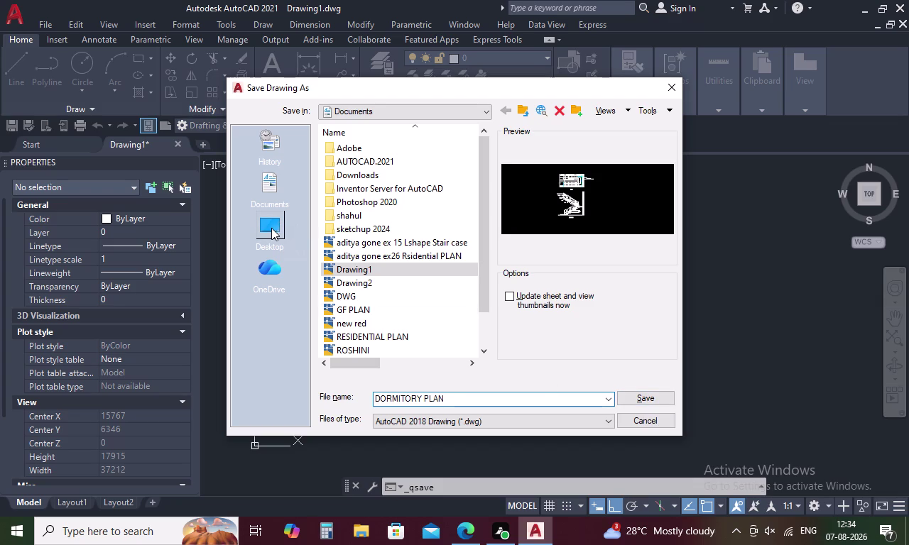
scroll(down, 3)
scroll(down, 3)
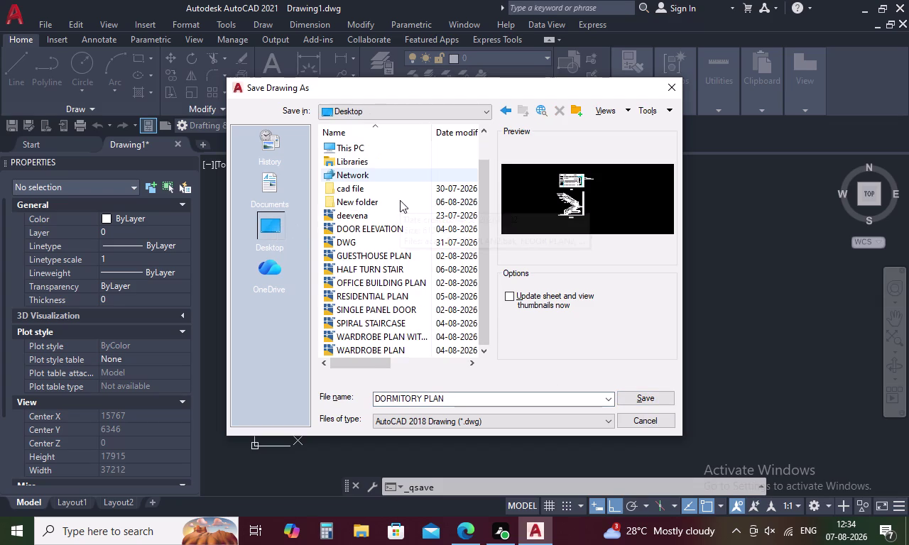
scroll(down, 3)
scroll(down, 3)
click(263, 223)
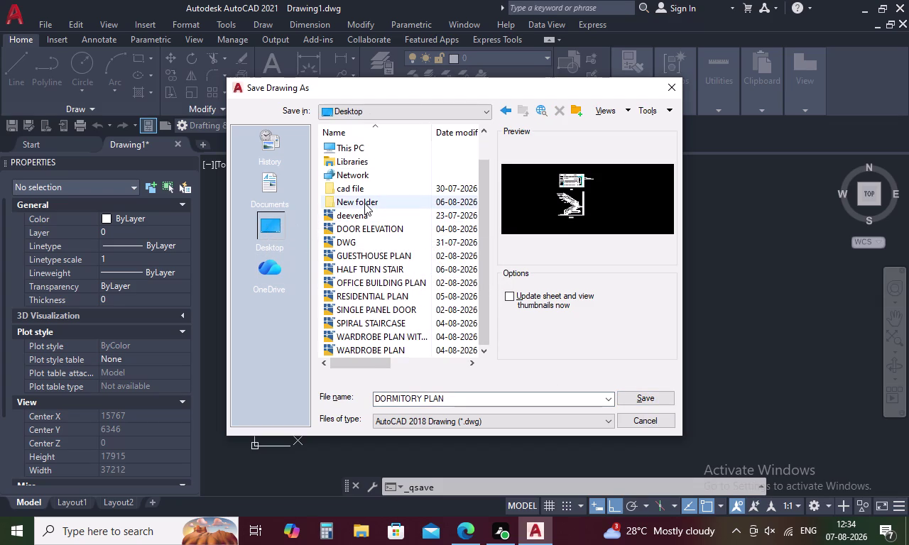
click(364, 203)
click(365, 202)
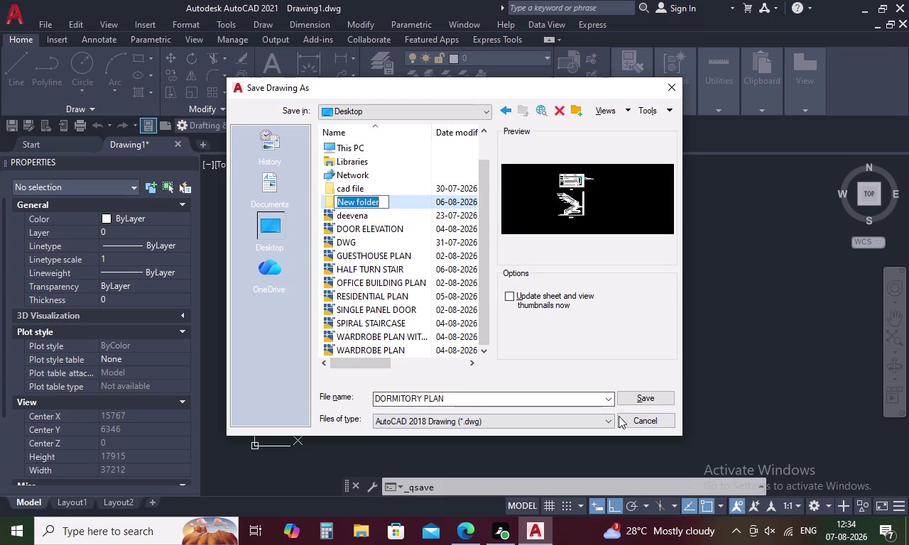
click(647, 395)
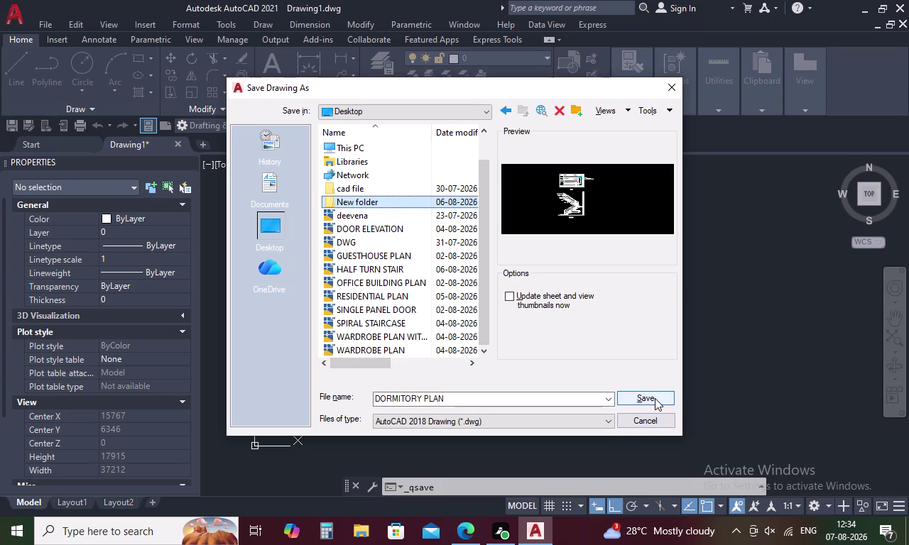
click(655, 398)
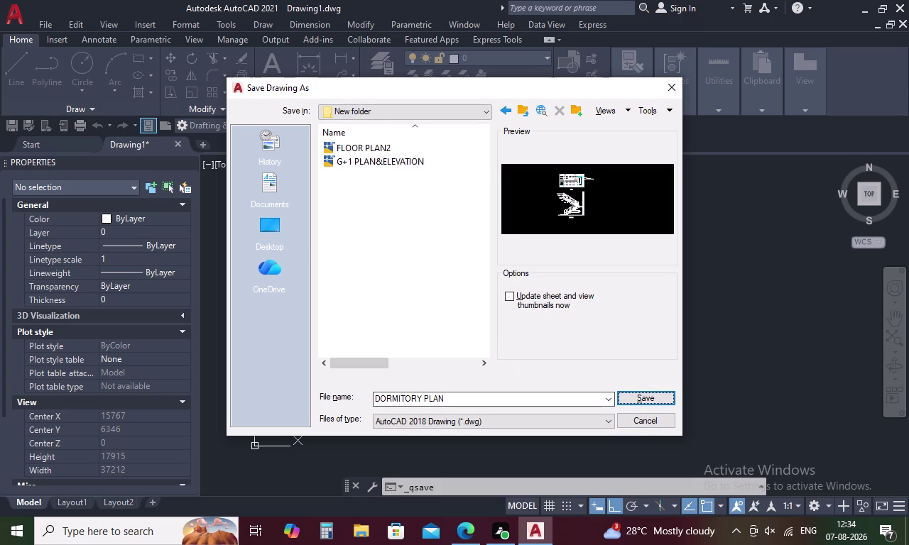
click(650, 396)
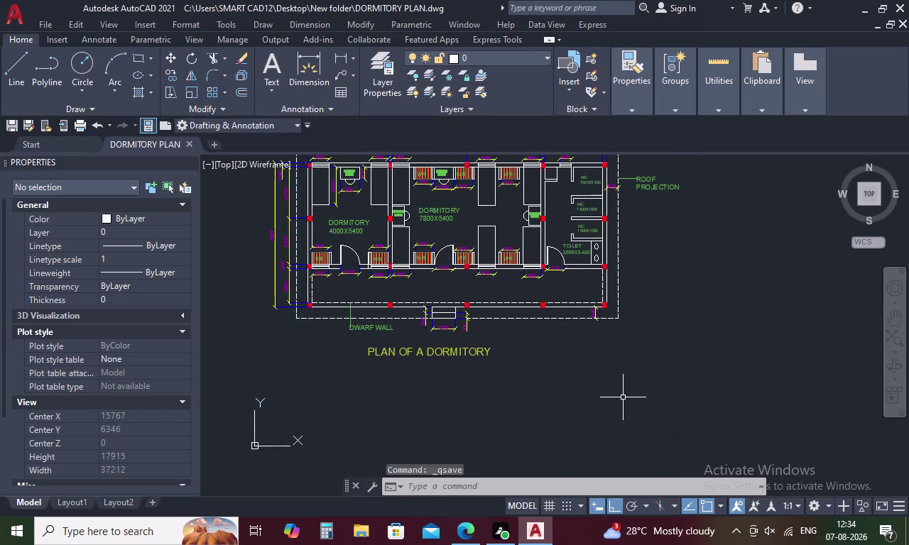
scroll(down, 3)
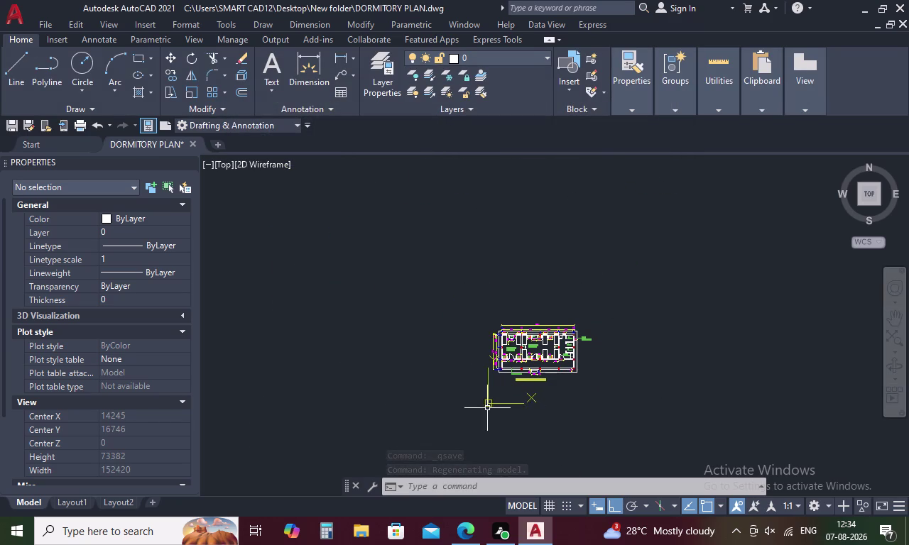
scroll(up, 3)
middle_drag(537, 383, 506, 422)
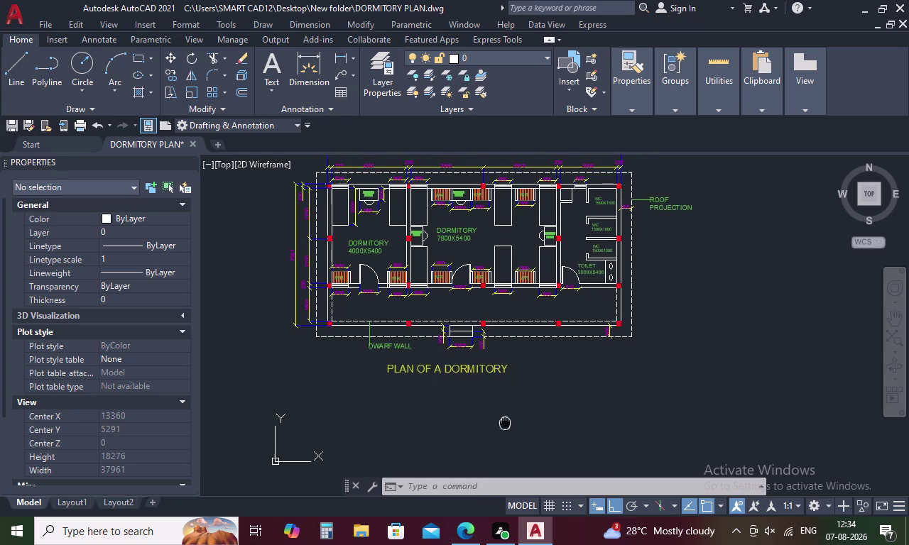
middle_drag(506, 422, 491, 438)
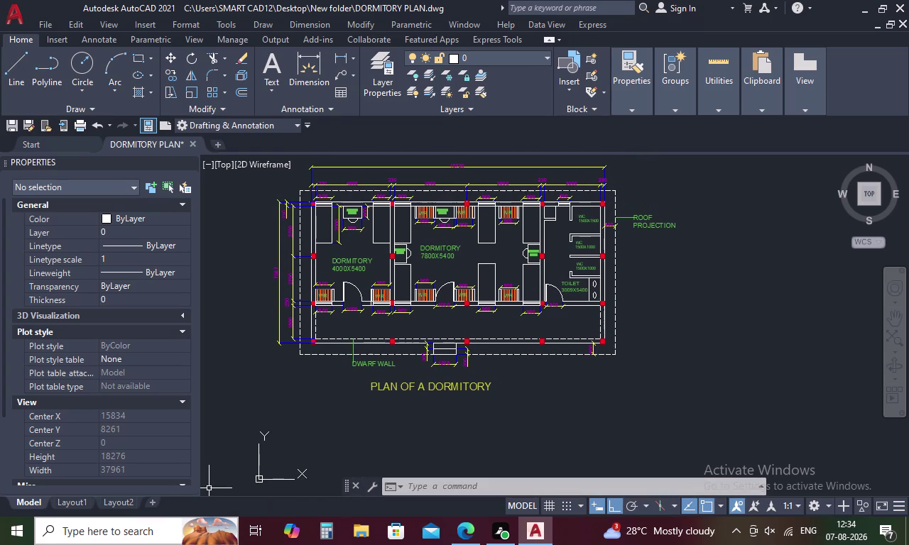
click(62, 504)
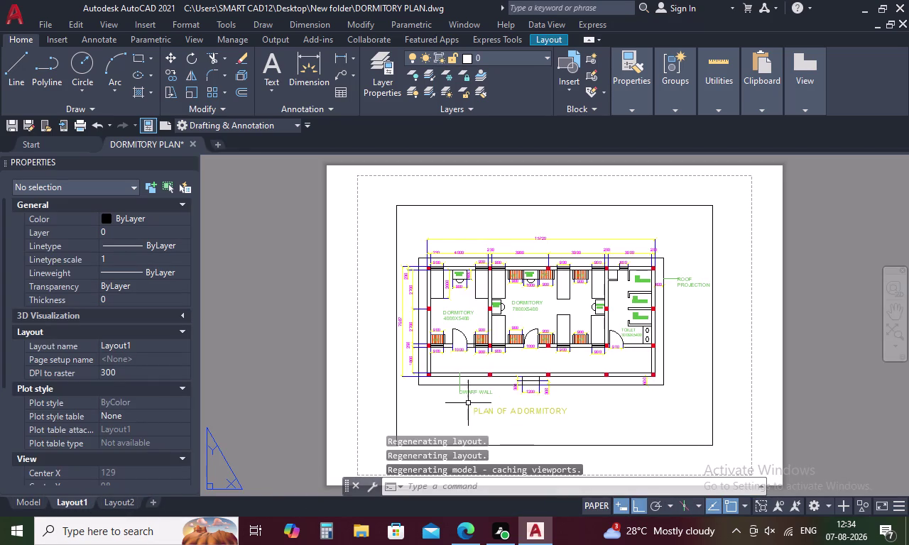
Check the Layout2 sheet, then add a new layout sheet, Layout3.
scroll(up, 3)
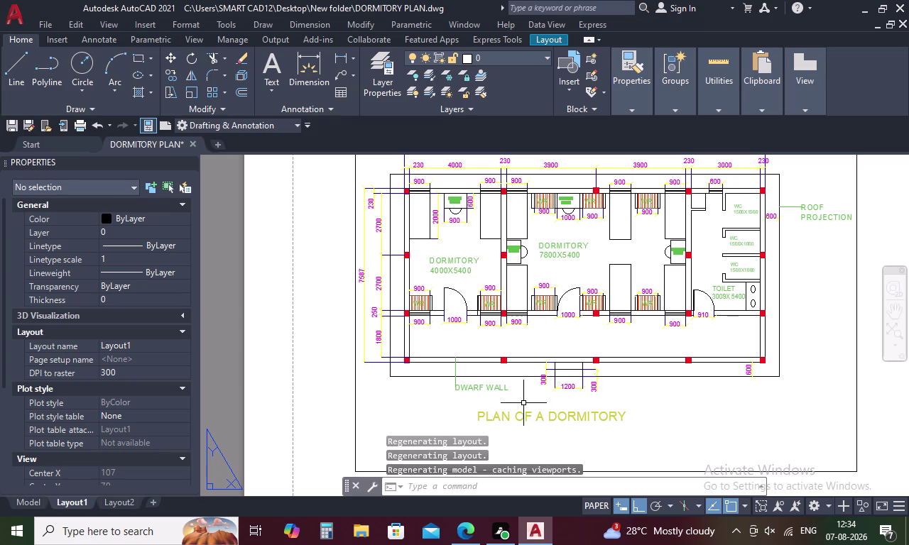
scroll(down, 3)
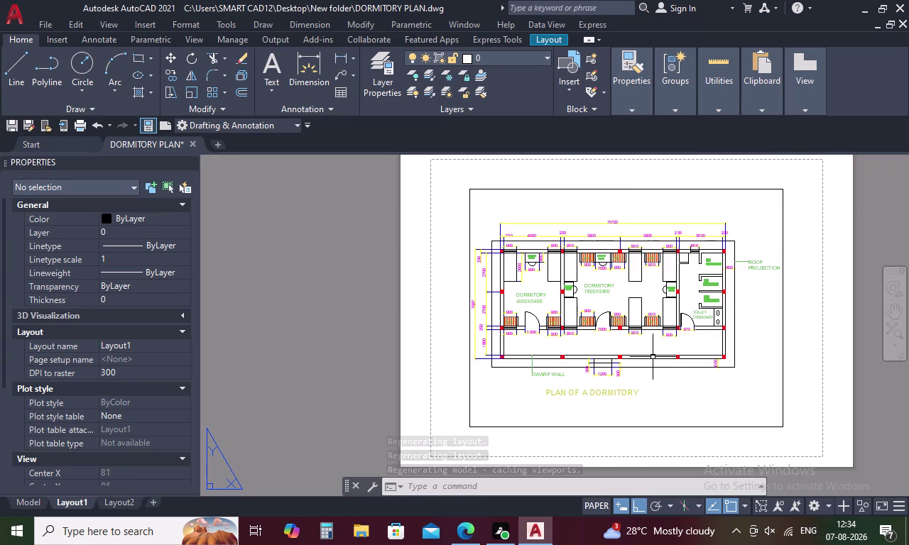
scroll(up, 3)
scroll(down, 3)
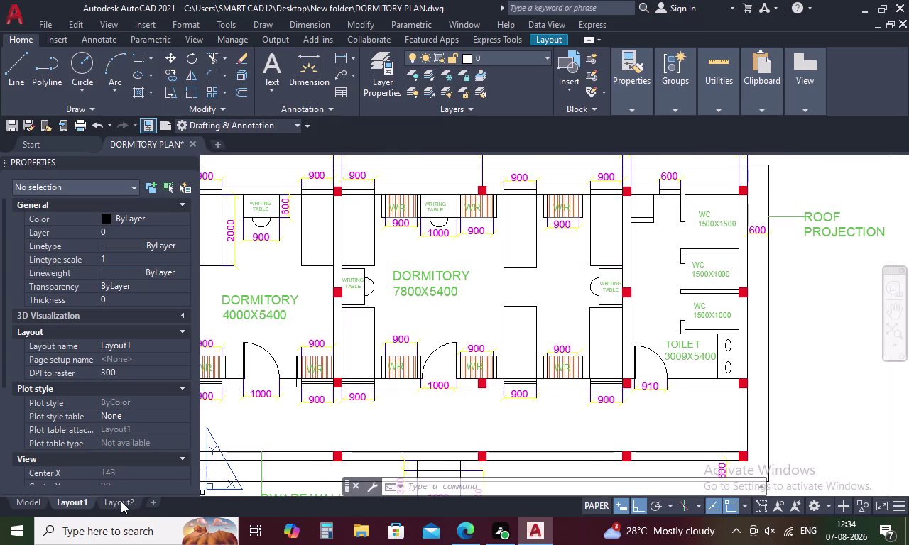
click(121, 501)
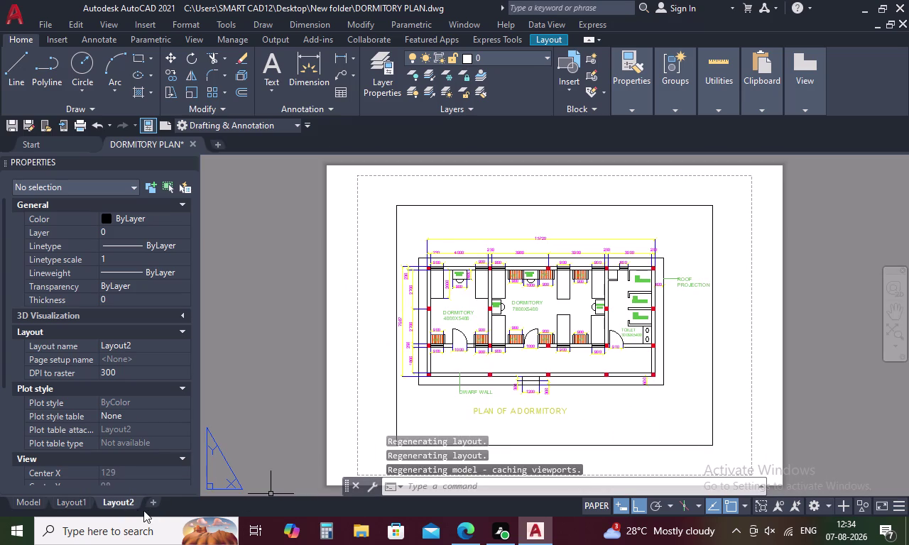
click(160, 505)
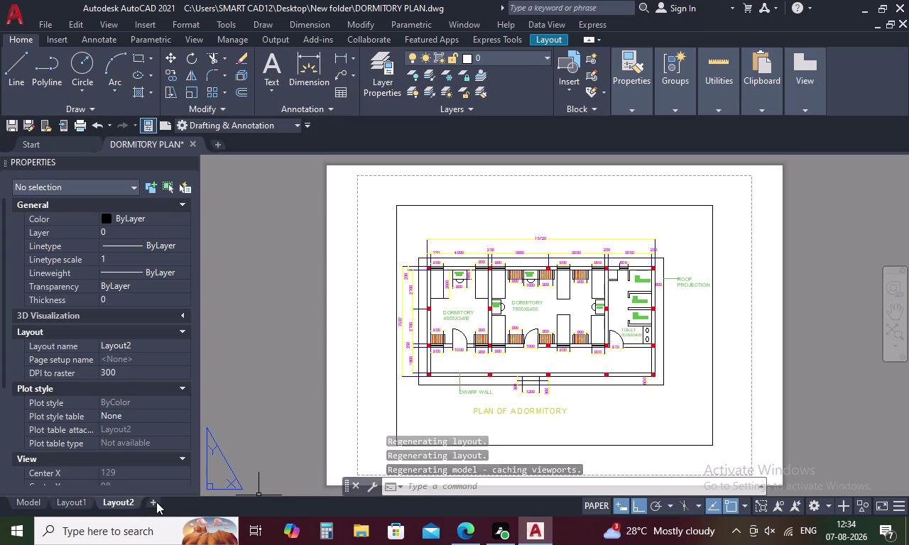
click(153, 502)
click(169, 502)
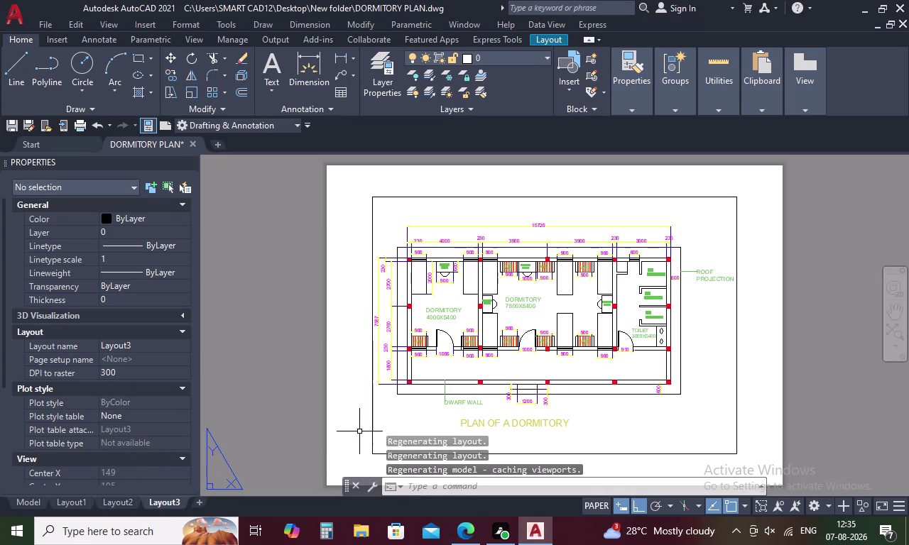
Review Layout2, Layout1 and Layout3, then create and open Layout4, panning its sheet into view.
click(122, 498)
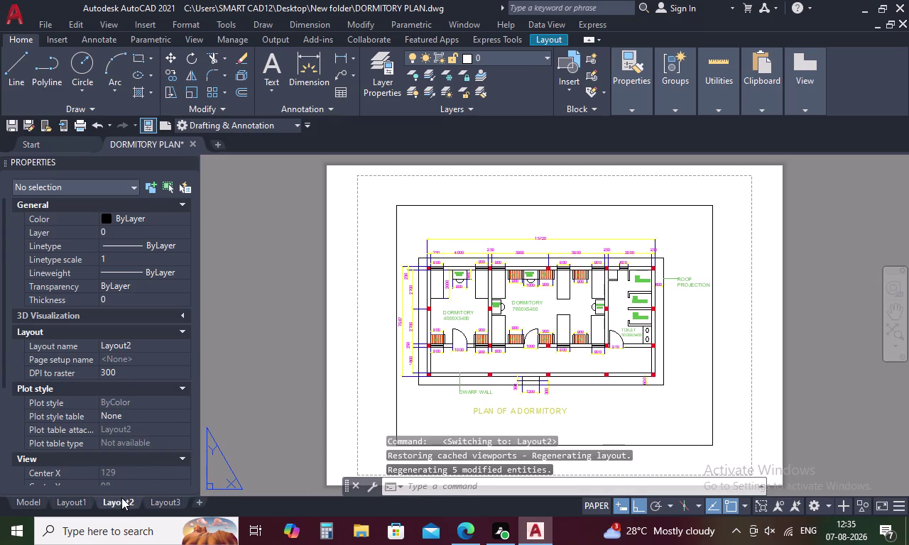
click(75, 499)
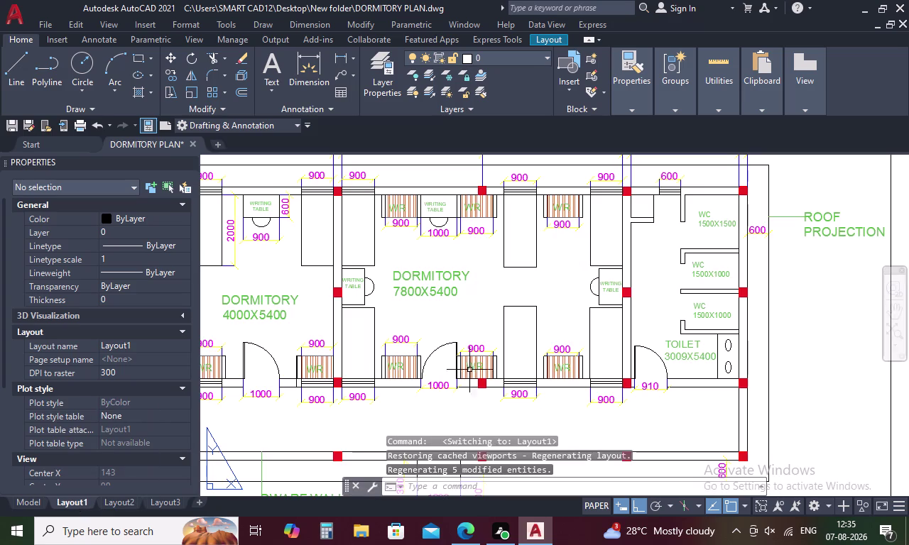
scroll(down, 3)
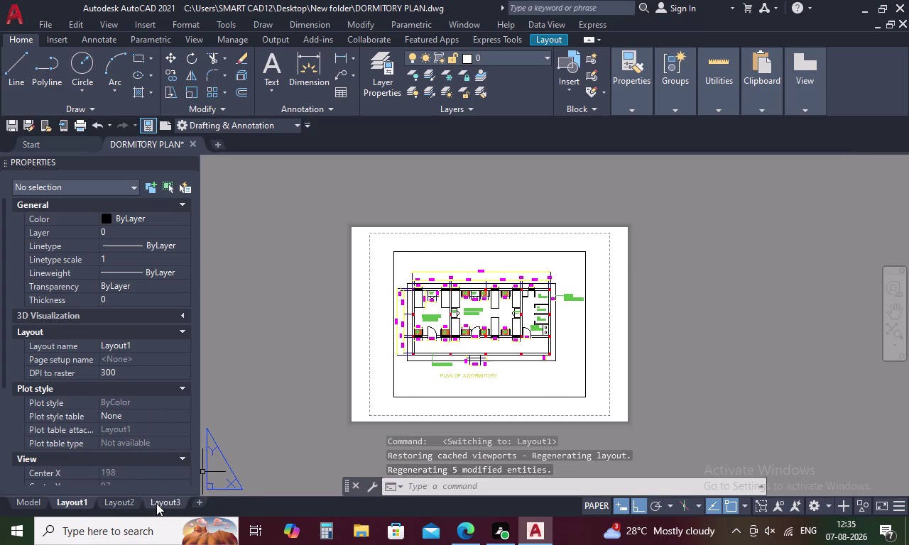
click(157, 503)
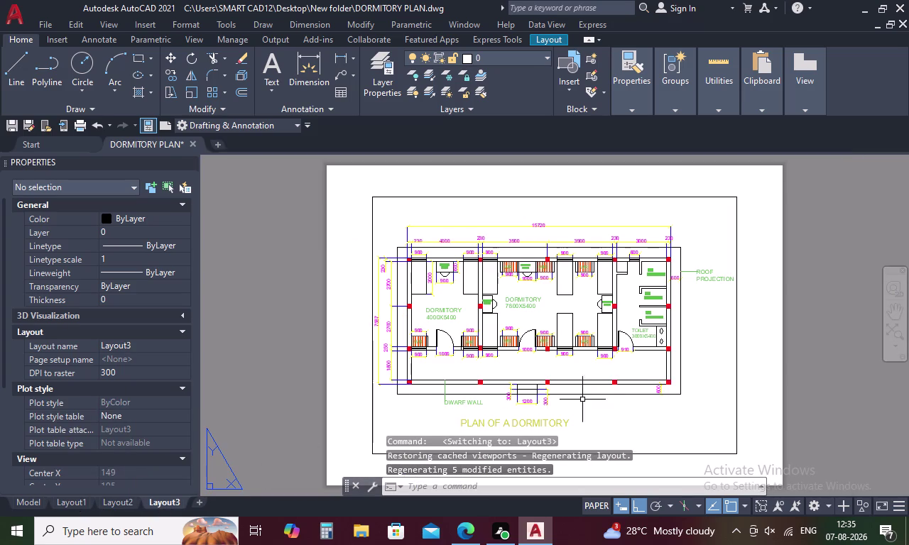
click(195, 499)
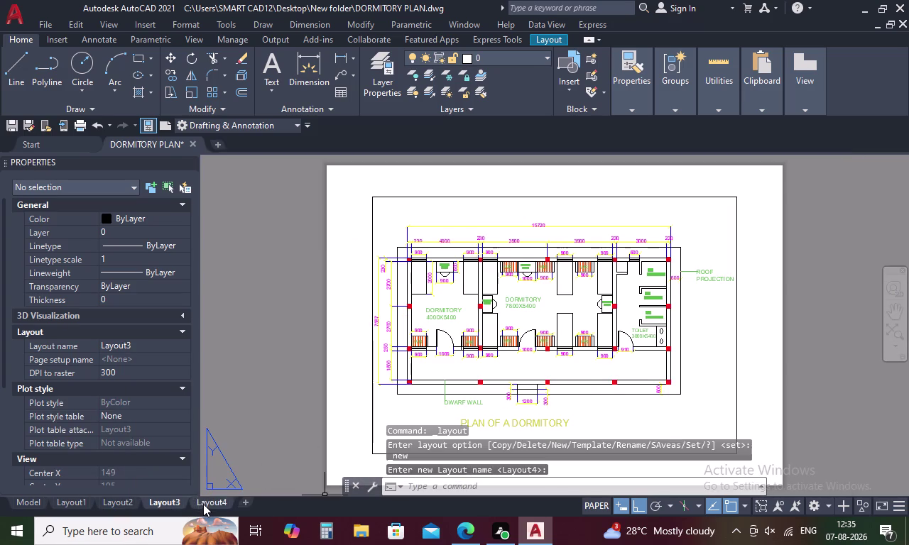
click(204, 504)
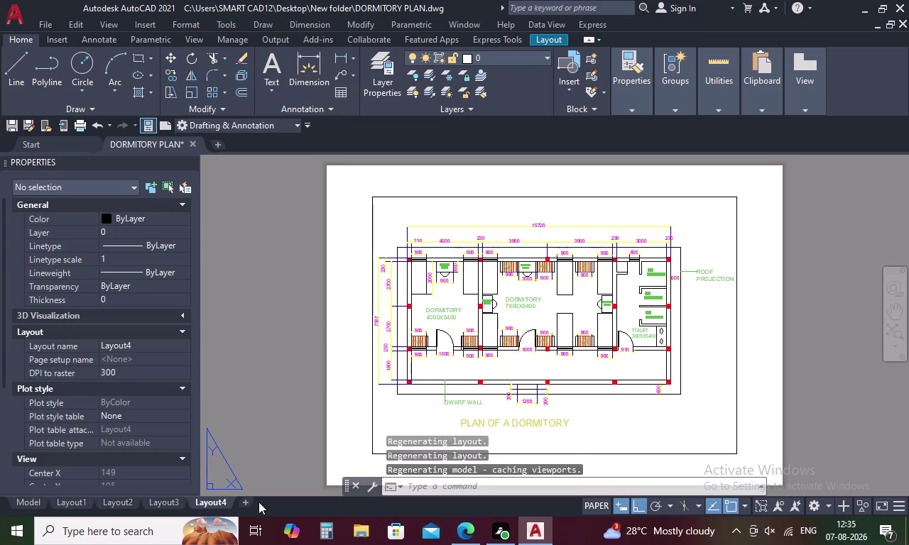
middle_drag(430, 397, 370, 377)
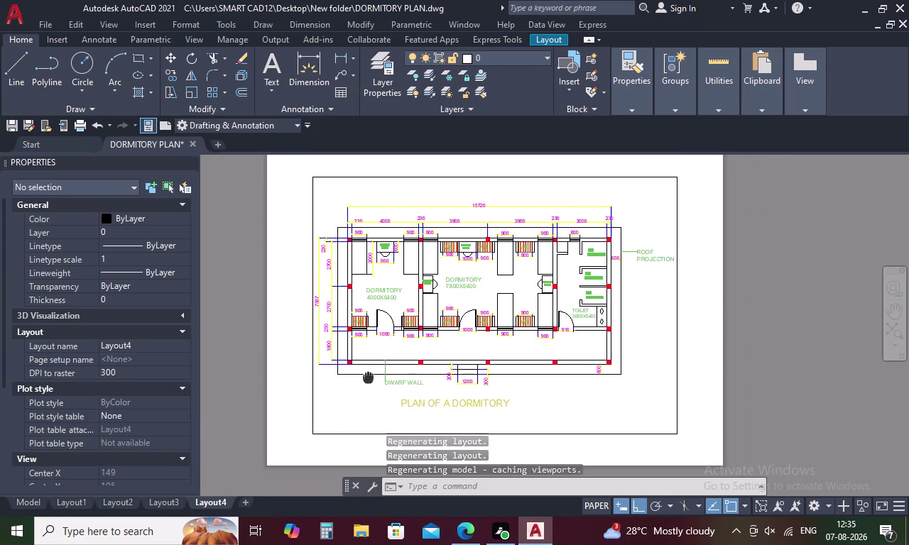
middle_drag(370, 377, 358, 375)
scroll(up, 3)
scroll(down, 3)
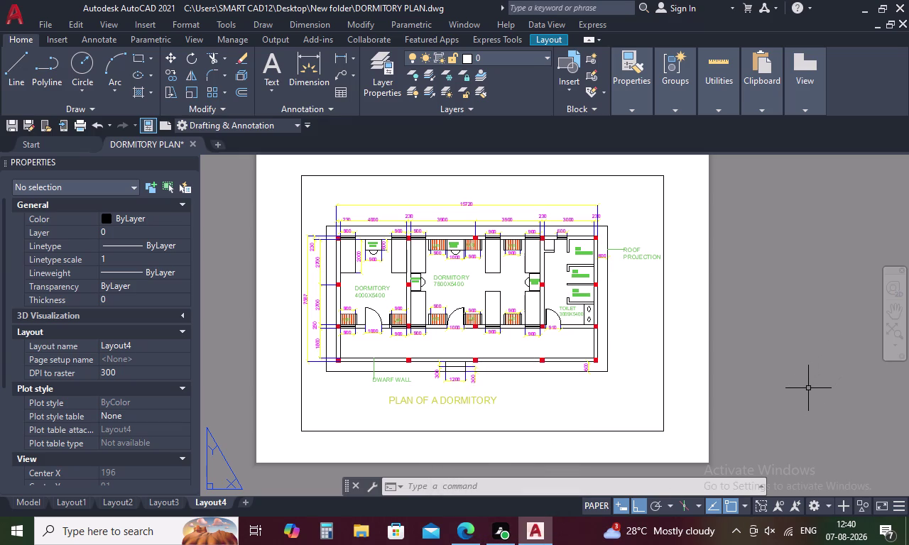
Open the Plot dialog for Layout4 with Ctrl+P.
key(ctrl+p)
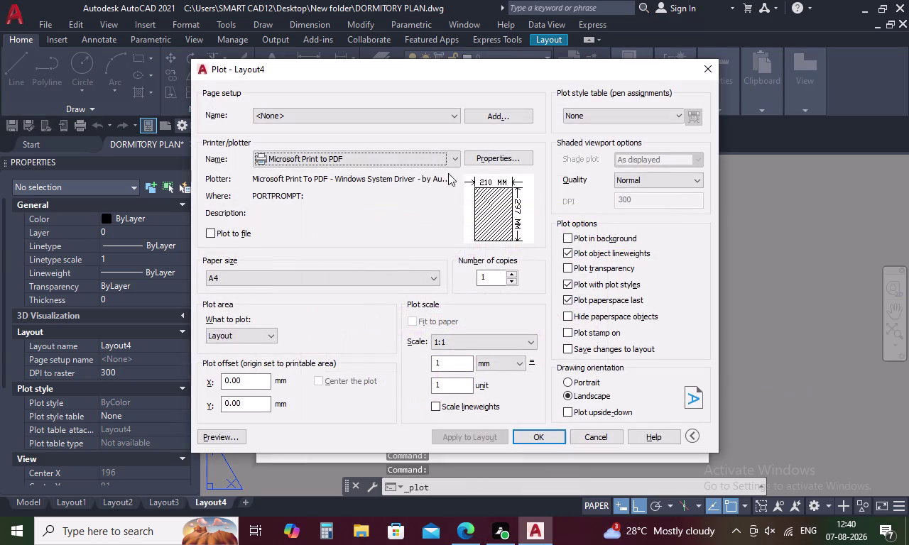
Choose Microsoft Print to PDF as the printer and accept the A4 landscape plot settings.
click(456, 162)
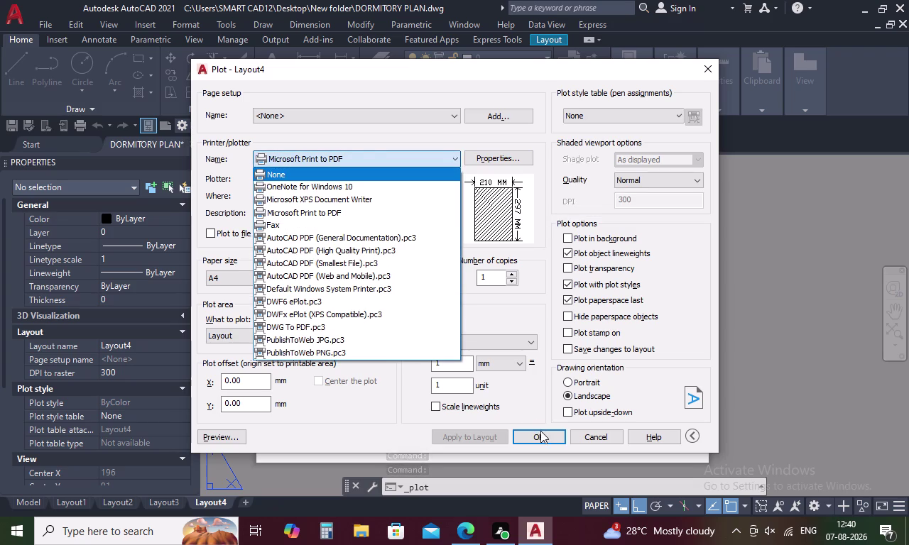
click(542, 433)
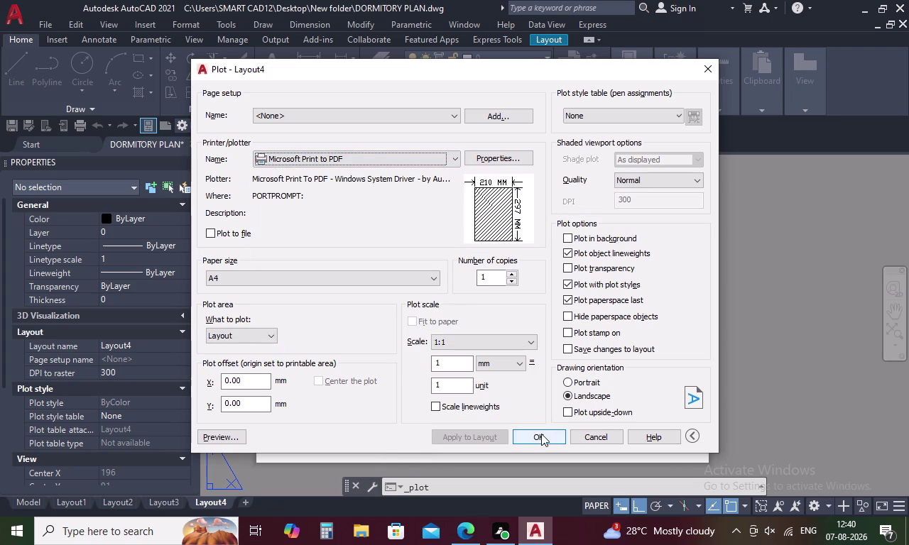
click(540, 434)
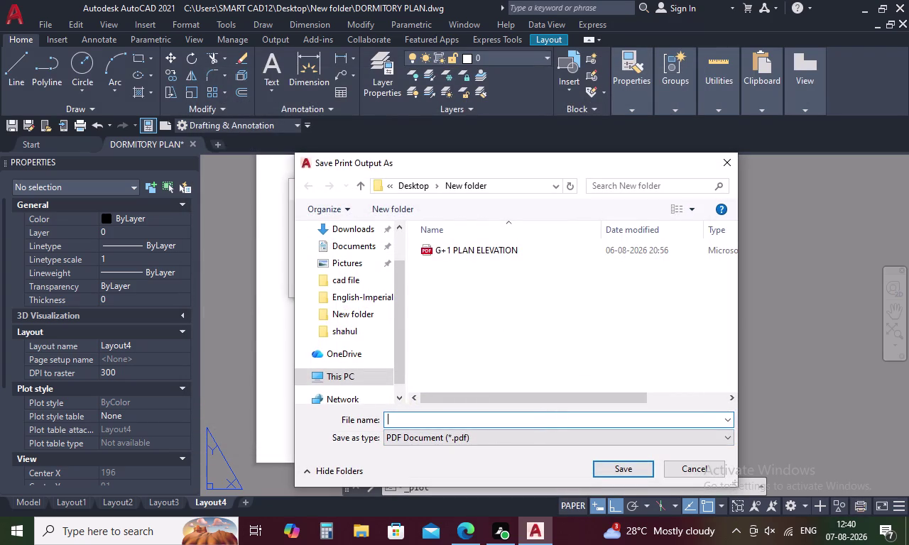
Enter DORMITORY PLAN as the PDF output file name.
key(d)
key(o)
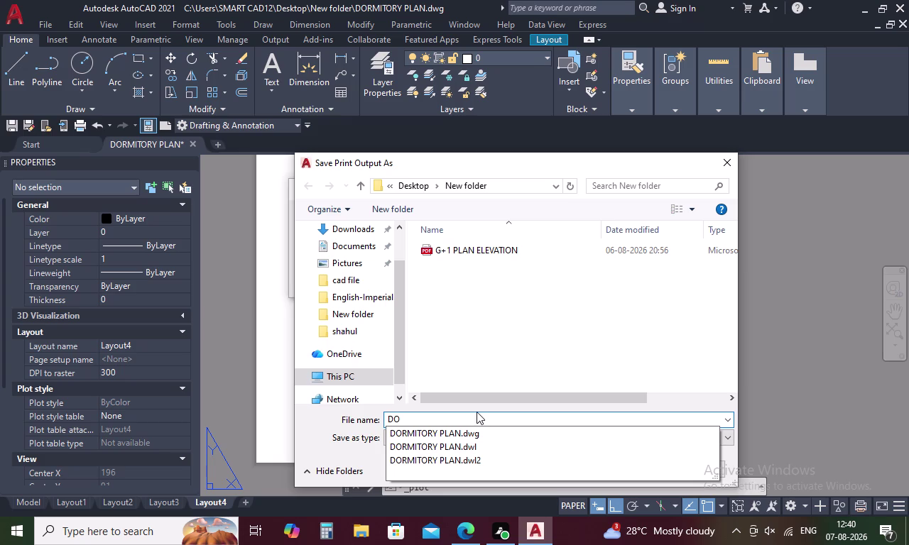
text(RMIT)
text(O)
key(r)
text(Y)
key(space)
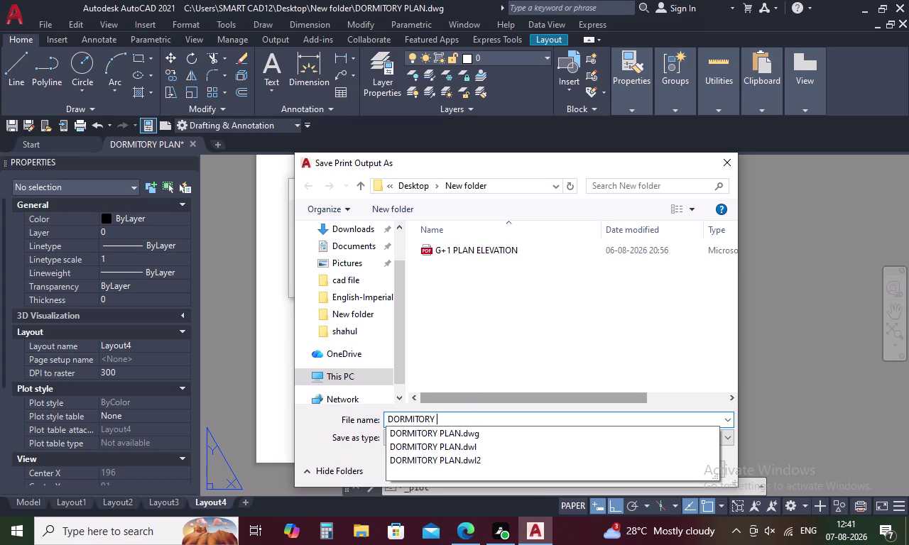
text(PL)
text(AN)
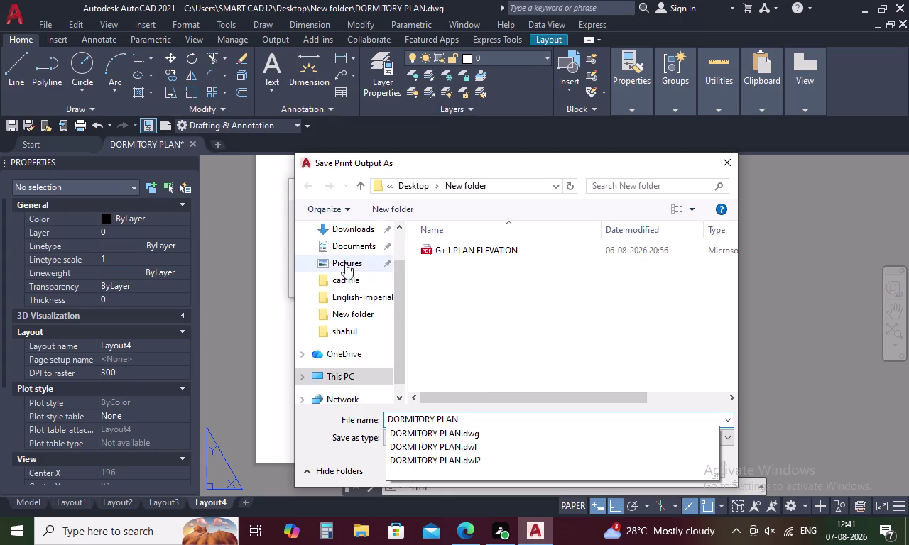
scroll(down, 3)
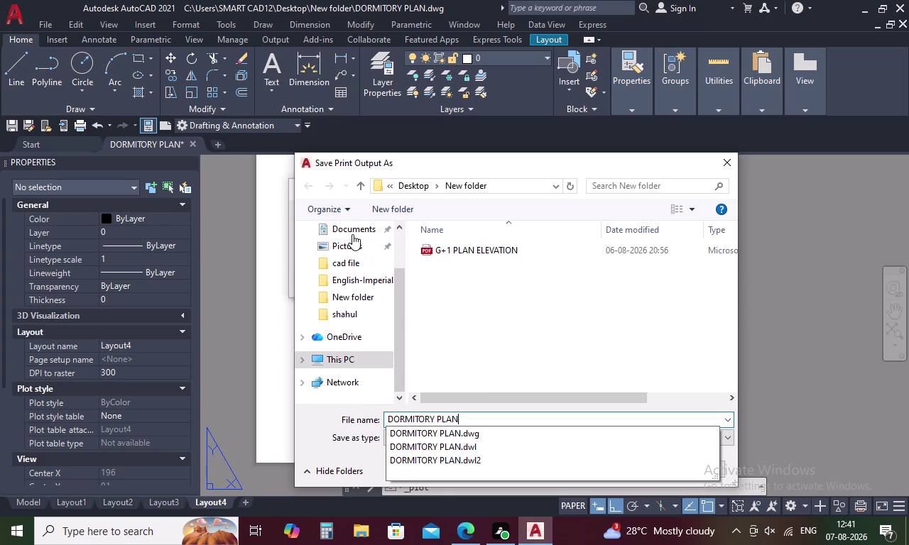
scroll(down, 3)
scroll(up, 3)
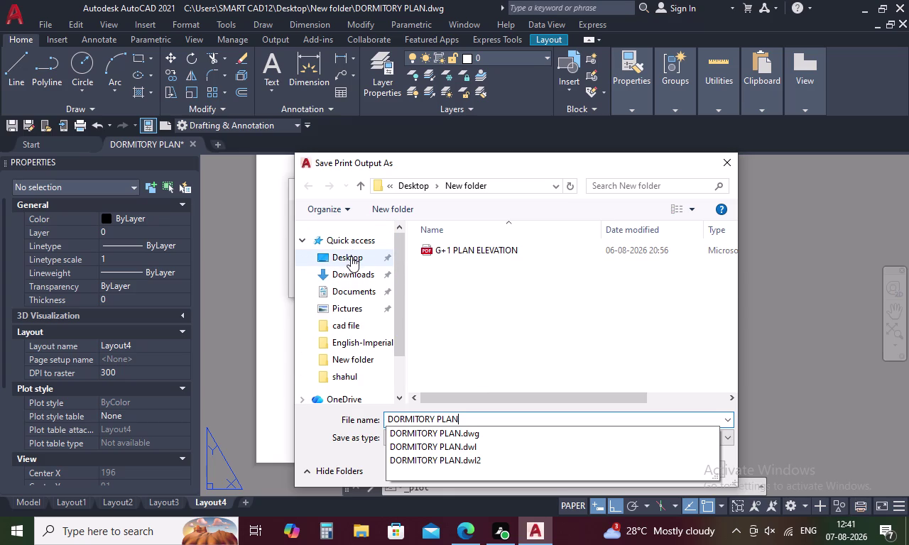
Browse to Desktop > New folder and save the PDF there.
click(351, 256)
click(471, 295)
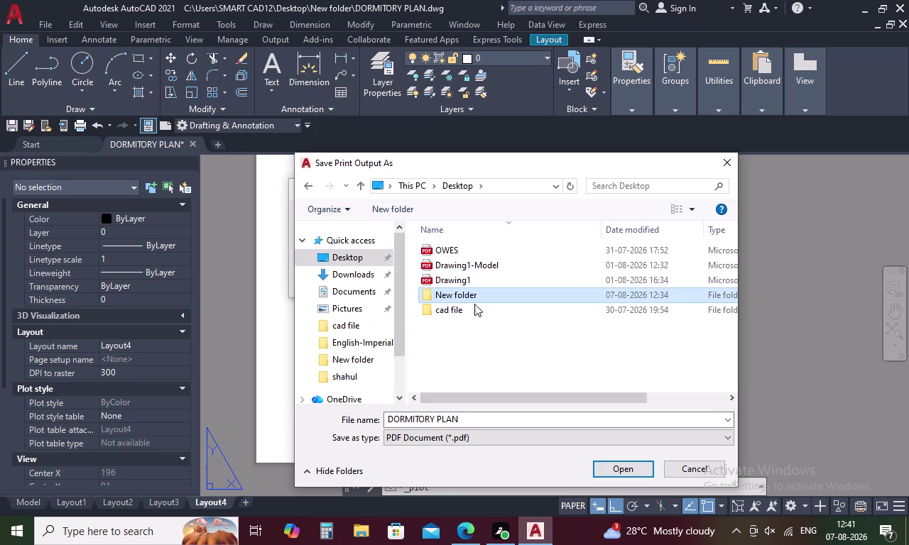
click(625, 473)
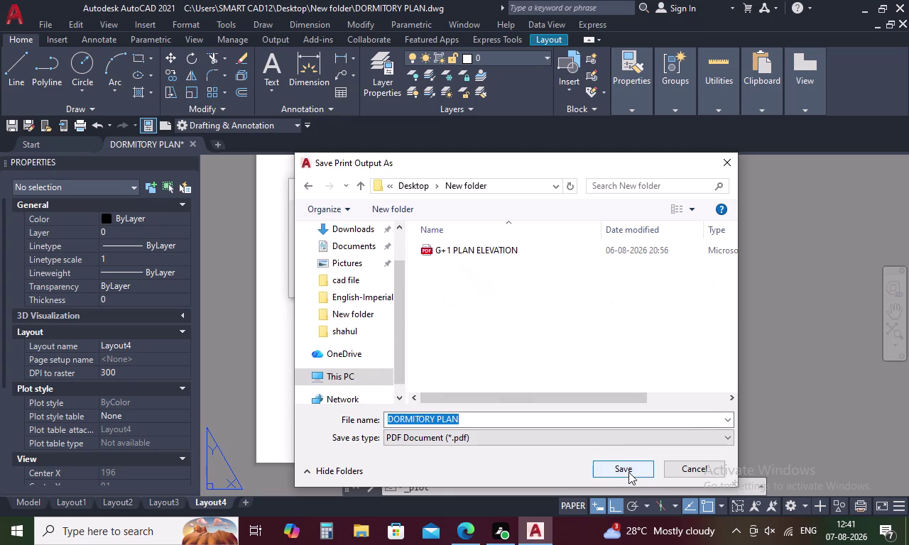
click(631, 469)
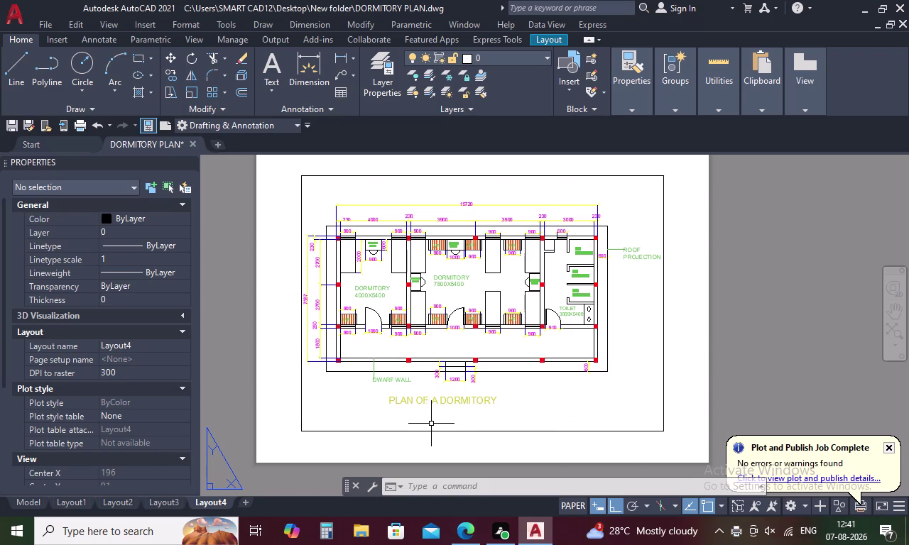
scroll(down, 3)
scroll(up, 3)
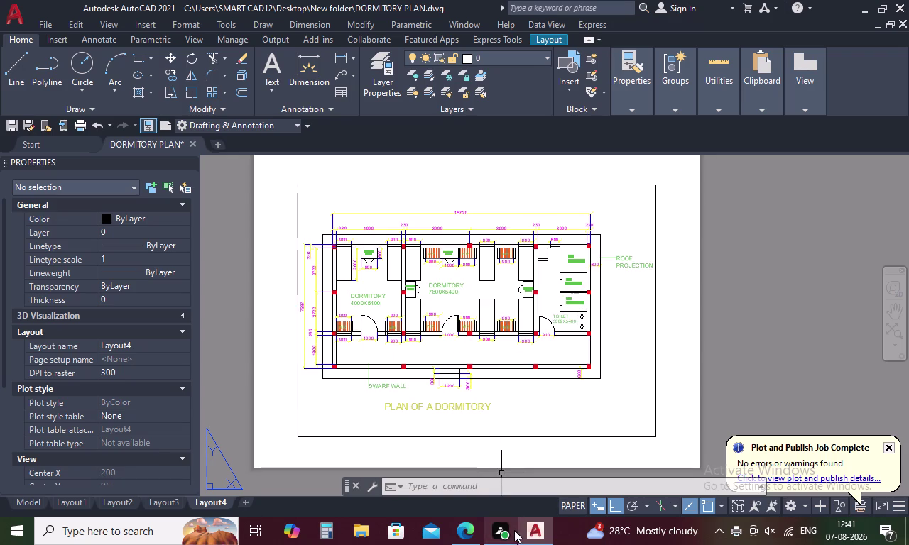